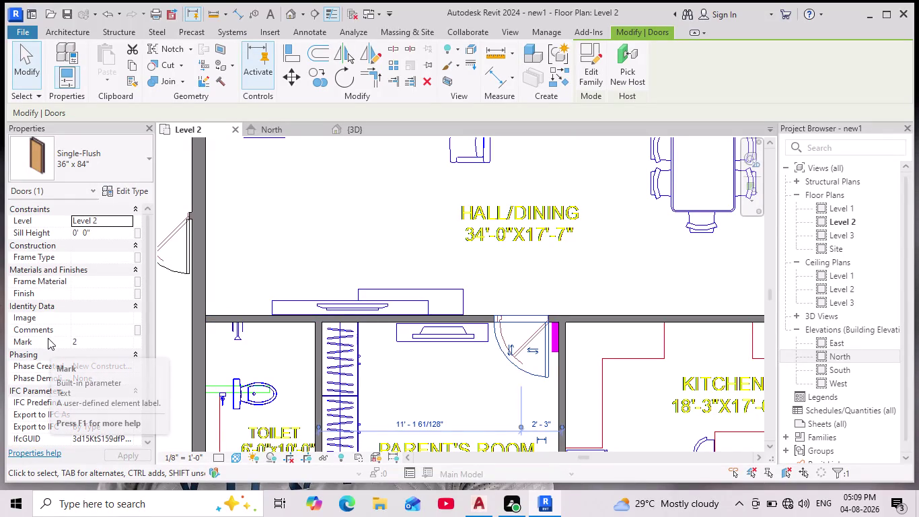
Clear the door selection and zoom and pan the plan to the hall/dining area.
scroll(down, 3)
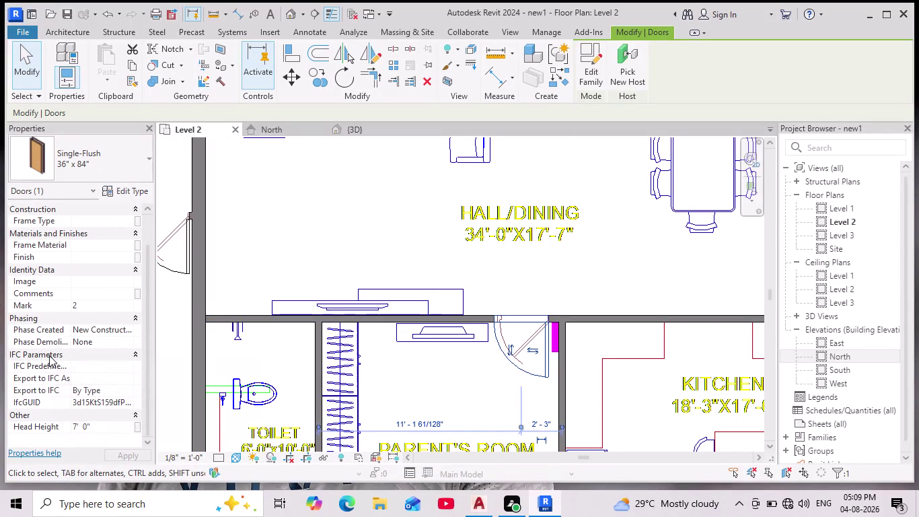
scroll(up, 3)
scroll(up, 3)
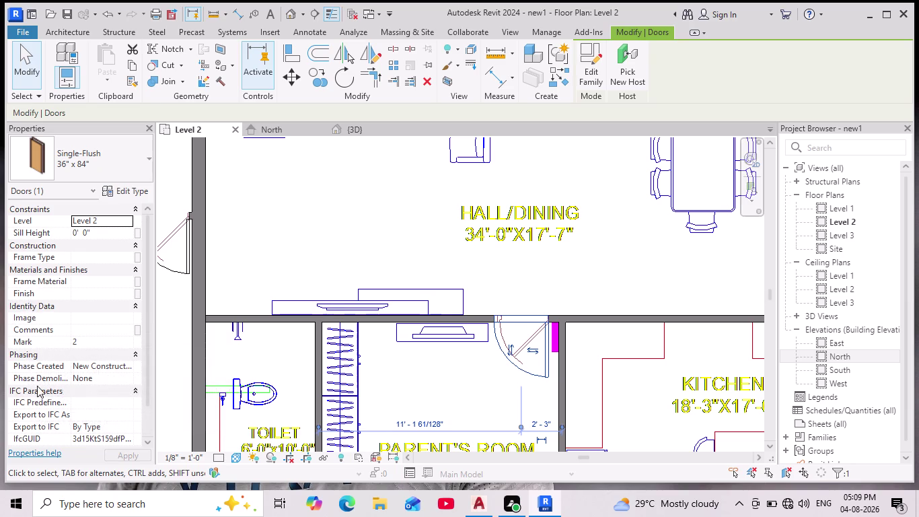
scroll(down, 3)
scroll(down, 3)
scroll(up, 3)
scroll(up, 3)
scroll(down, 3)
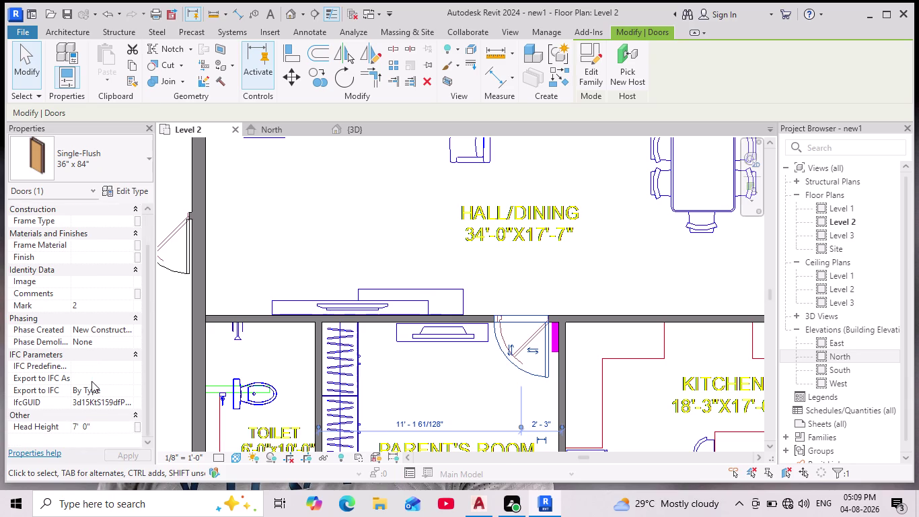
scroll(down, 3)
scroll(up, 3)
key(Escape)
scroll(down, 3)
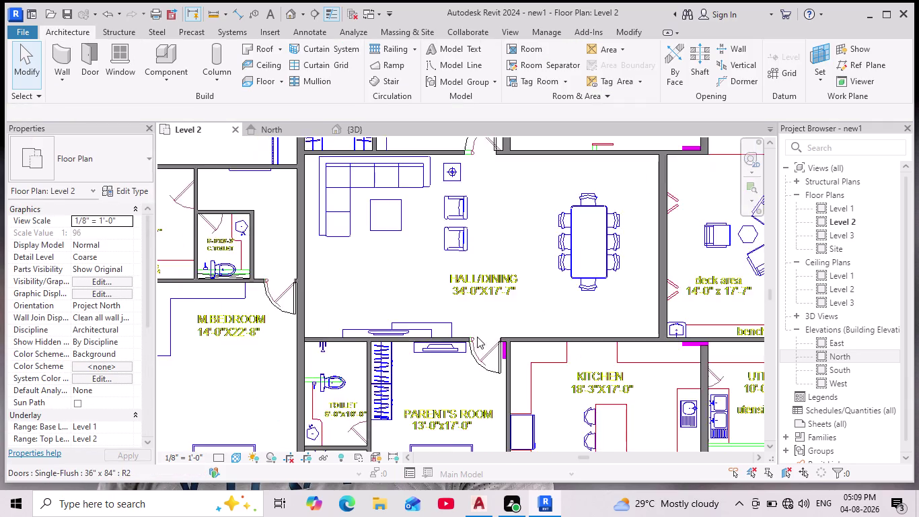
scroll(down, 3)
scroll(down, 3)
middle_click(490, 349)
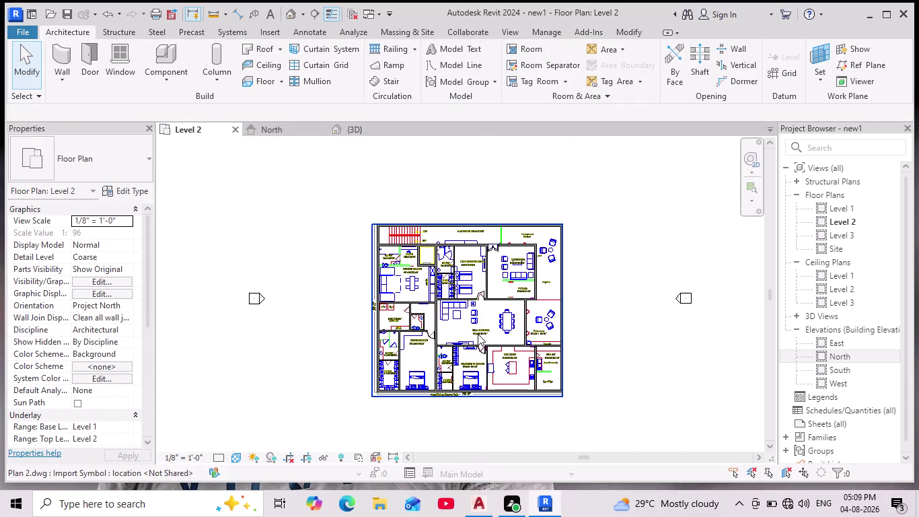
middle_drag(477, 333, 459, 351)
scroll(up, 3)
scroll(up, 3)
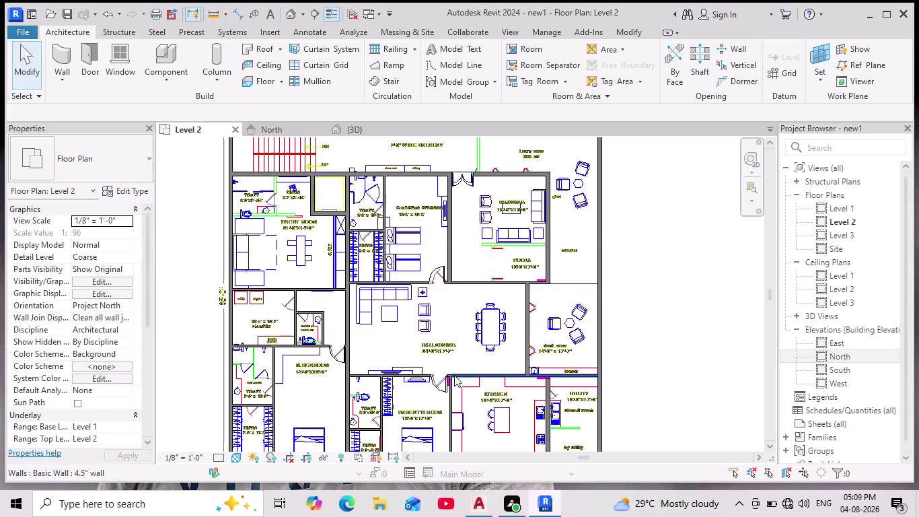
scroll(up, 3)
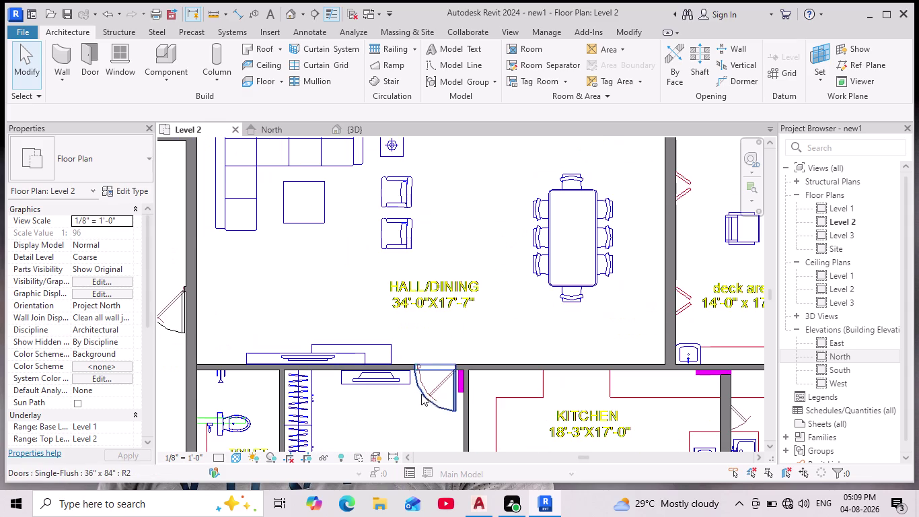
Flip the hall/dining door's swing toward the hall and deselect it to check.
key(Escape)
key(Escape)
click(443, 410)
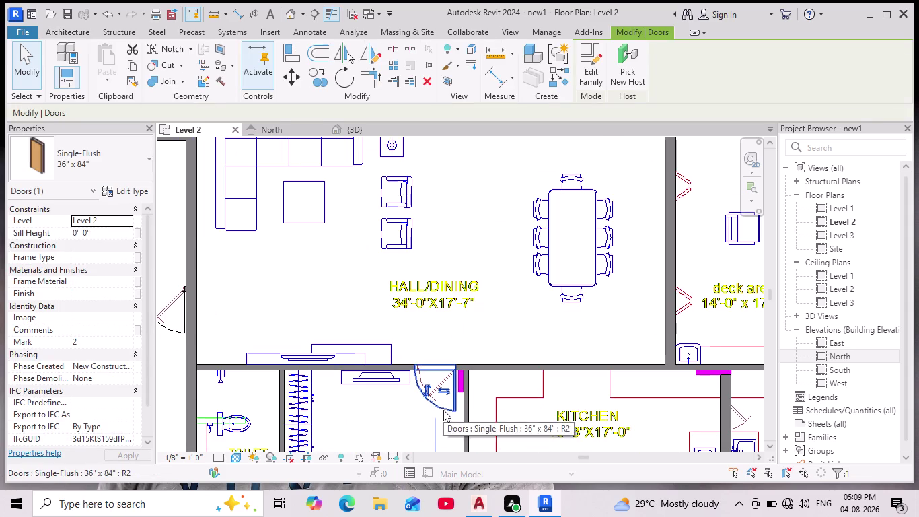
click(445, 392)
click(445, 392)
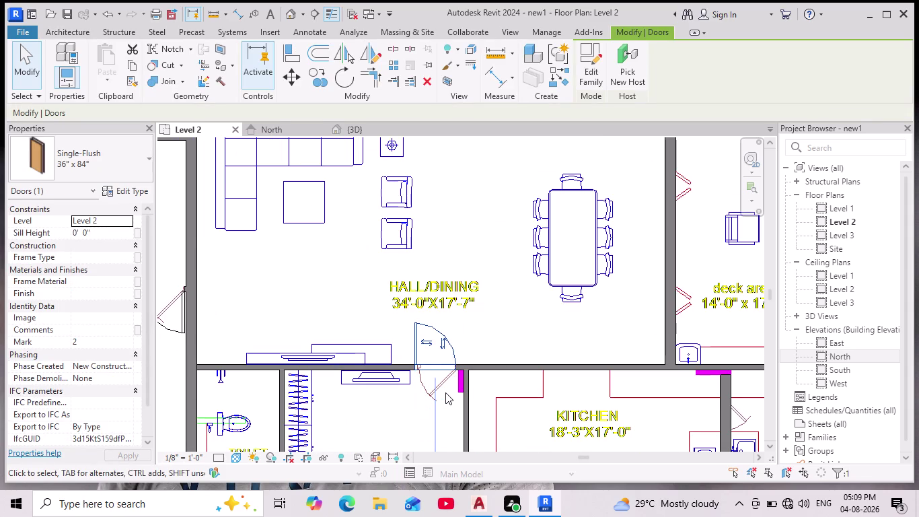
click(445, 392)
click(417, 362)
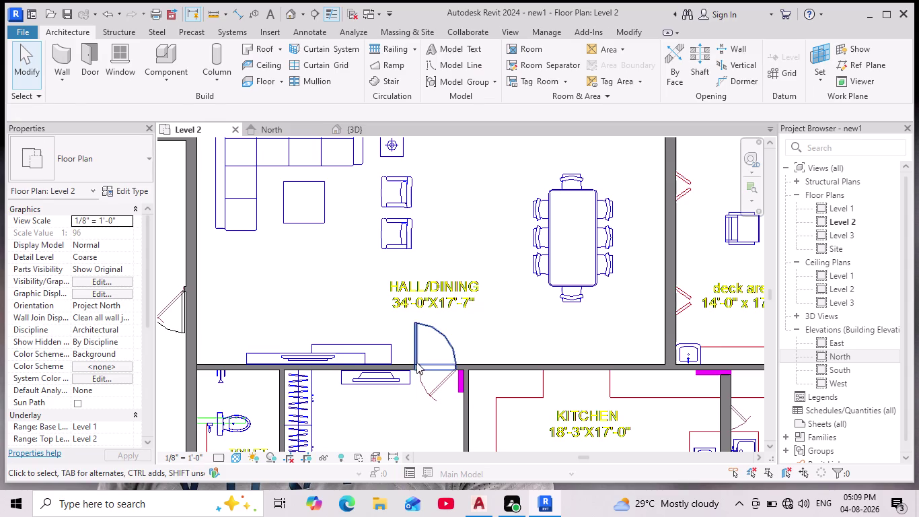
Restore the door's original swing and test flipping its facing back and forth.
click(443, 343)
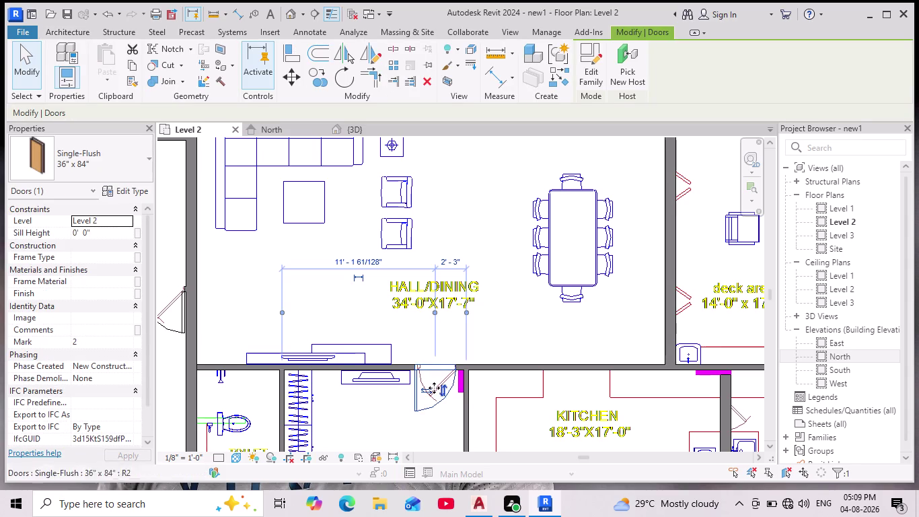
click(423, 399)
click(432, 402)
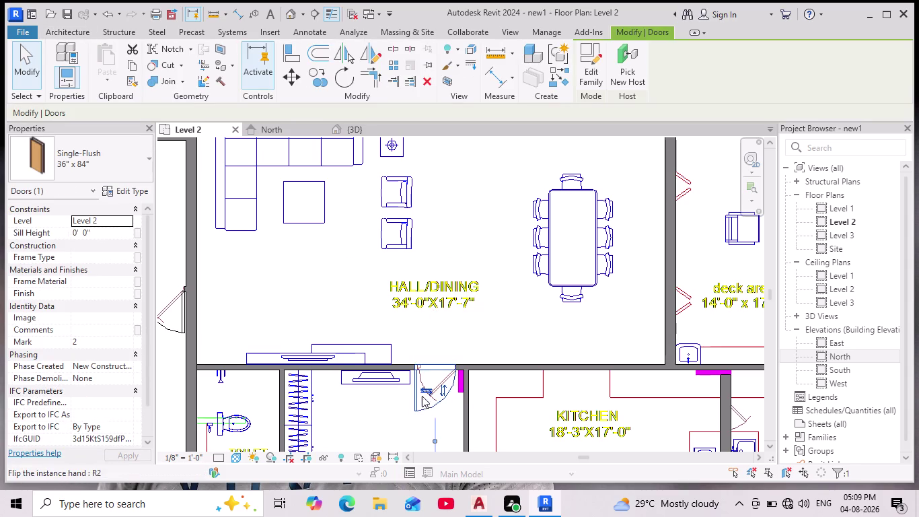
click(425, 390)
key(Escape)
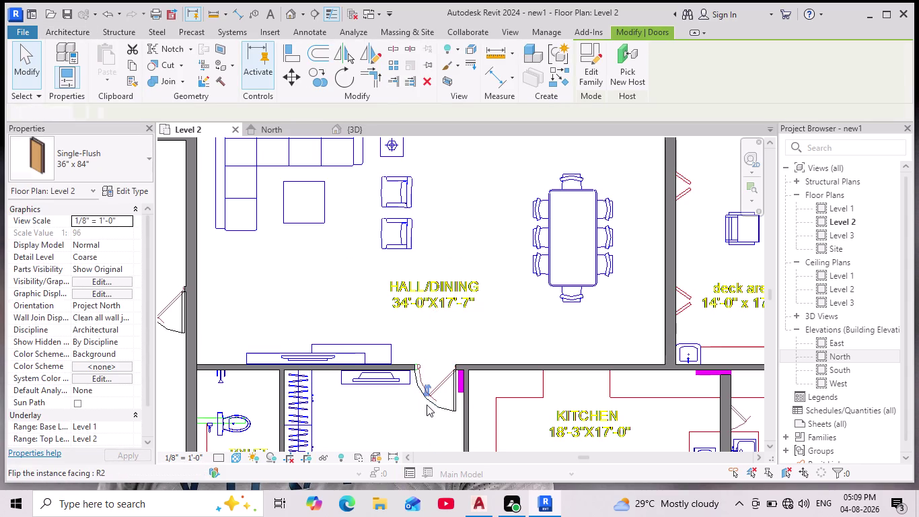
click(438, 403)
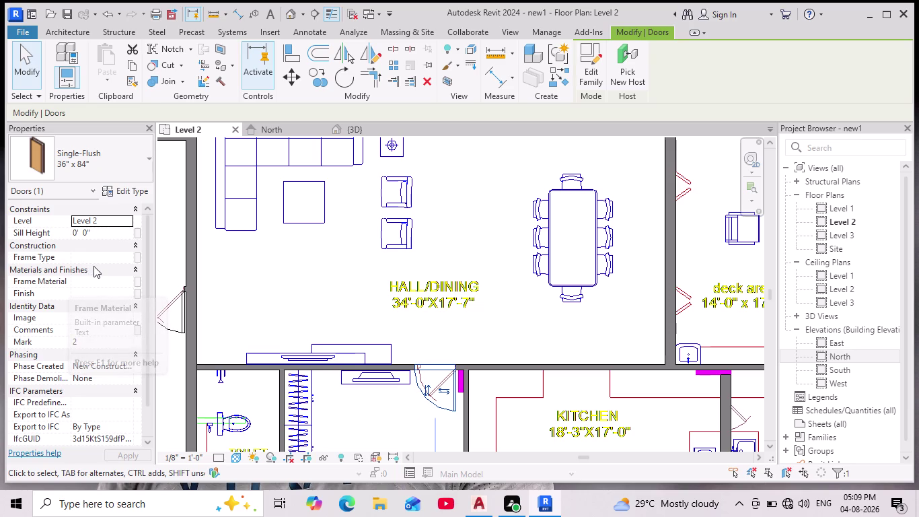
Cancel Associate Global Parameter without changes and reselect the hall/dining door.
click(135, 258)
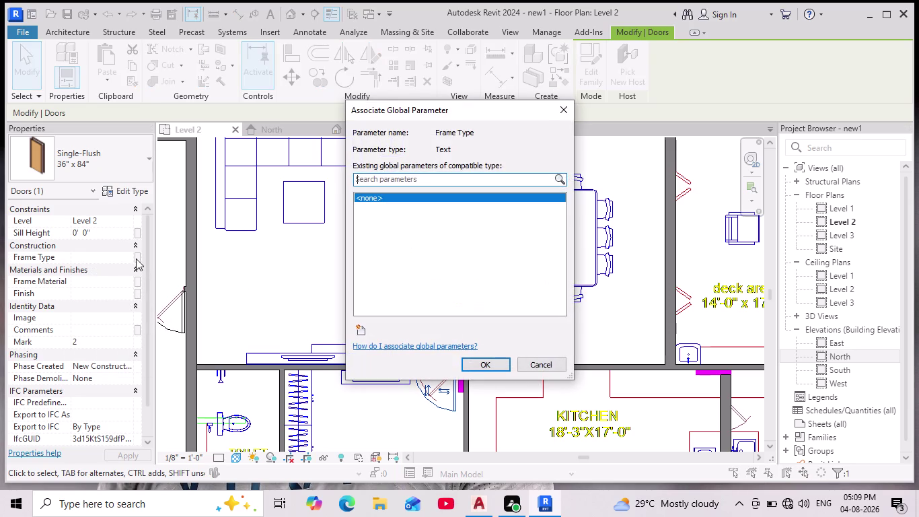
click(570, 109)
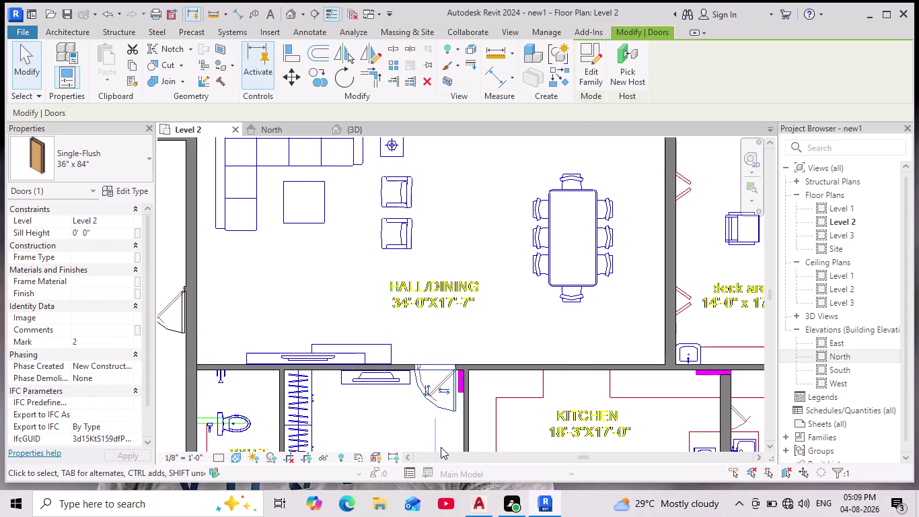
click(456, 412)
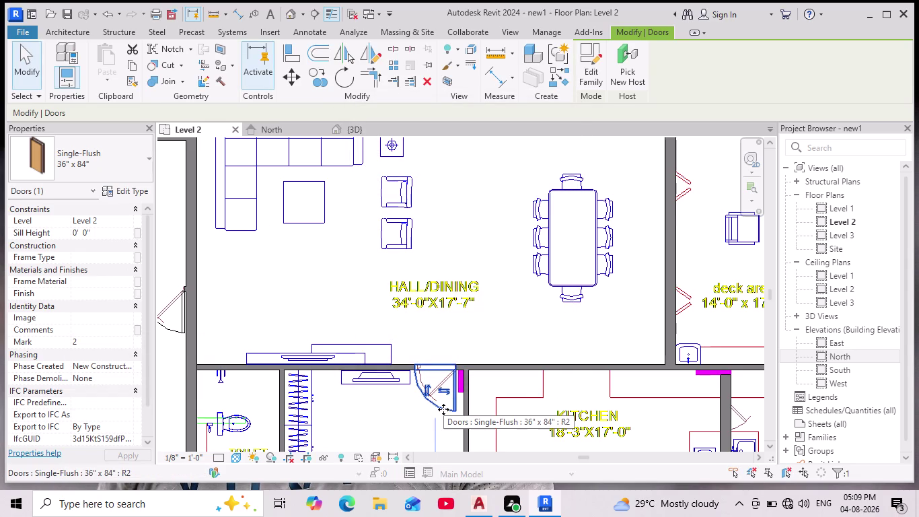
key(Escape)
key(Escape)
key(Escape)
click(456, 403)
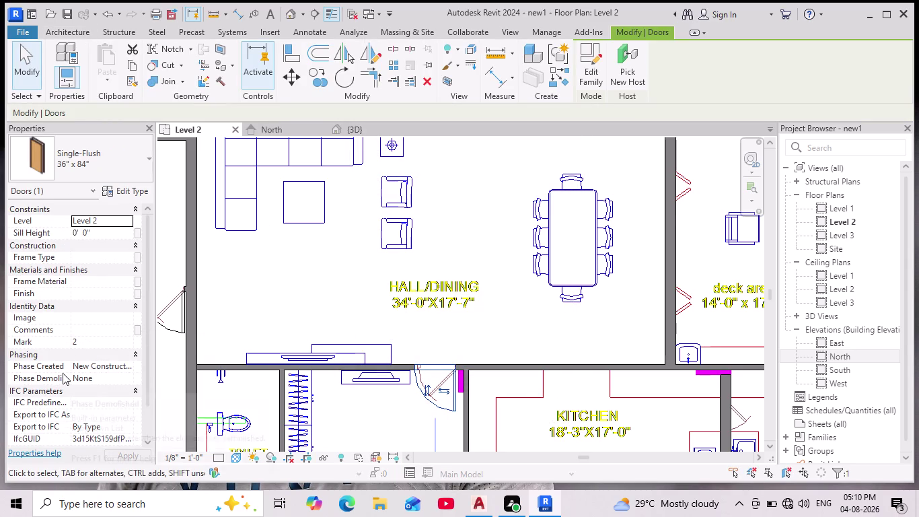
key(Escape)
key(Escape)
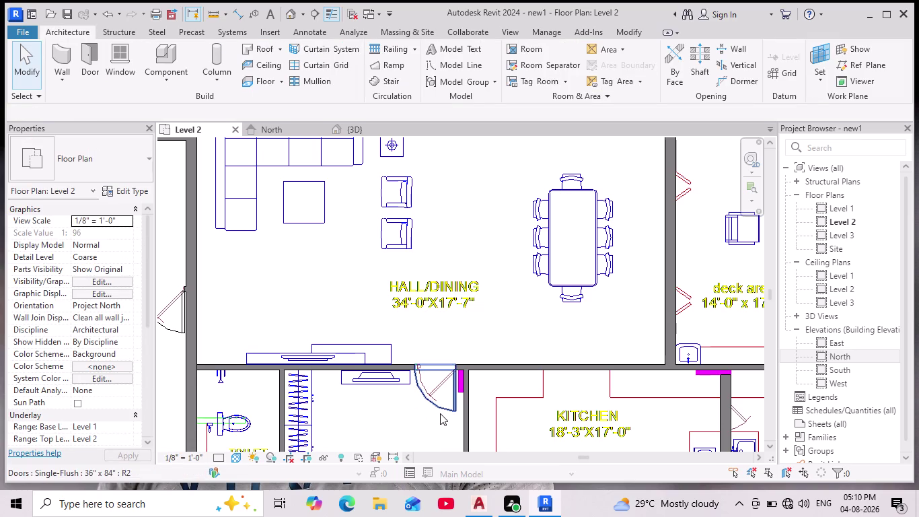
click(443, 413)
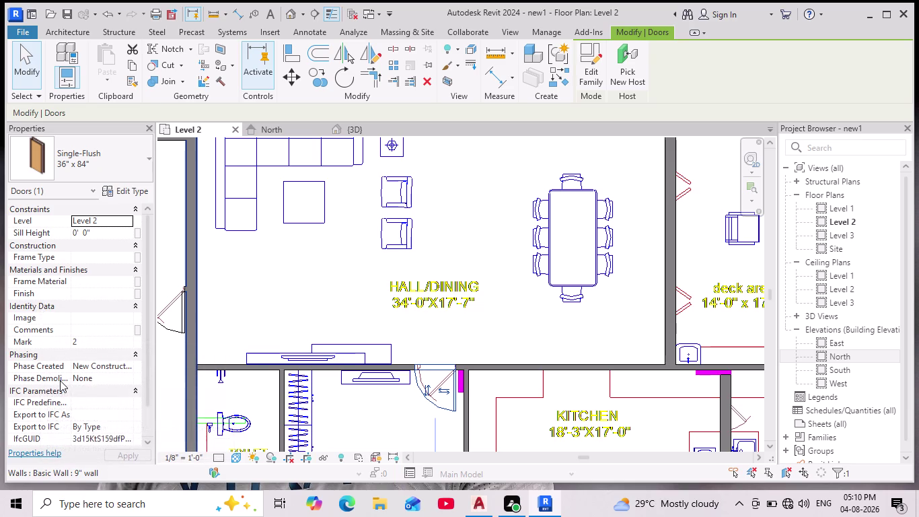
Zoom the view and clear the hall/dining door selection.
scroll(down, 3)
scroll(down, 3)
scroll(up, 3)
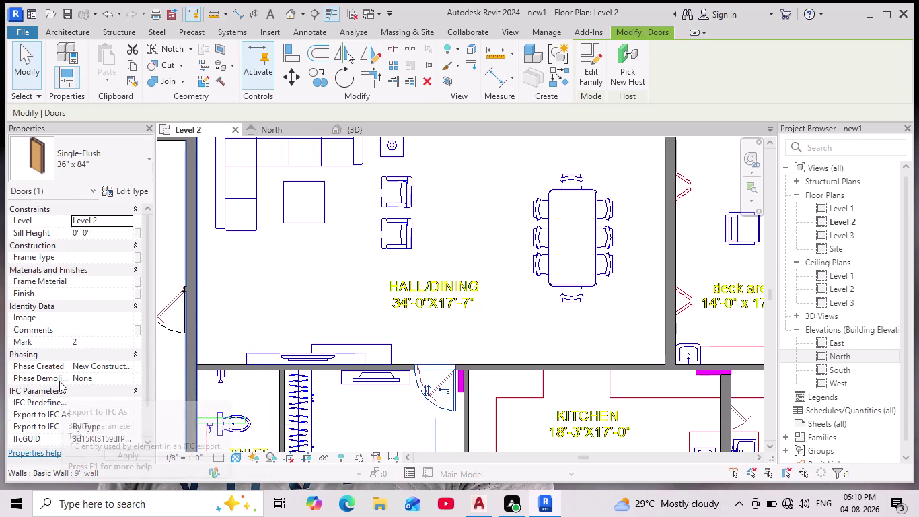
scroll(up, 3)
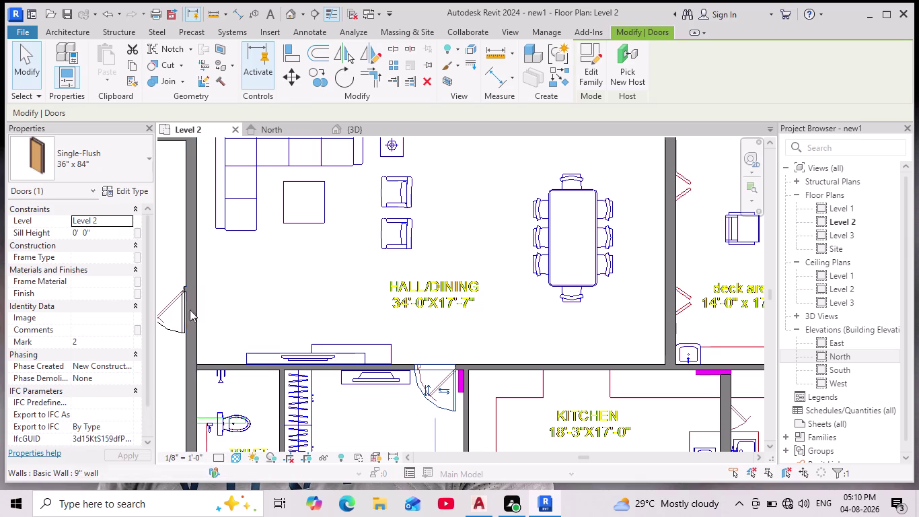
click(456, 409)
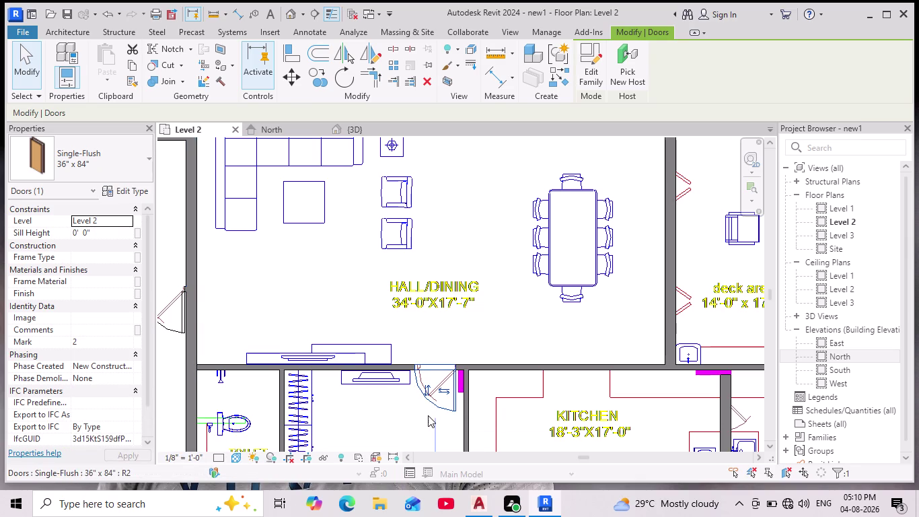
key(Escape)
key(Escape)
key(Escape)
key(Escape)
key(Escape)
key(Escape)
key(Escape)
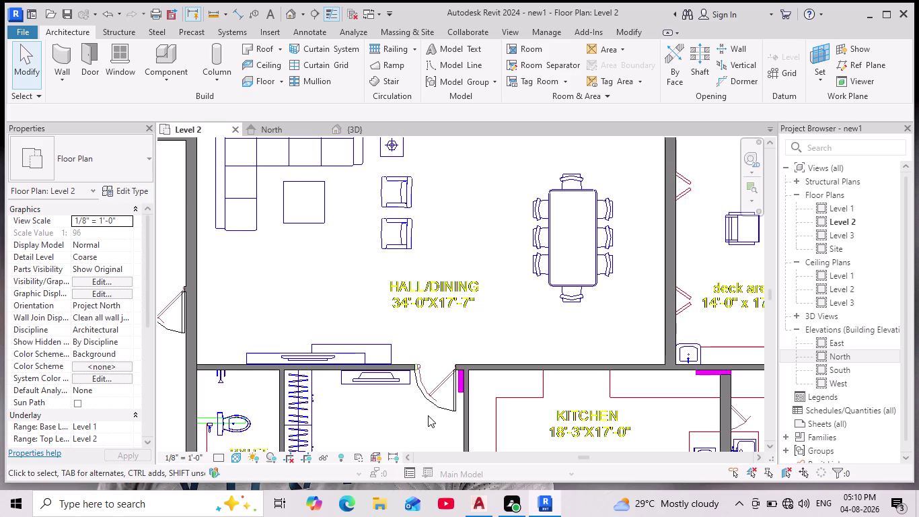
Center the master bedroom and laundry in view and start the 4.5" basic Wall tool.
scroll(down, 3)
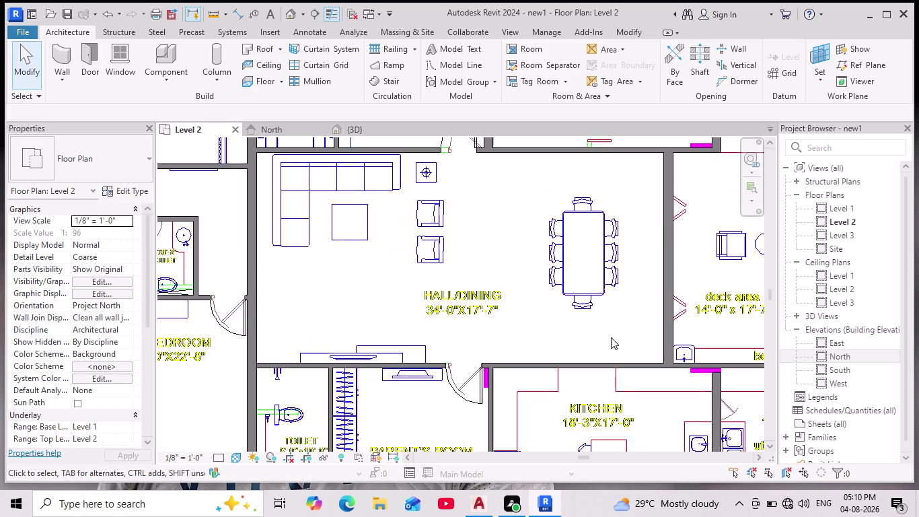
scroll(down, 3)
middle_drag(594, 319, 537, 332)
scroll(up, 3)
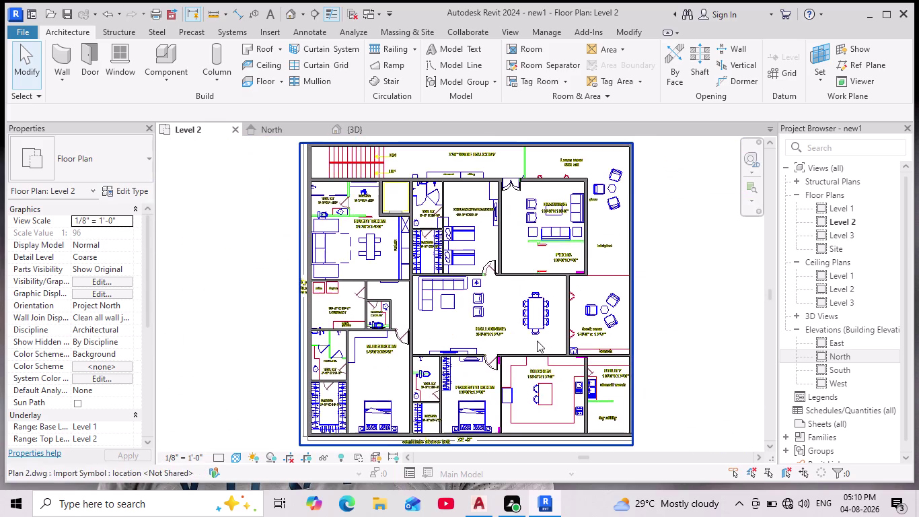
scroll(down, 3)
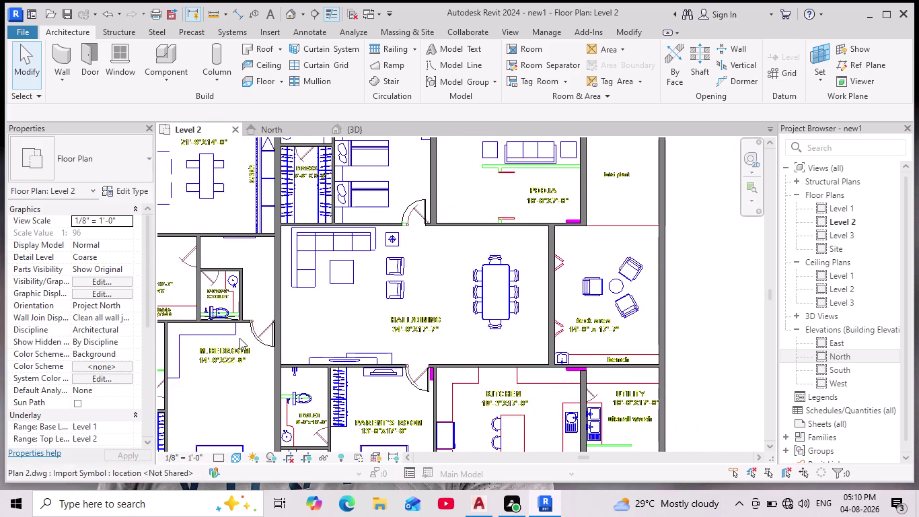
middle_drag(244, 339, 306, 348)
scroll(up, 3)
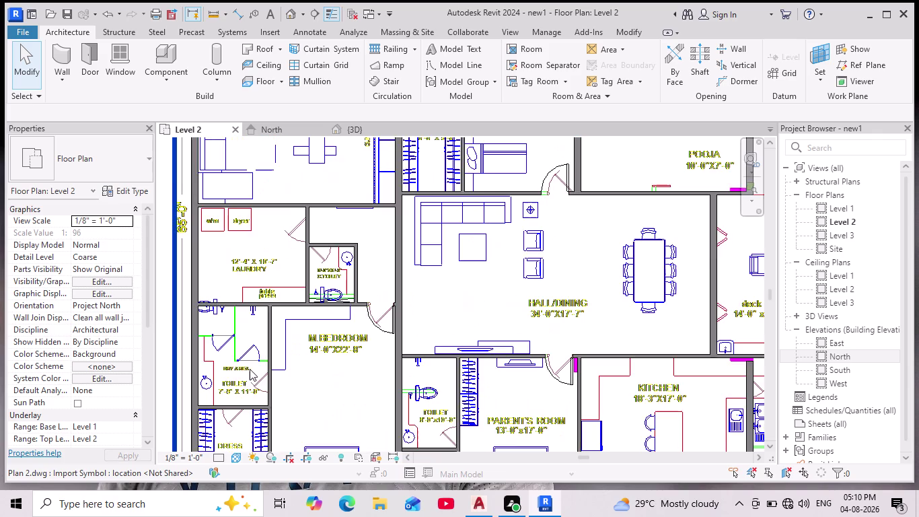
scroll(up, 3)
middle_drag(230, 373, 307, 356)
scroll(up, 3)
scroll(up, 3)
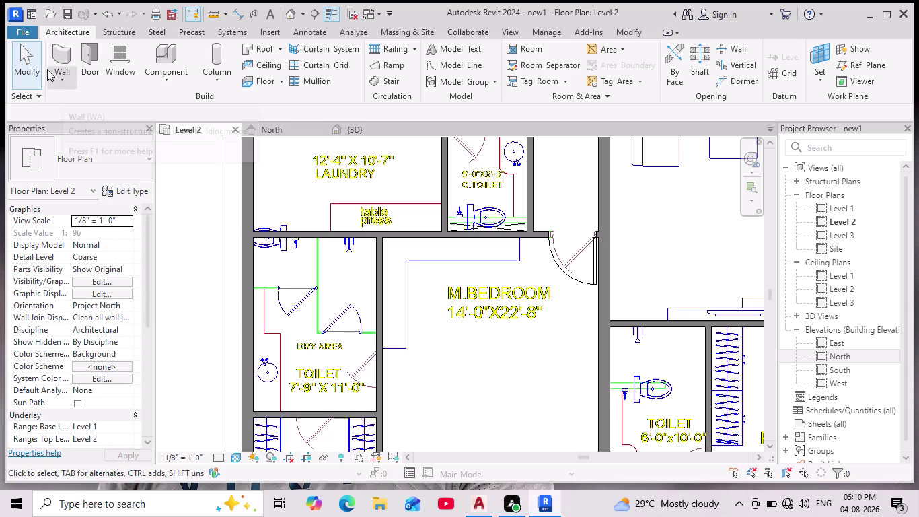
click(68, 54)
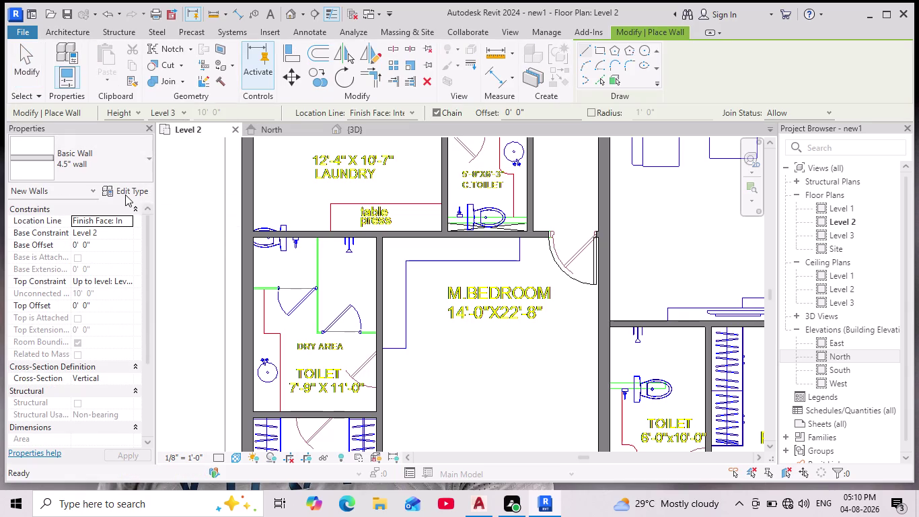
Switch from wall to door placement and open the door family Load browser.
click(126, 191)
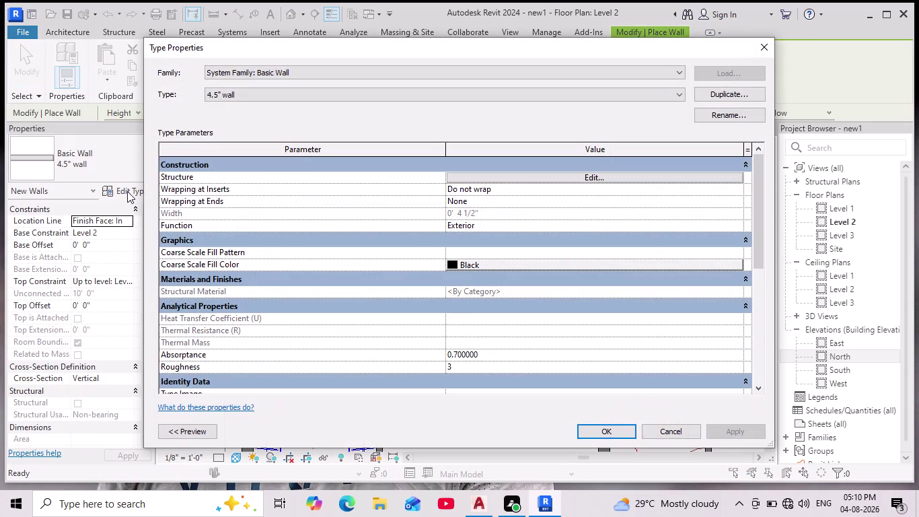
click(754, 48)
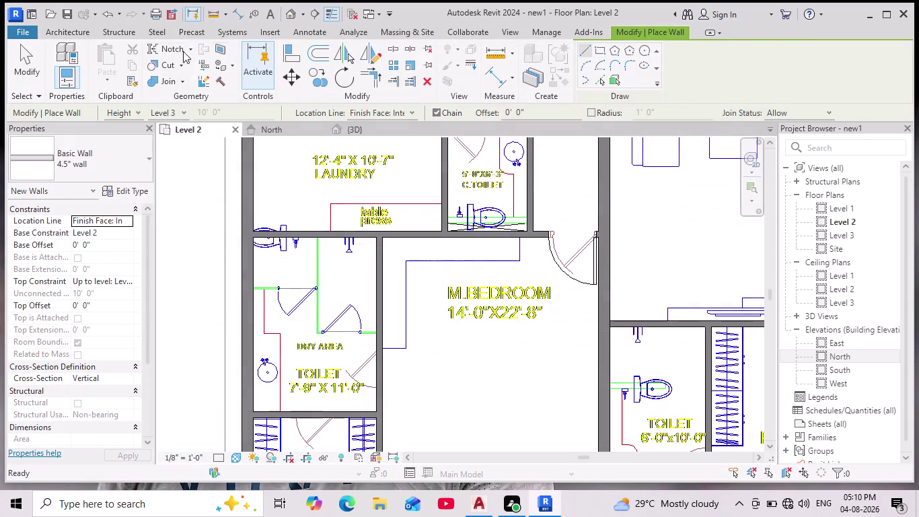
click(80, 30)
click(99, 48)
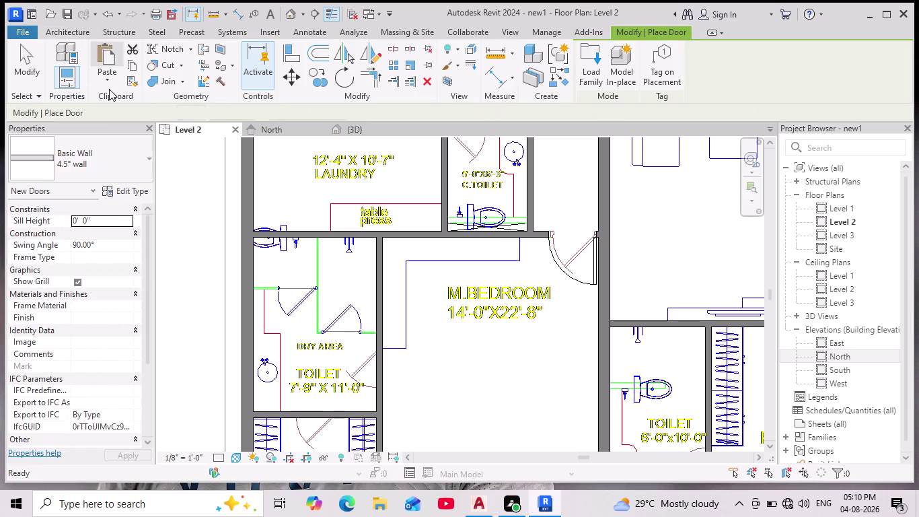
click(119, 189)
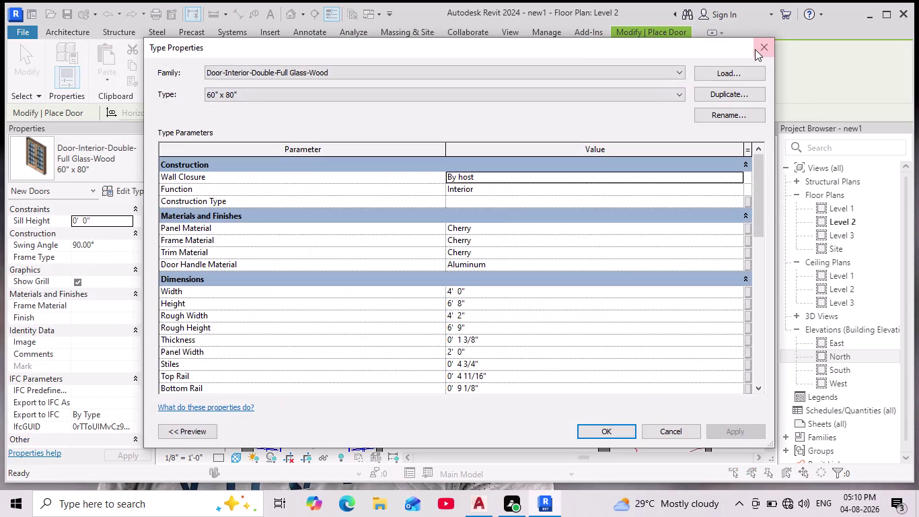
click(718, 73)
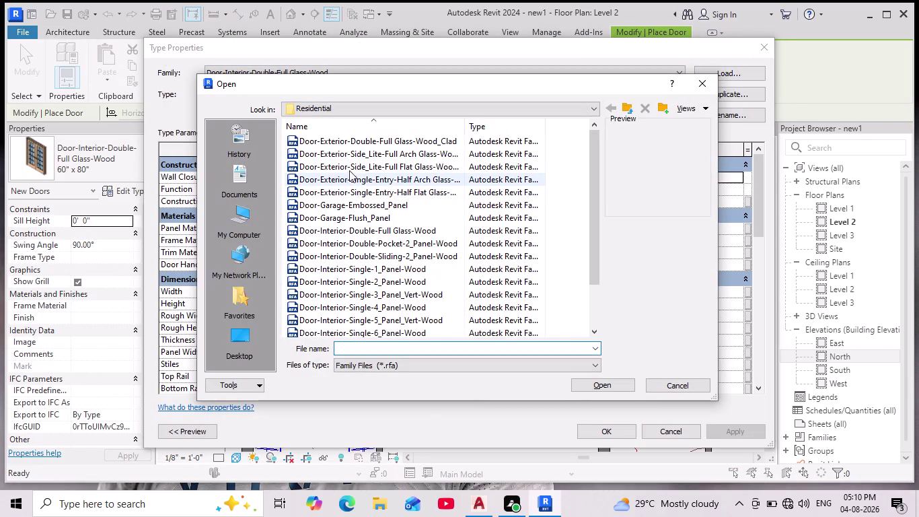
Preview the Residential door families, from garage and glass doors to single-panel wood doors.
scroll(up, 3)
click(385, 137)
click(384, 149)
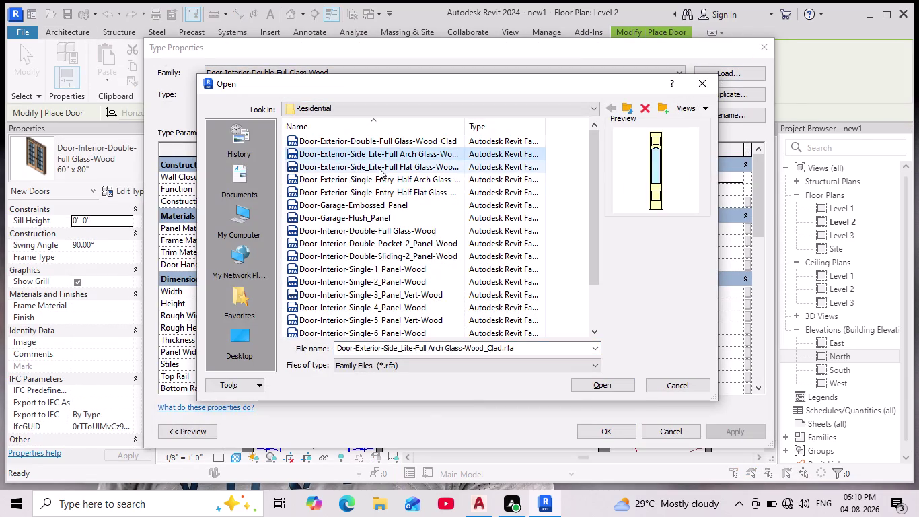
click(379, 168)
click(379, 179)
click(378, 191)
click(373, 203)
click(371, 220)
click(365, 248)
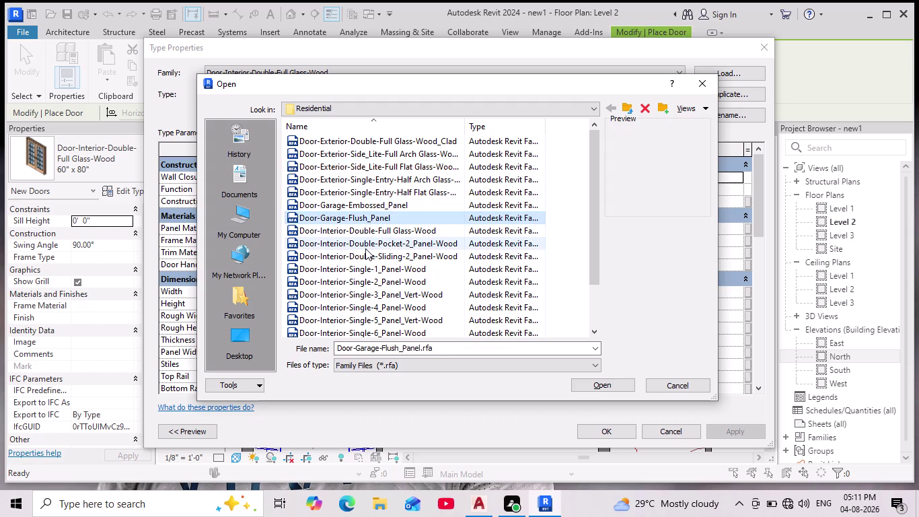
click(360, 261)
click(358, 273)
click(364, 297)
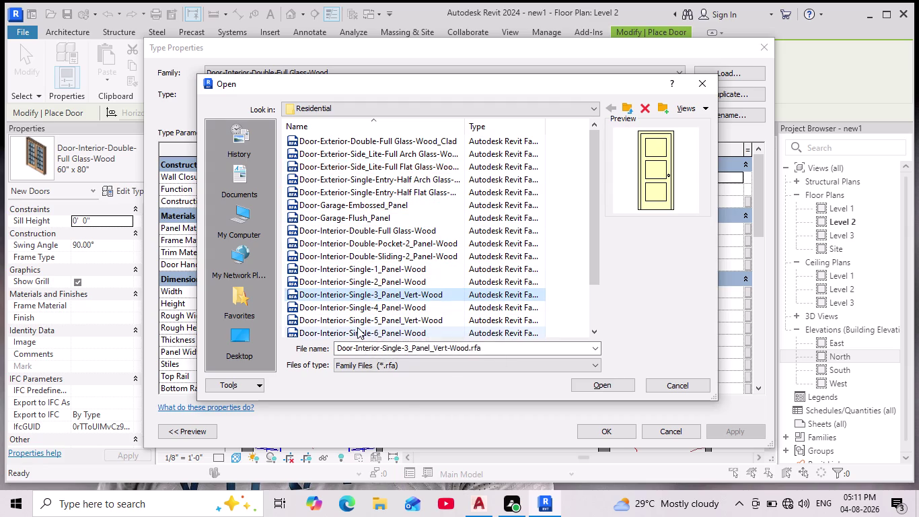
click(358, 325)
click(352, 329)
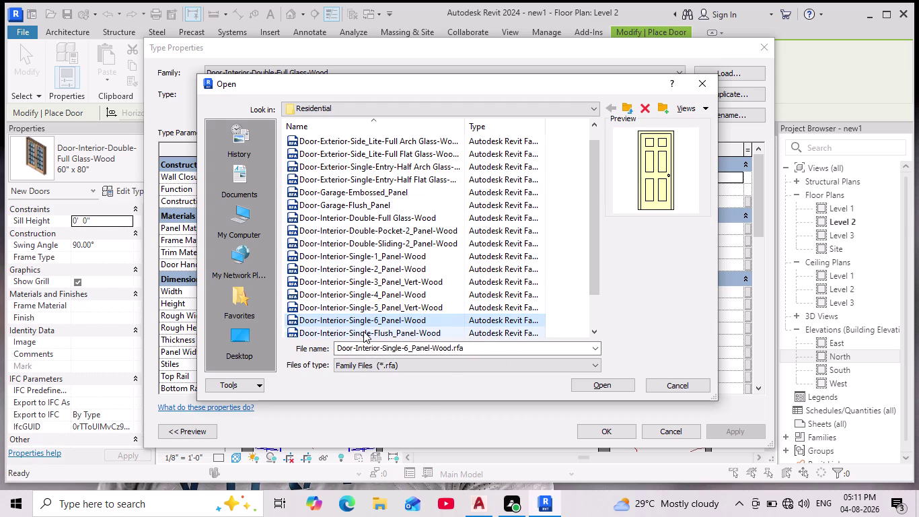
scroll(down, 3)
click(364, 319)
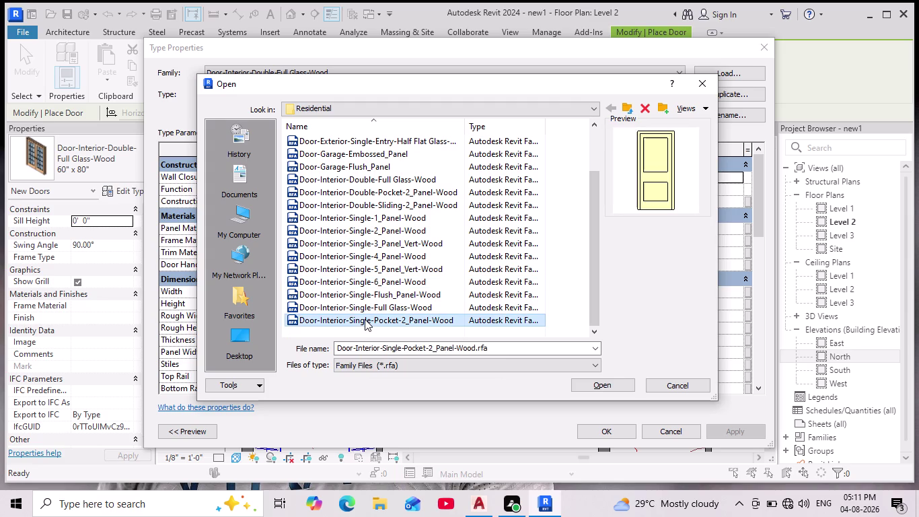
click(361, 308)
click(367, 294)
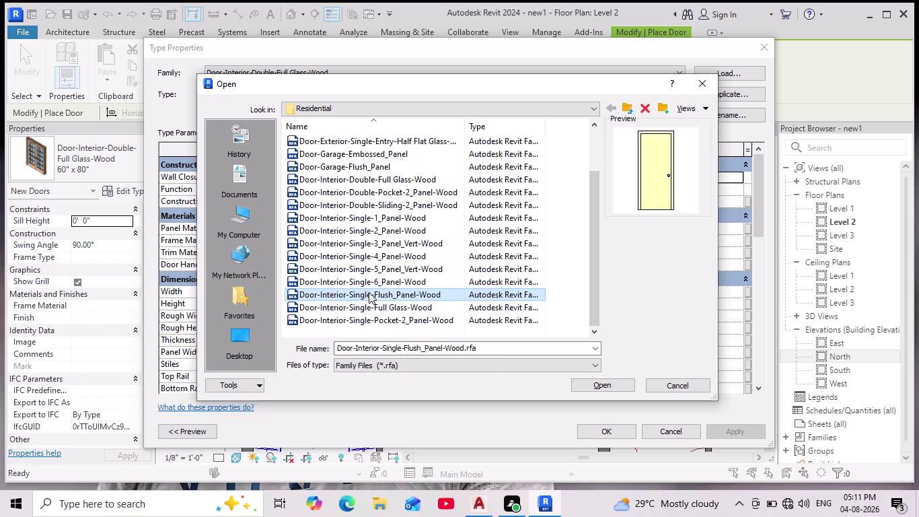
scroll(down, 3)
click(378, 318)
click(376, 295)
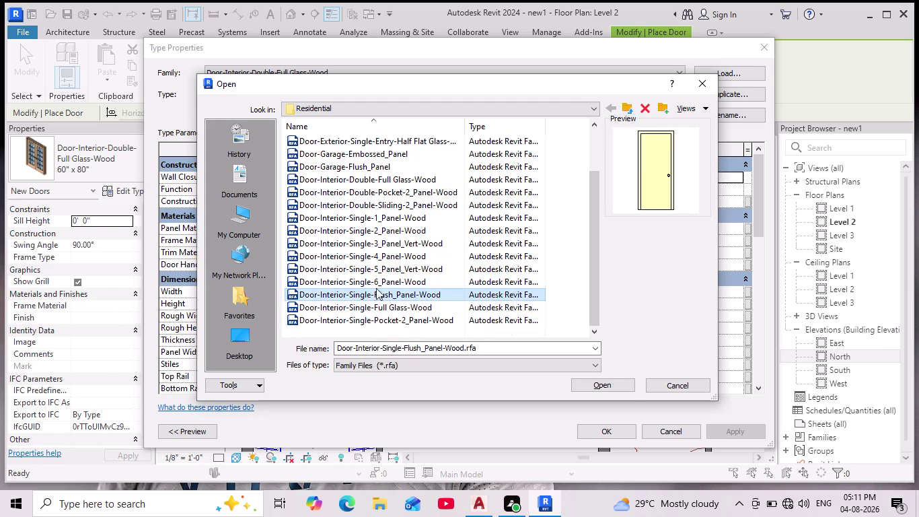
click(376, 284)
click(367, 263)
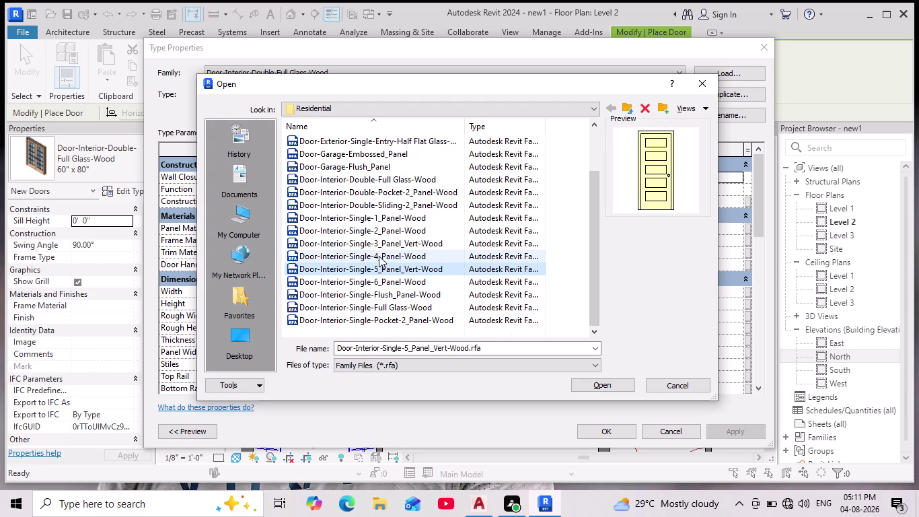
click(377, 246)
click(383, 230)
click(389, 218)
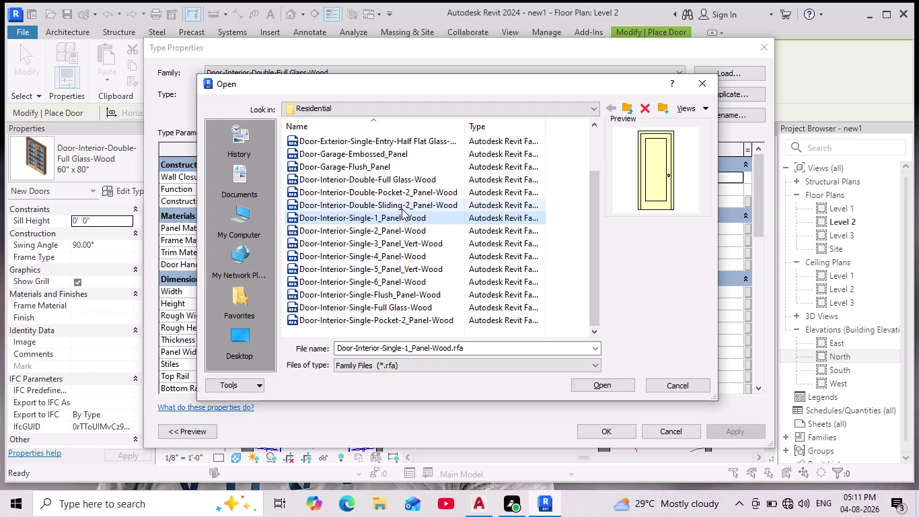
Load Door-Interior-Single-2_Panel-Wood.rfa, accept its types and confirm Type Properties.
click(394, 228)
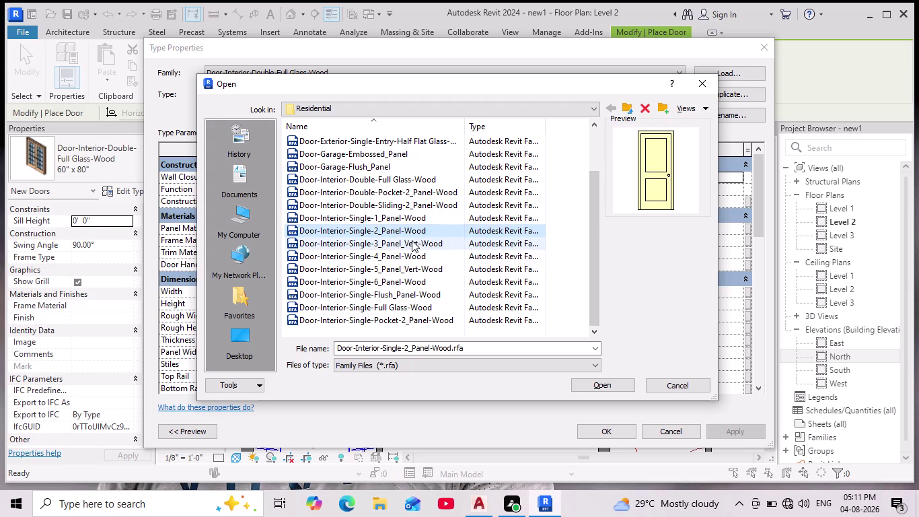
click(612, 385)
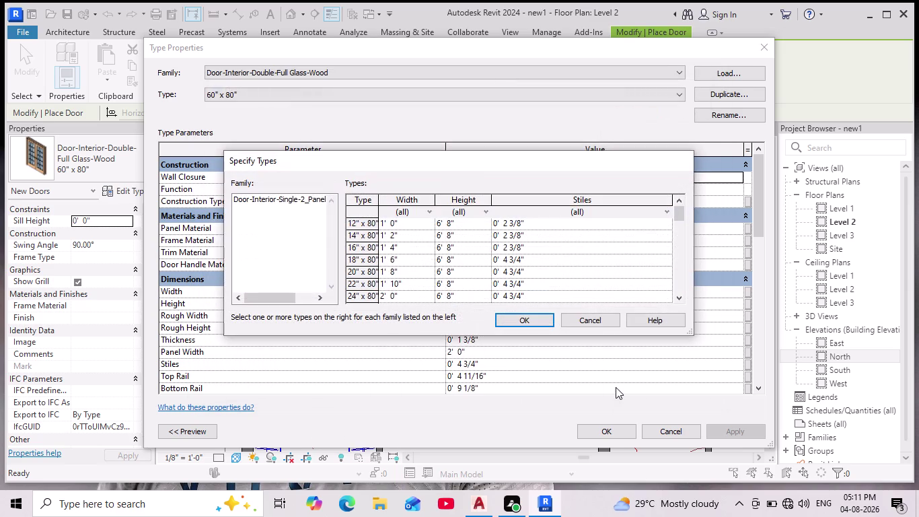
click(524, 322)
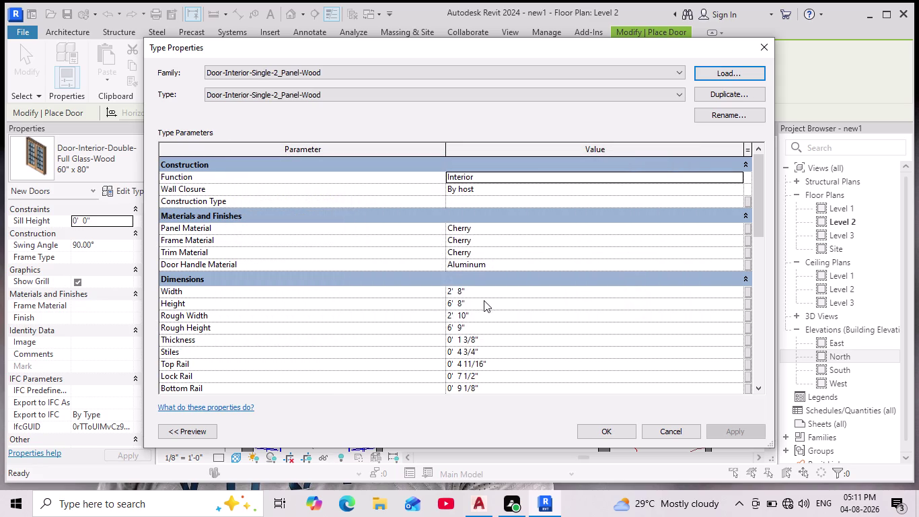
click(598, 429)
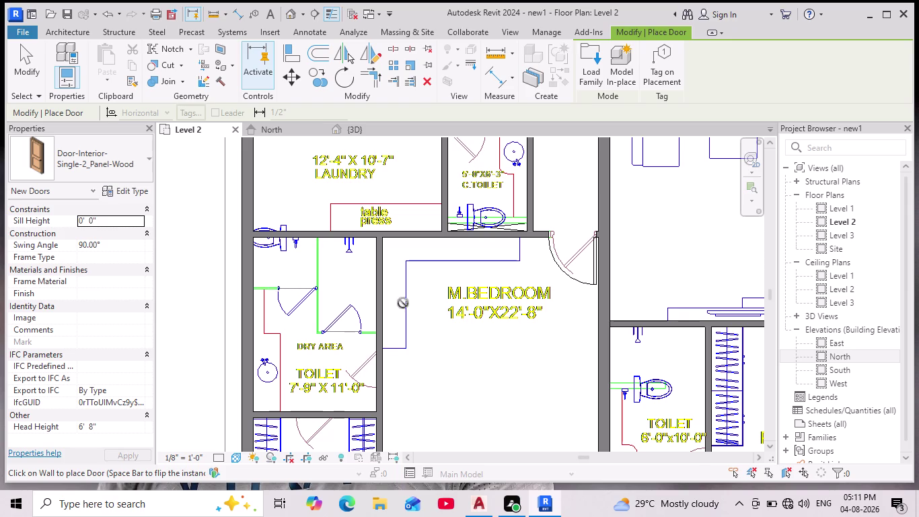
Zoom out and pan across the Level 2 plan.
scroll(down, 3)
middle_drag(422, 328, 386, 376)
scroll(down, 3)
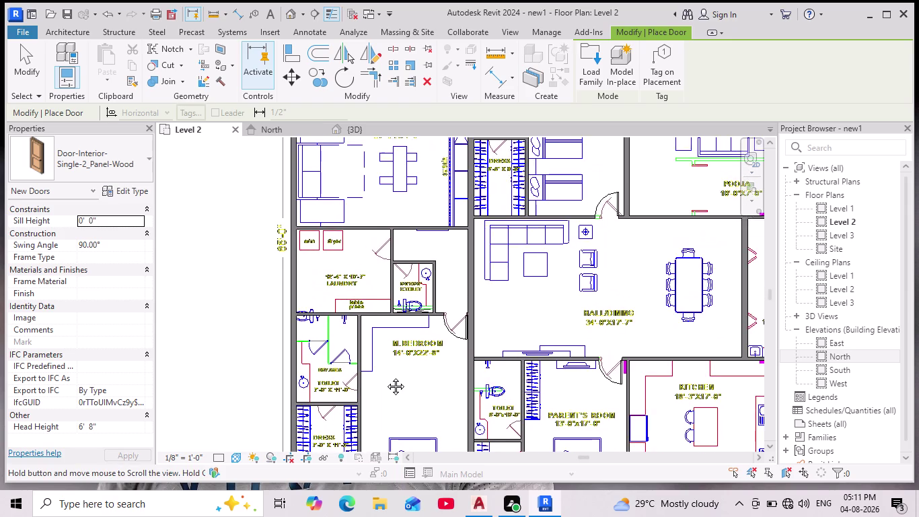
scroll(down, 3)
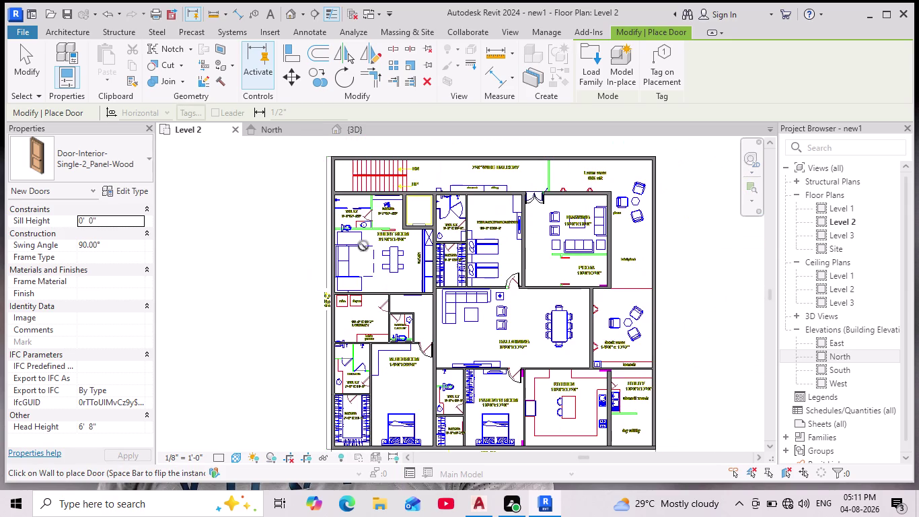
scroll(up, 3)
scroll(up, 3)
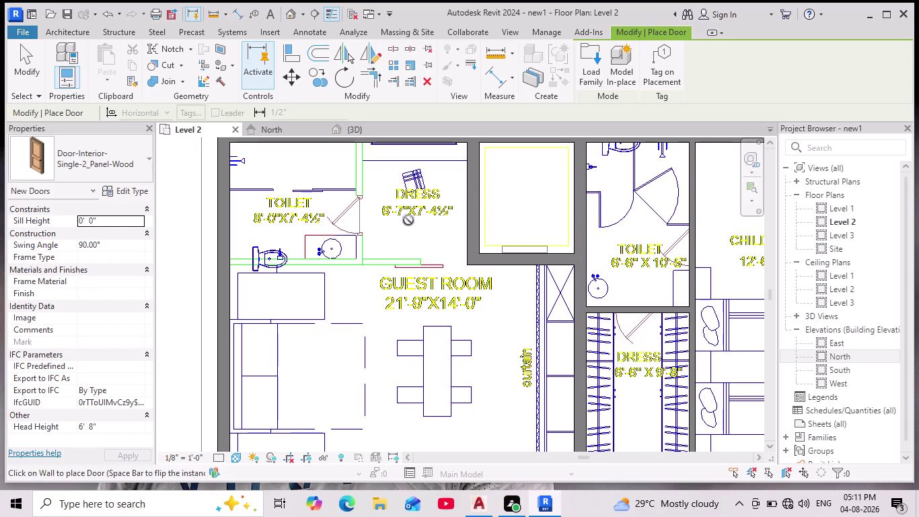
scroll(down, 3)
scroll(down, 3)
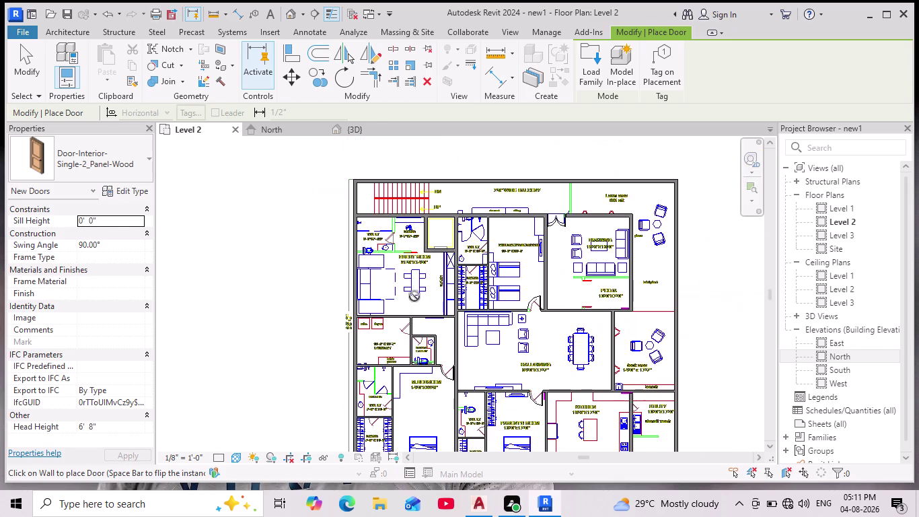
Zoom in on the toilet beside the Parent's Room and show the door's type properties.
middle_drag(298, 316, 313, 254)
scroll(down, 3)
scroll(down, 3)
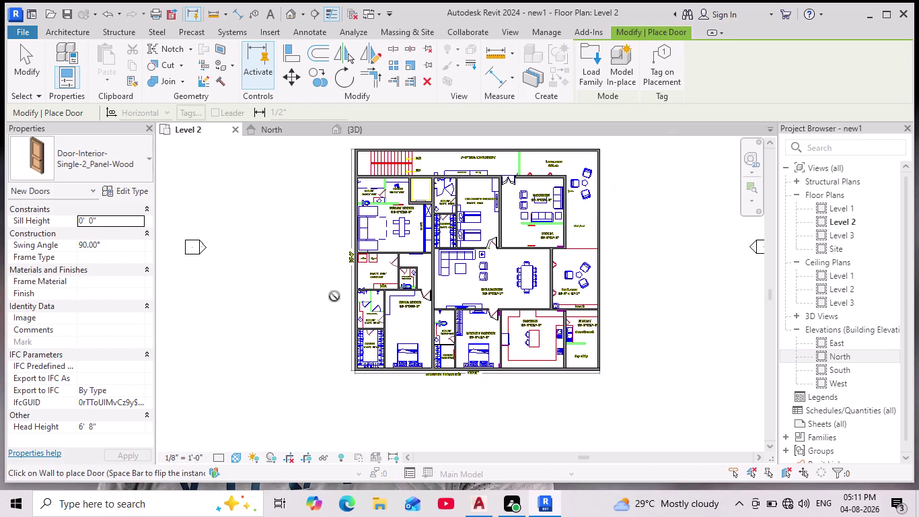
scroll(up, 3)
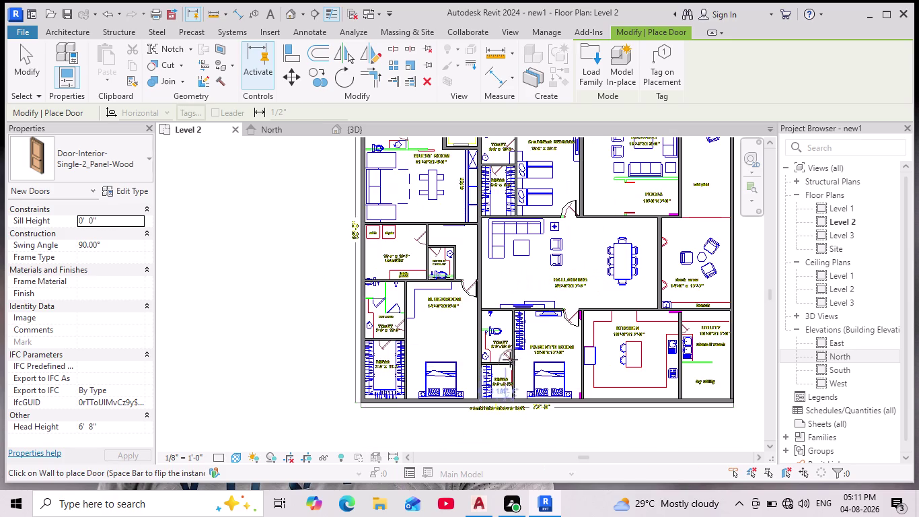
scroll(up, 3)
scroll(up, 3)
scroll(up, 3)
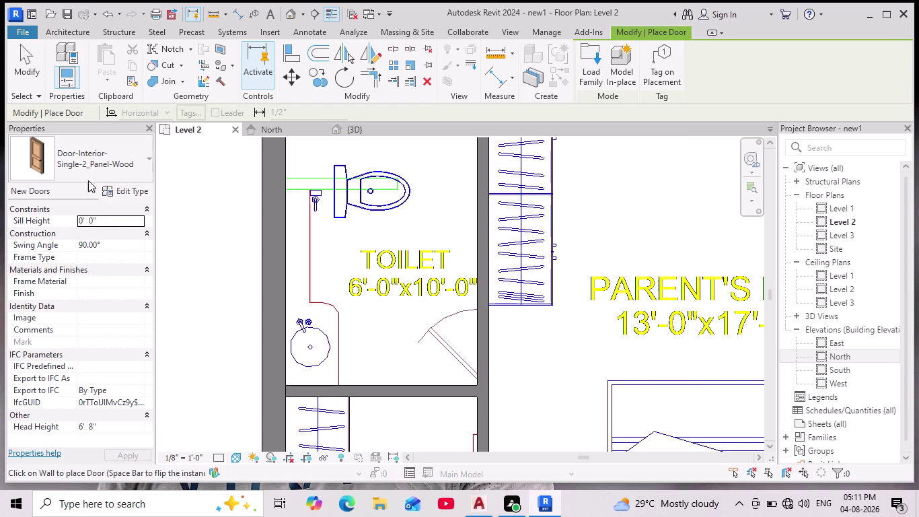
click(129, 188)
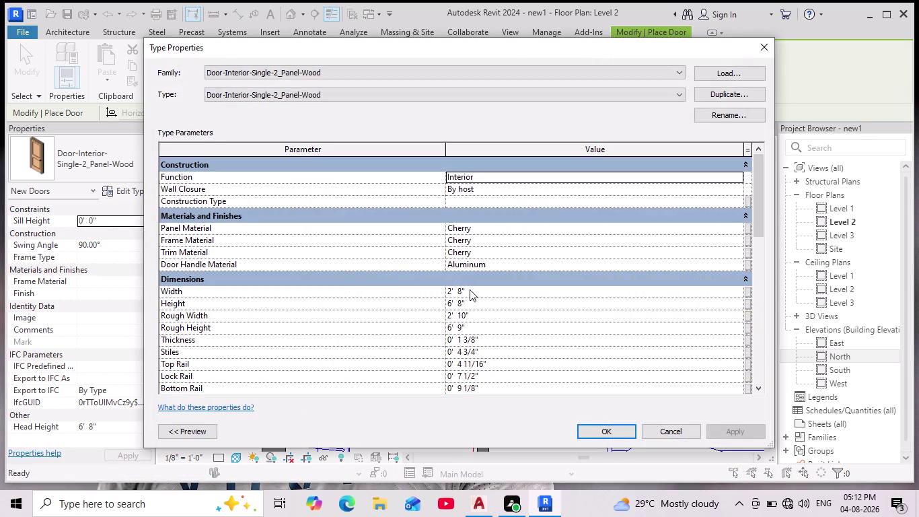
Change the 2-panel wood door type's Width to 2' and apply it.
click(470, 289)
key(BackSpace)
key(BackSpace)
key(BackSpace)
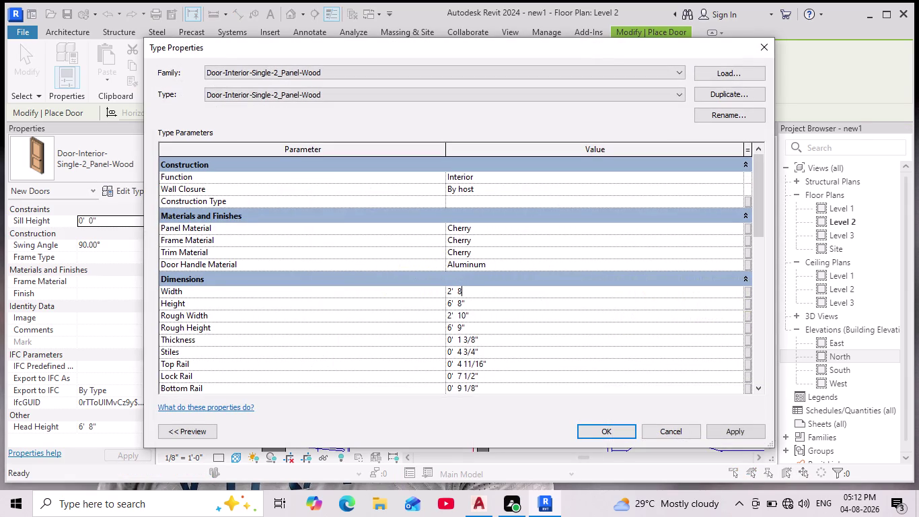
text(2')
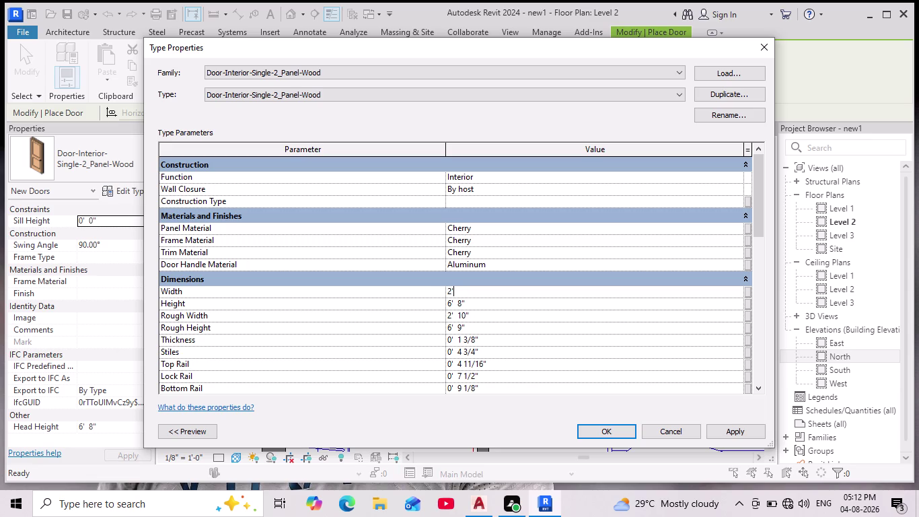
key(Return)
click(600, 425)
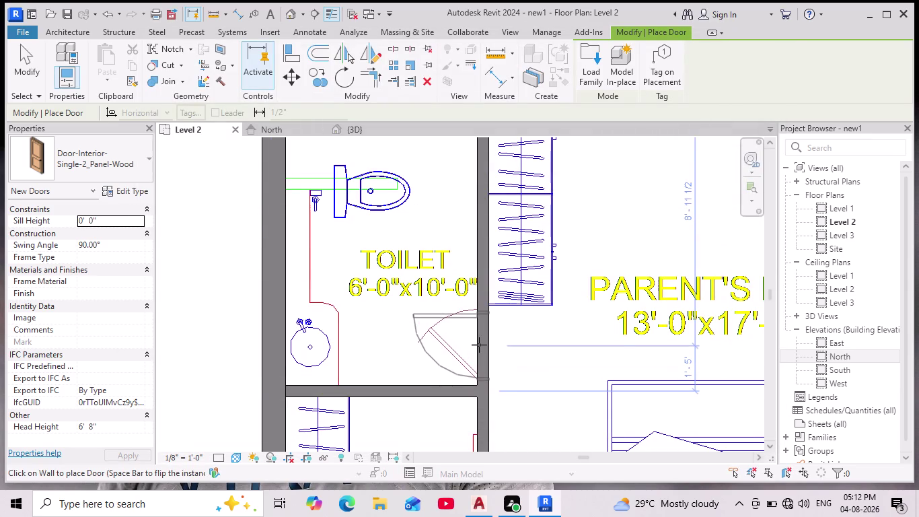
Flip a door and place it in the Parent's Room toilet wall.
key(space)
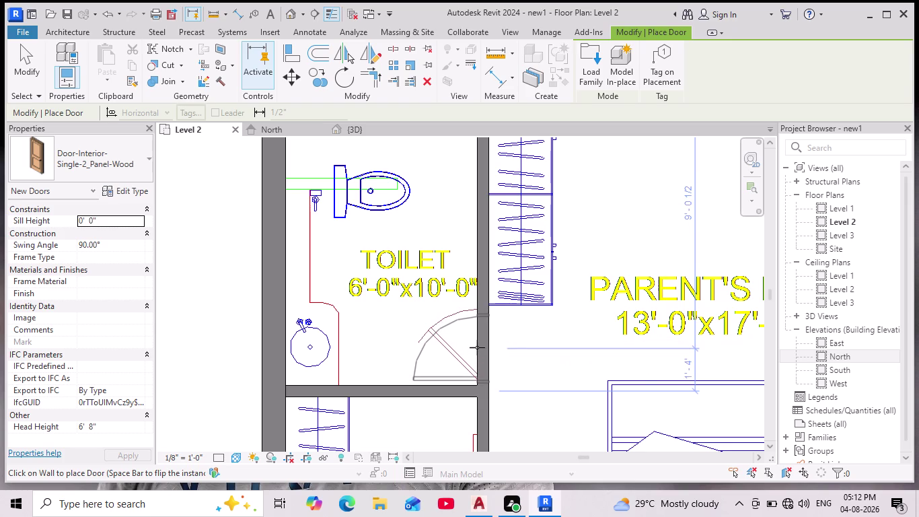
click(477, 347)
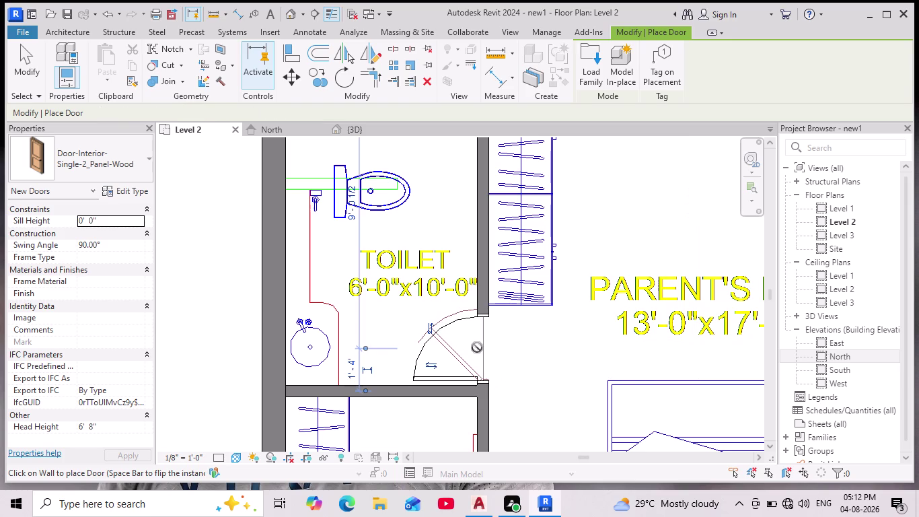
scroll(down, 3)
scroll(up, 3)
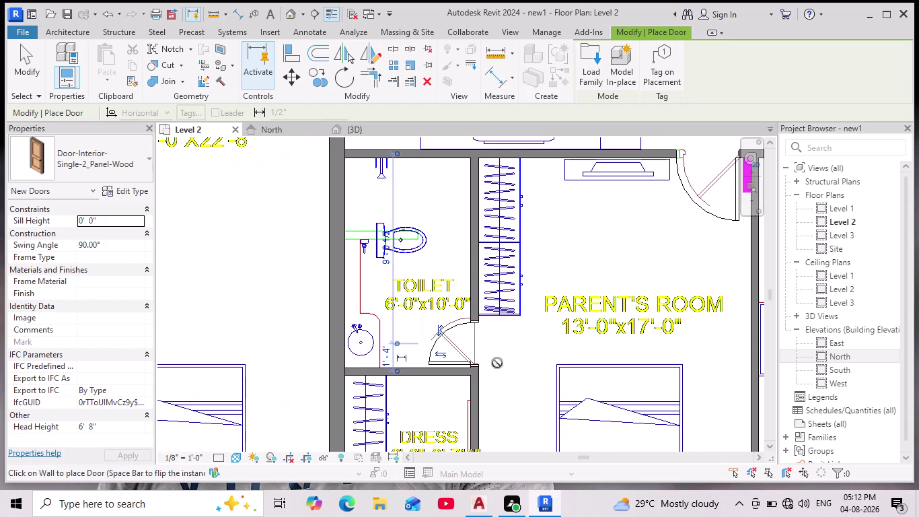
middle_drag(494, 361, 505, 345)
scroll(down, 3)
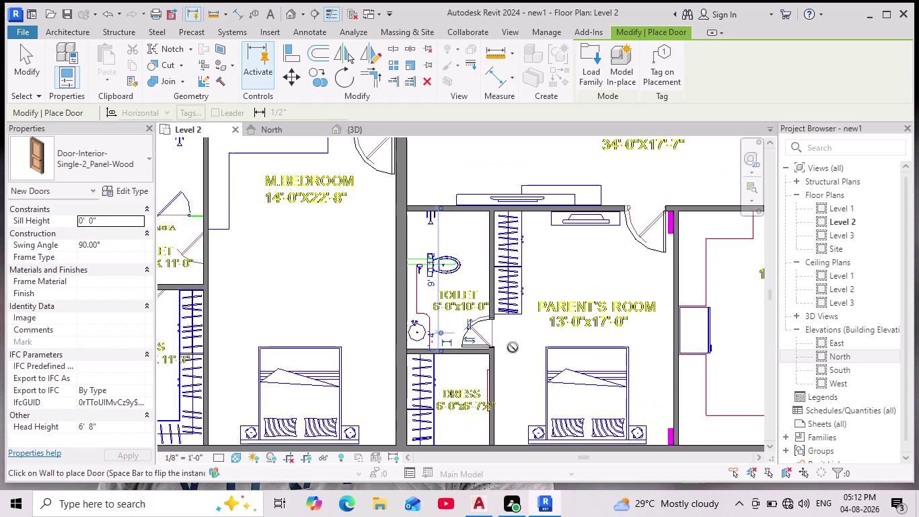
scroll(down, 3)
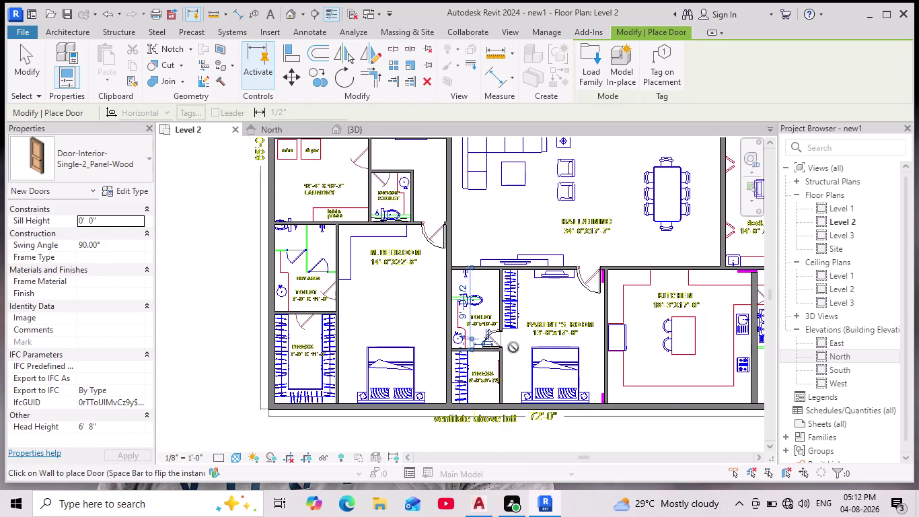
middle_drag(515, 349, 519, 361)
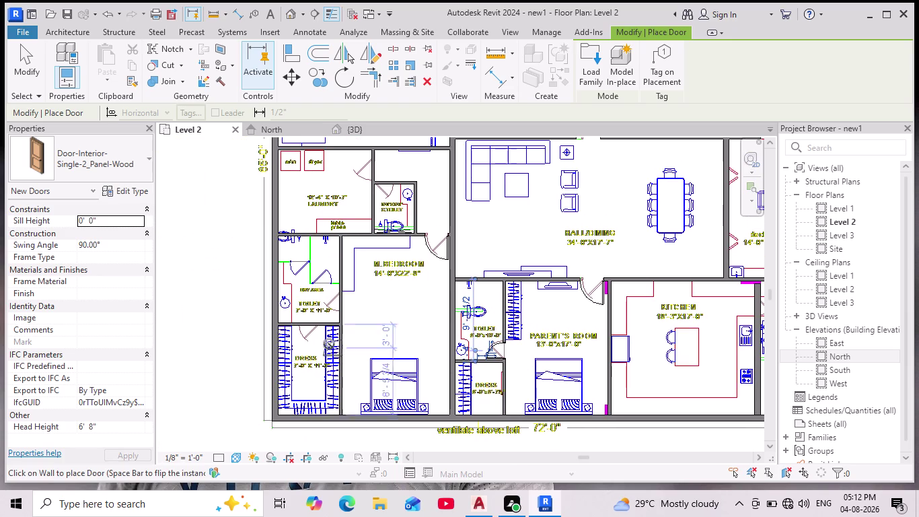
scroll(up, 3)
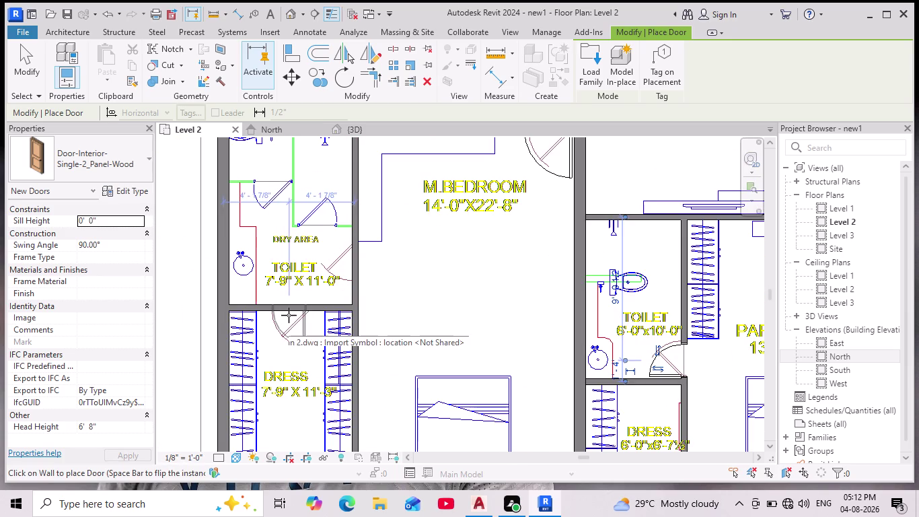
Place a door in the master dress room wall and a flipped door on the toilet wall.
click(289, 315)
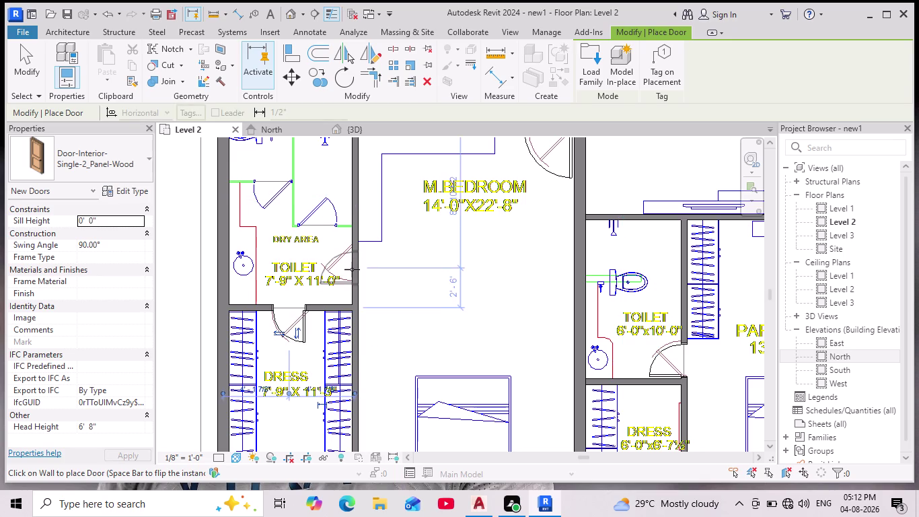
key(space)
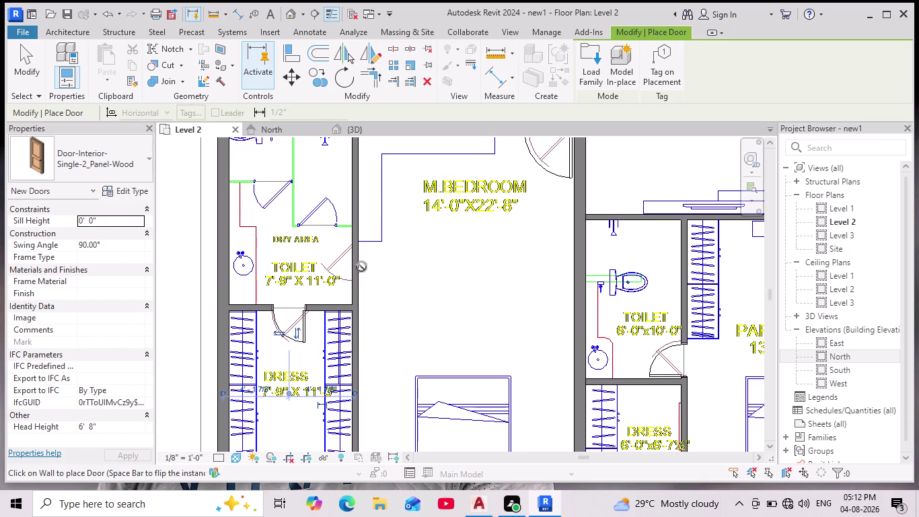
key(space)
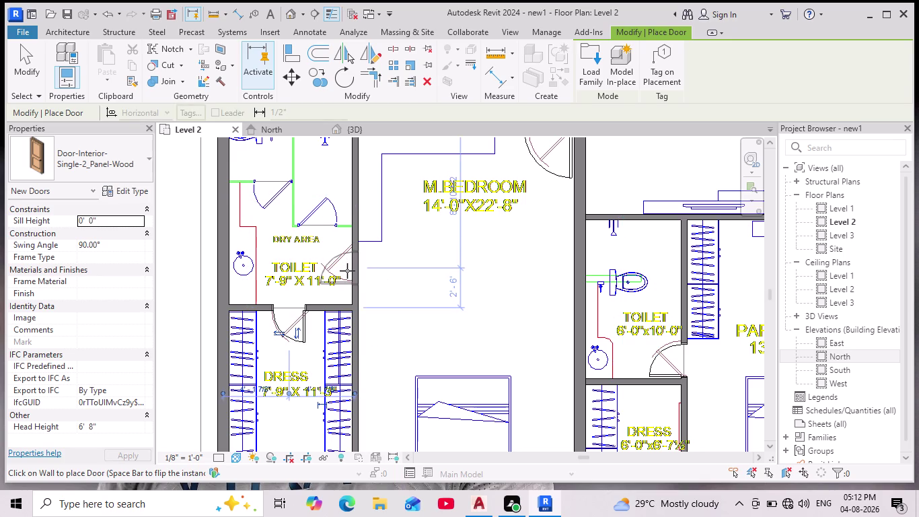
key(space)
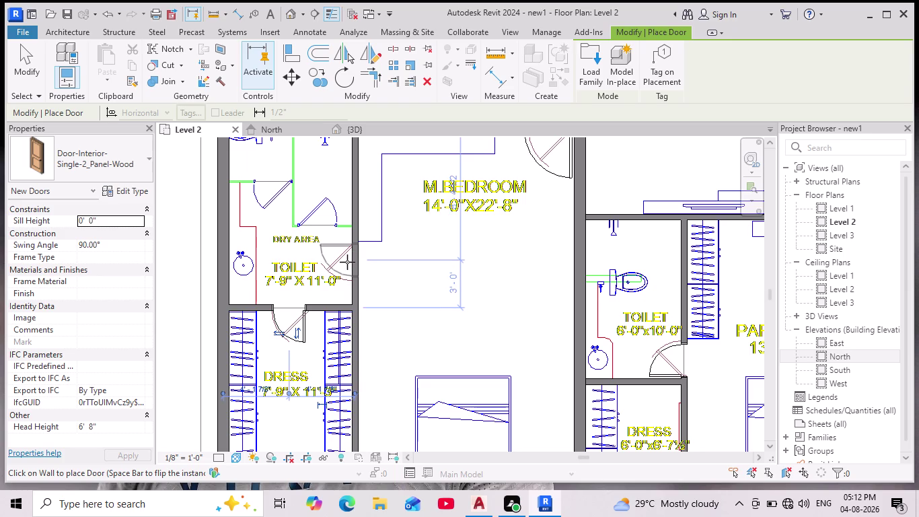
click(347, 264)
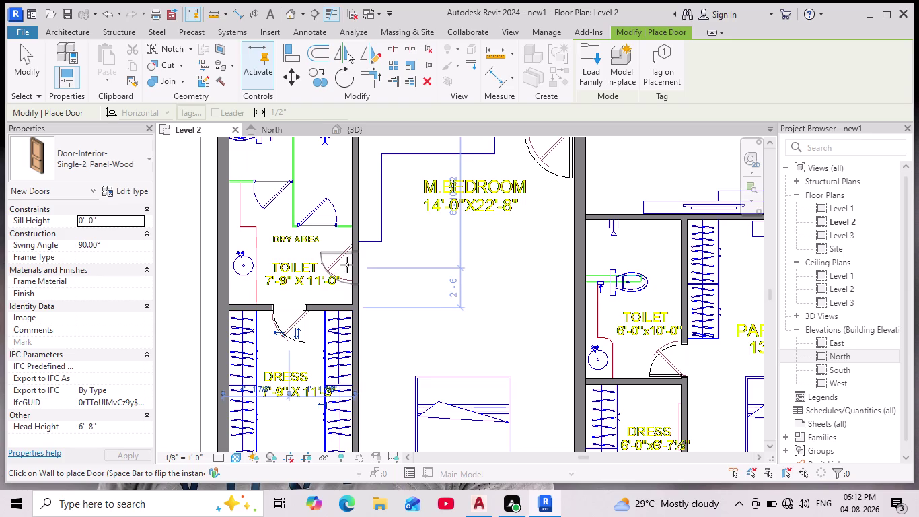
scroll(down, 3)
middle_drag(368, 280, 355, 369)
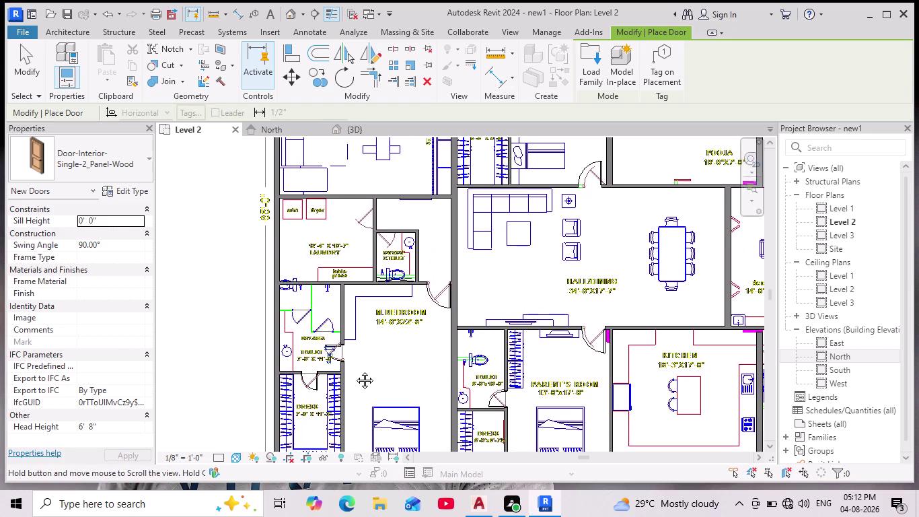
Place a door at the C.TOILET entrance.
middle_drag(356, 369, 348, 384)
scroll(up, 3)
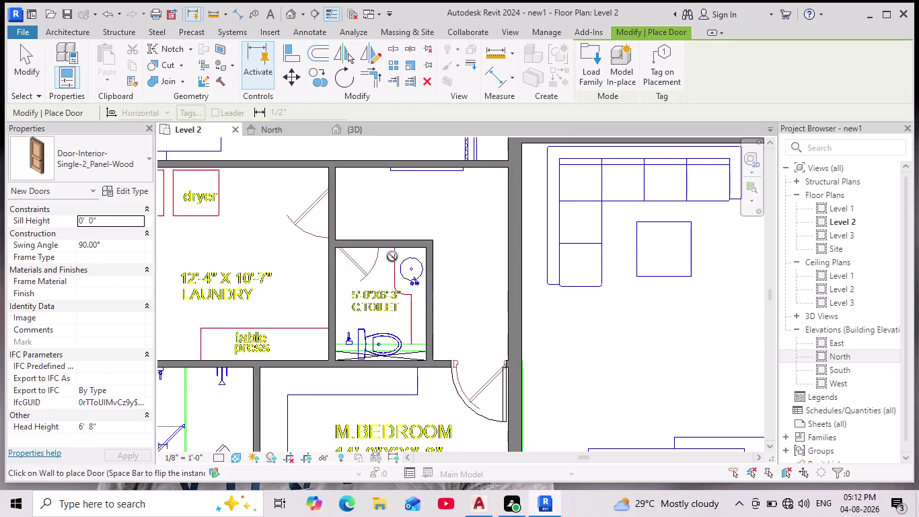
scroll(up, 3)
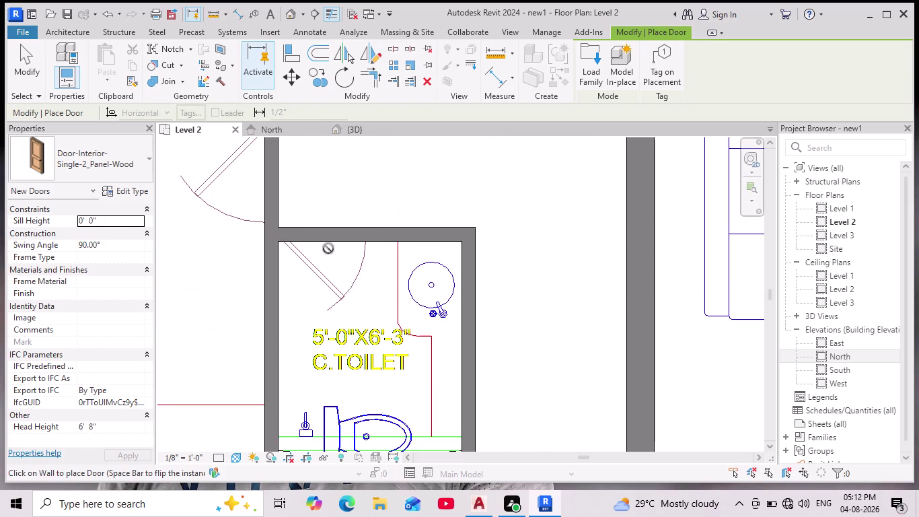
click(330, 243)
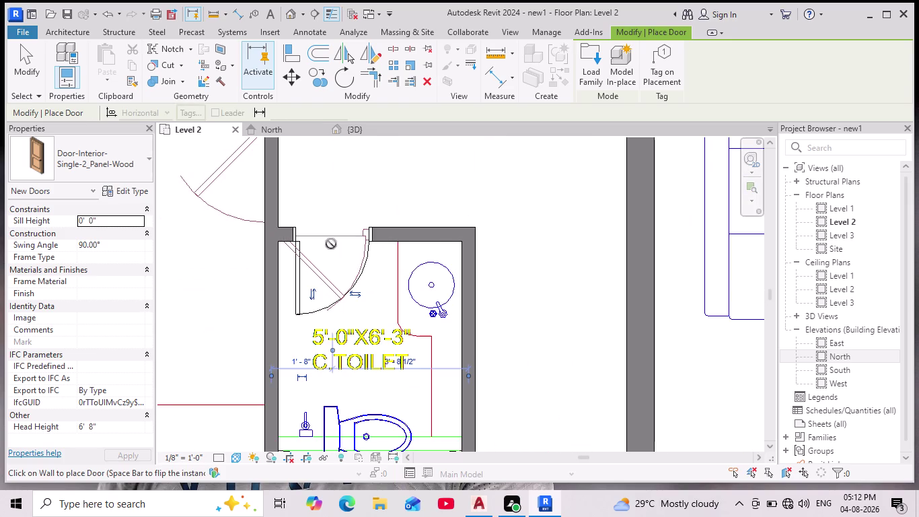
scroll(down, 3)
Place a door on the laundry wall above the toilet.
middle_drag(356, 204, 348, 305)
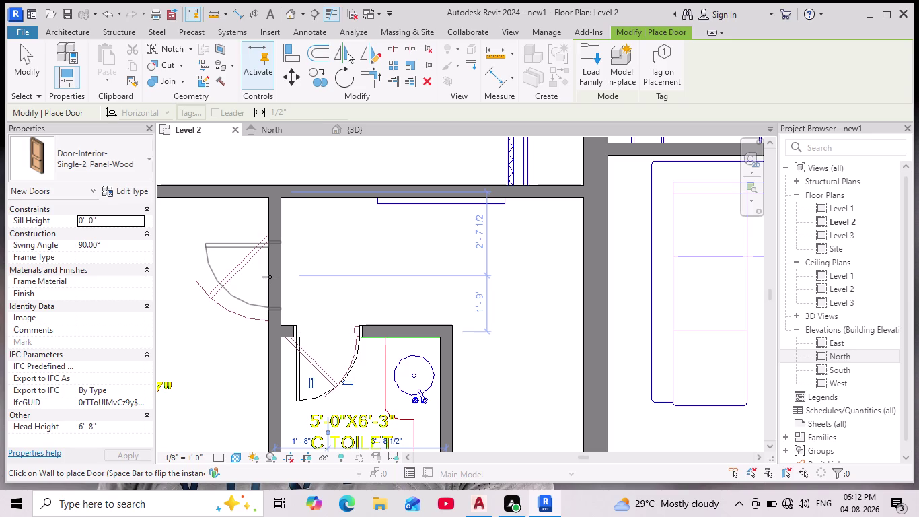
click(271, 269)
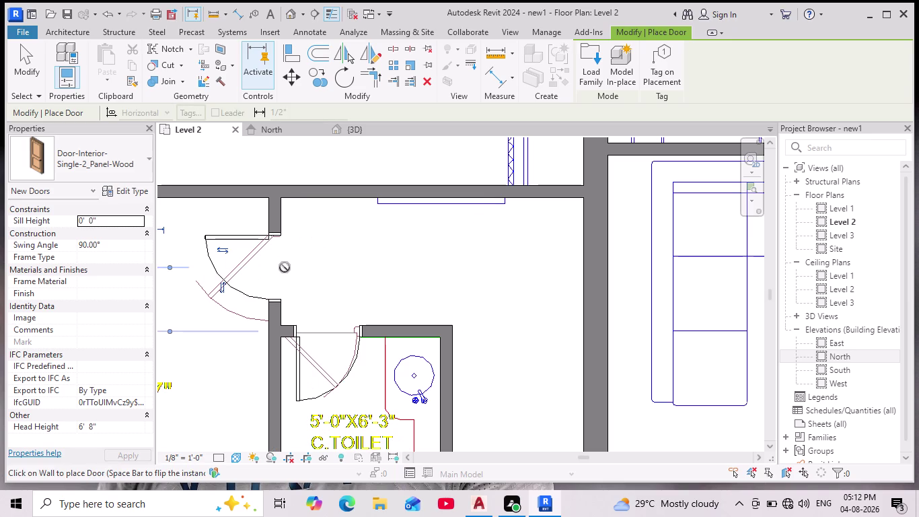
scroll(down, 3)
scroll(down, 3)
Review the placed doors over the hall/dining and deck area, then stop placing doors.
middle_drag(366, 254, 366, 258)
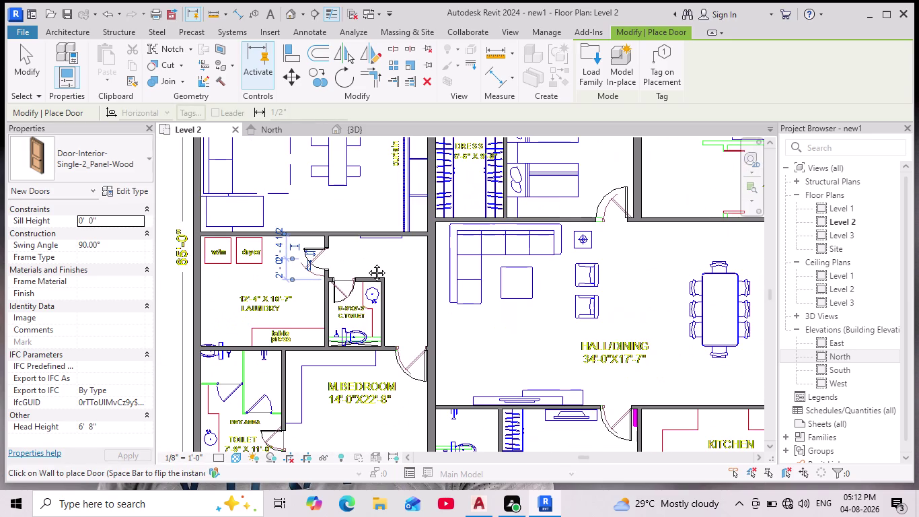
middle_drag(367, 257, 361, 265)
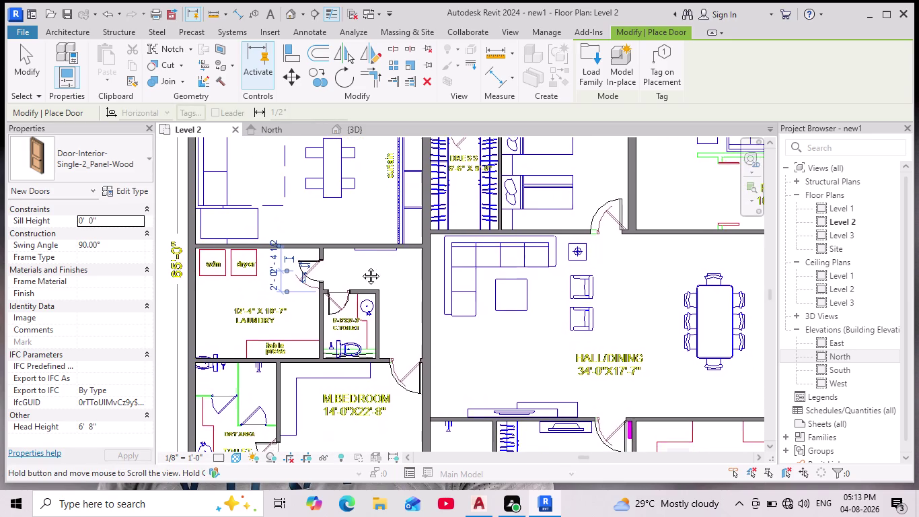
middle_drag(360, 266, 359, 242)
scroll(down, 3)
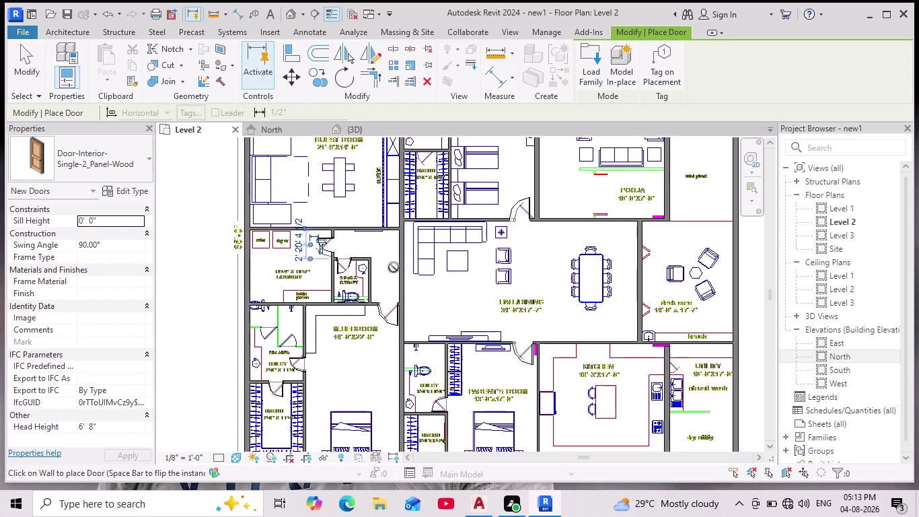
middle_drag(456, 295, 420, 336)
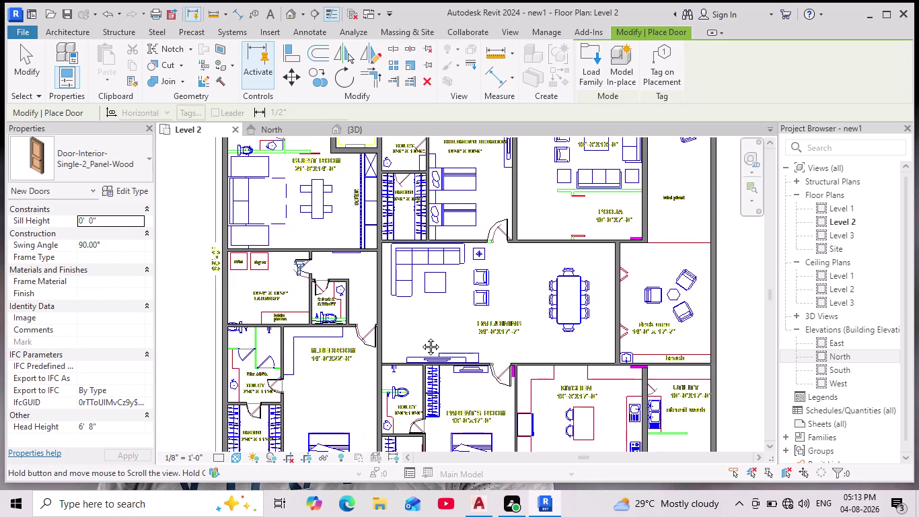
middle_drag(421, 336, 378, 356)
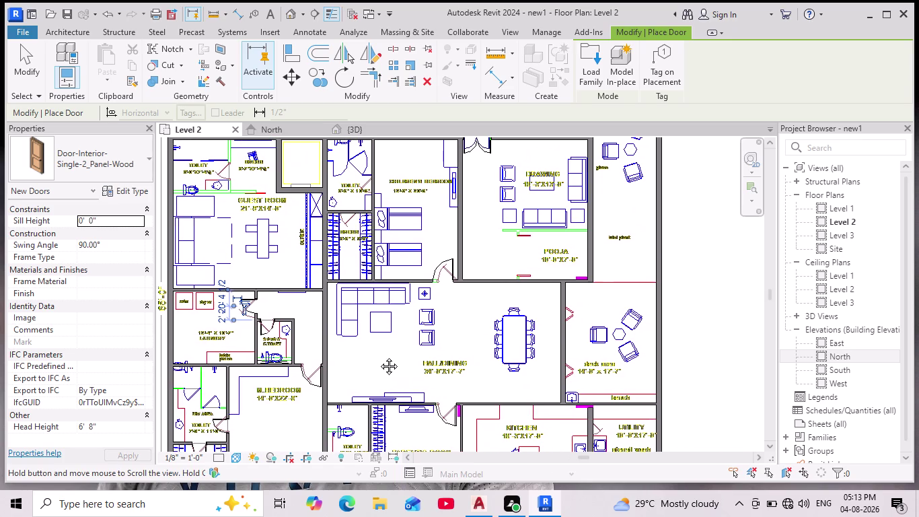
middle_drag(379, 356, 368, 322)
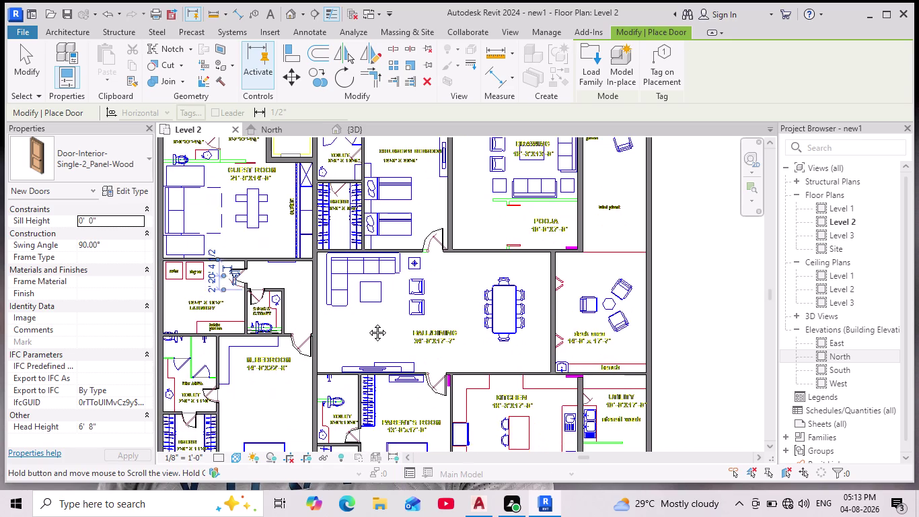
middle_drag(368, 323, 334, 333)
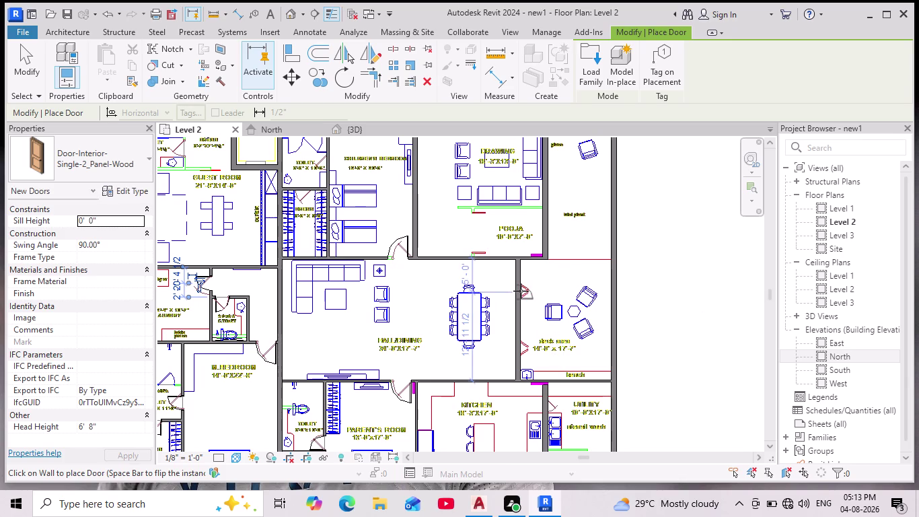
scroll(up, 3)
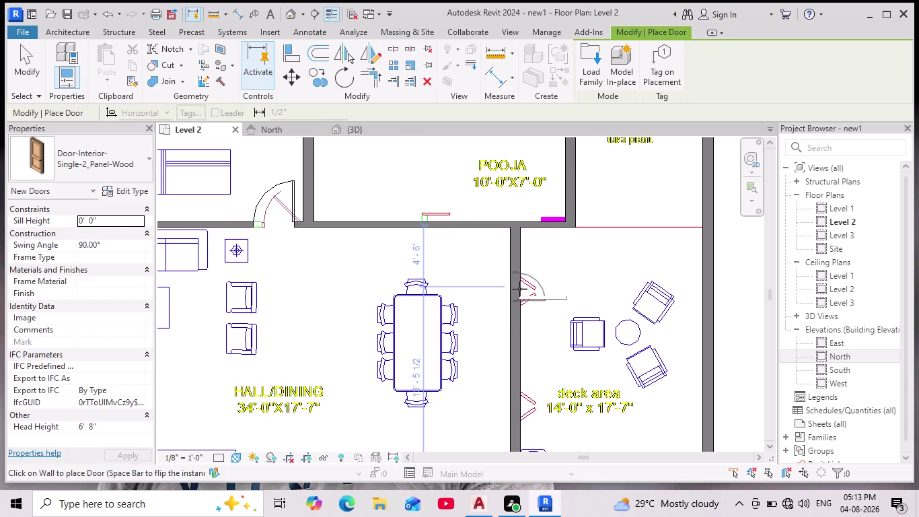
scroll(down, 3)
scroll(down, 3)
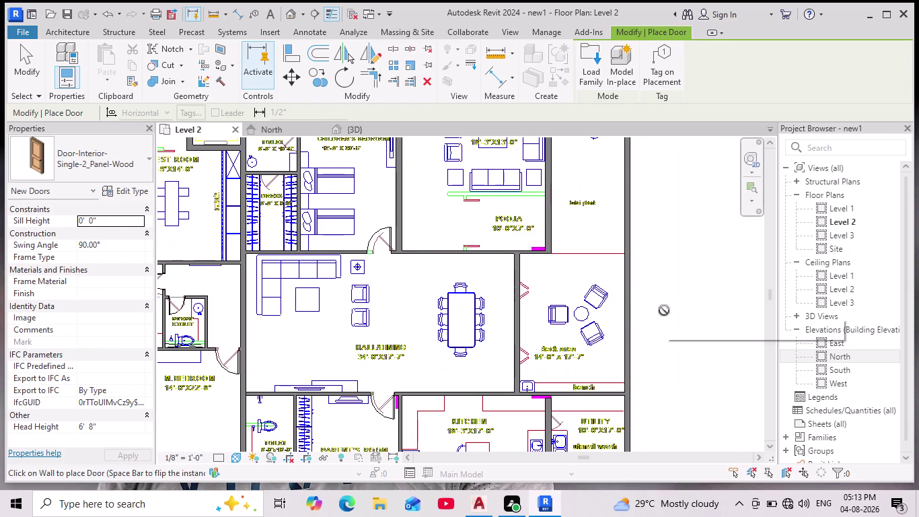
key(Escape)
Exit door placement and switch to the {3D} view of the model.
key(Escape)
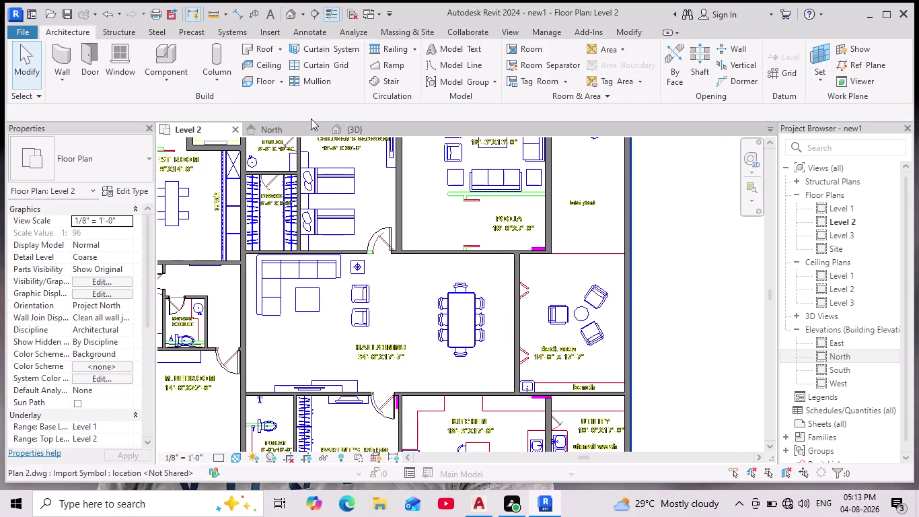
click(377, 130)
scroll(down, 3)
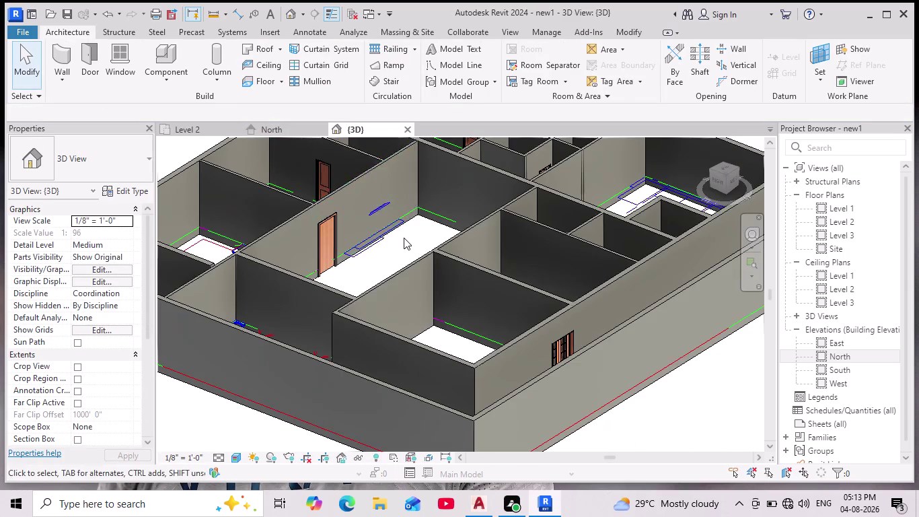
scroll(down, 3)
scroll(up, 3)
Orbit the 3D model to review the walls and the room layout from above.
middle_drag(481, 326, 469, 353)
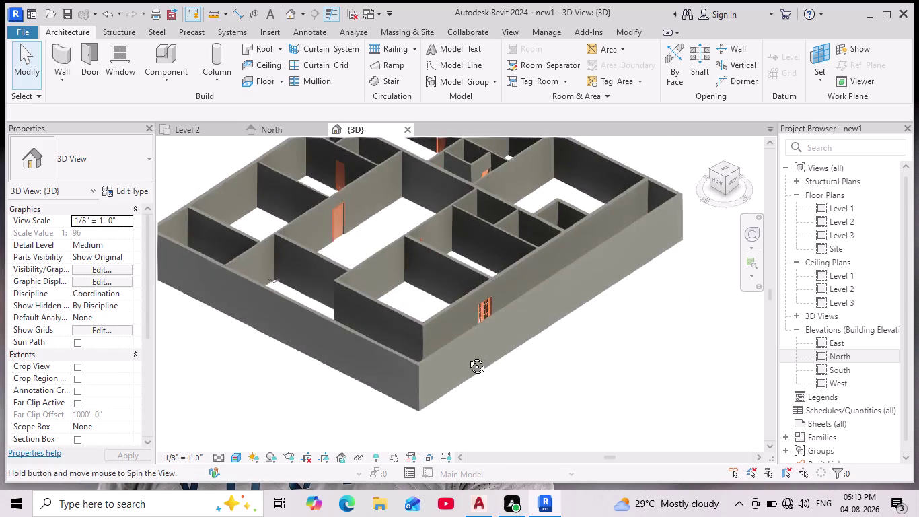
middle_drag(469, 352, 408, 406)
scroll(up, 3)
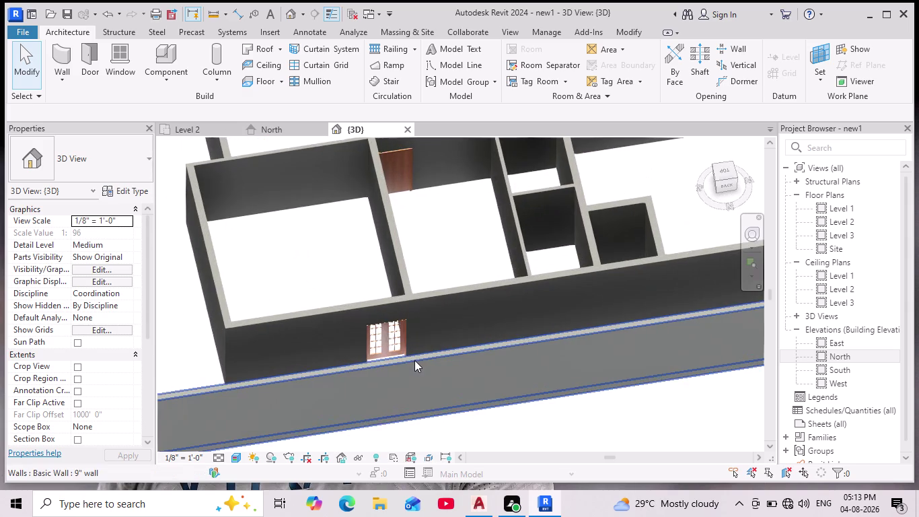
scroll(down, 3)
middle_drag(365, 356, 446, 349)
scroll(down, 3)
middle_drag(325, 365, 379, 360)
scroll(down, 3)
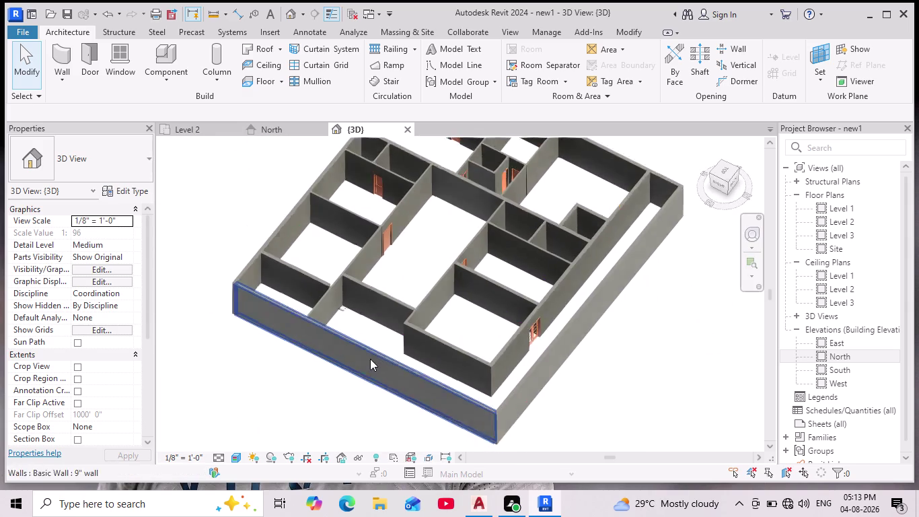
middle_drag(350, 363, 396, 355)
scroll(up, 3)
scroll(down, 3)
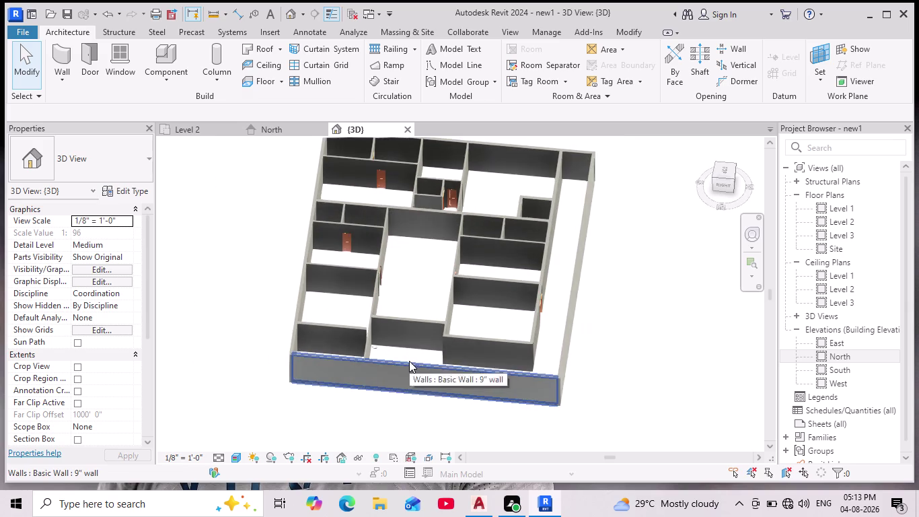
middle_drag(408, 315, 420, 299)
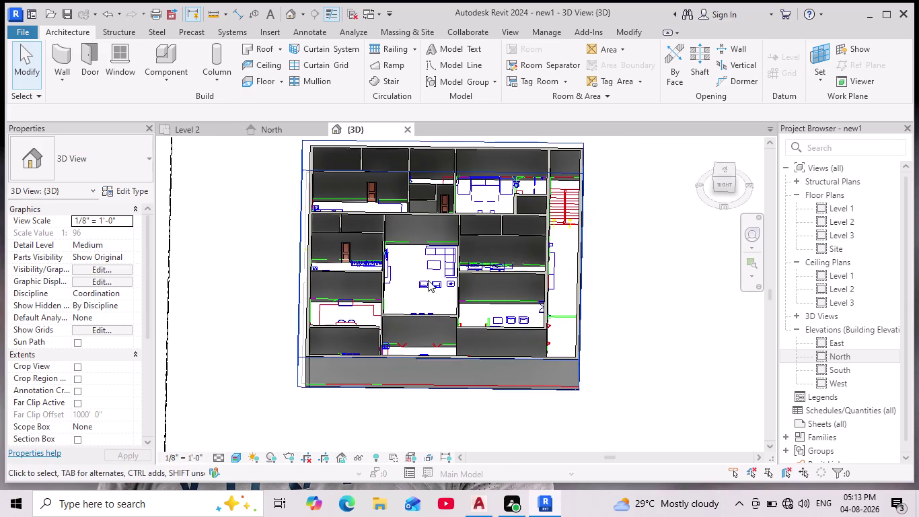
scroll(up, 3)
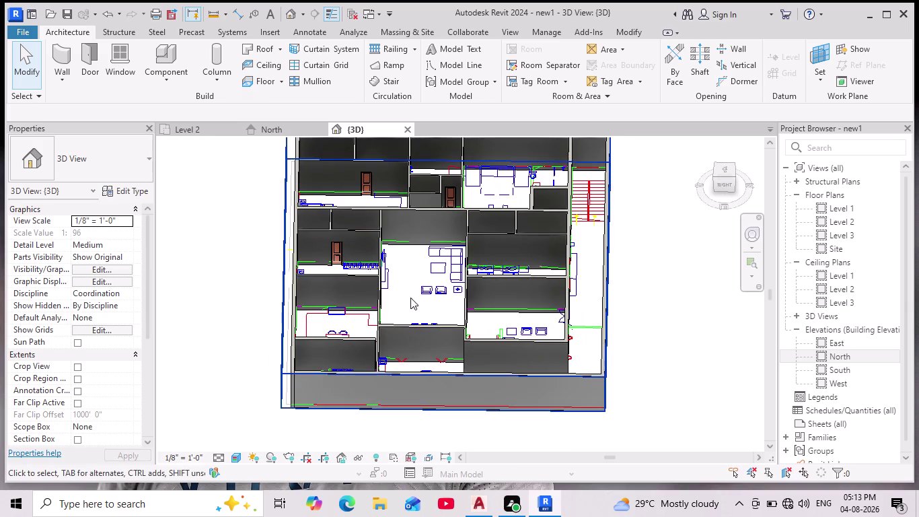
middle_drag(446, 336, 450, 308)
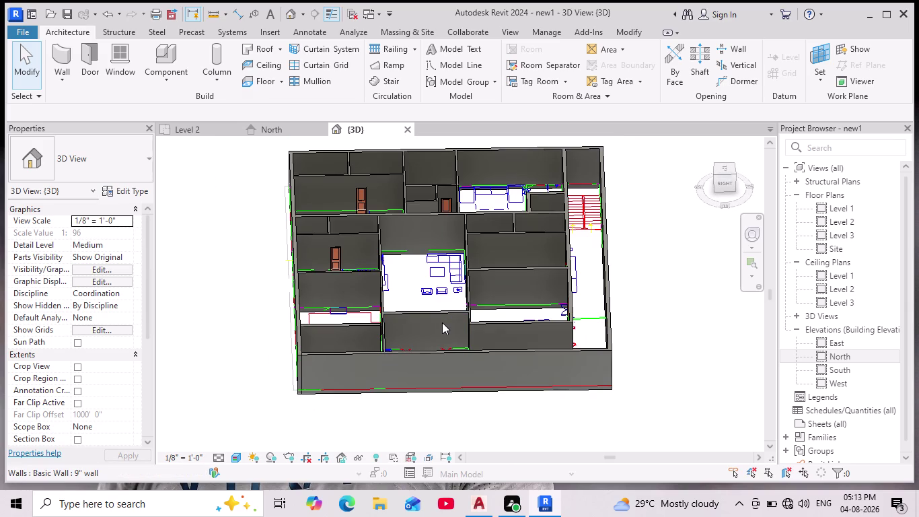
scroll(up, 3)
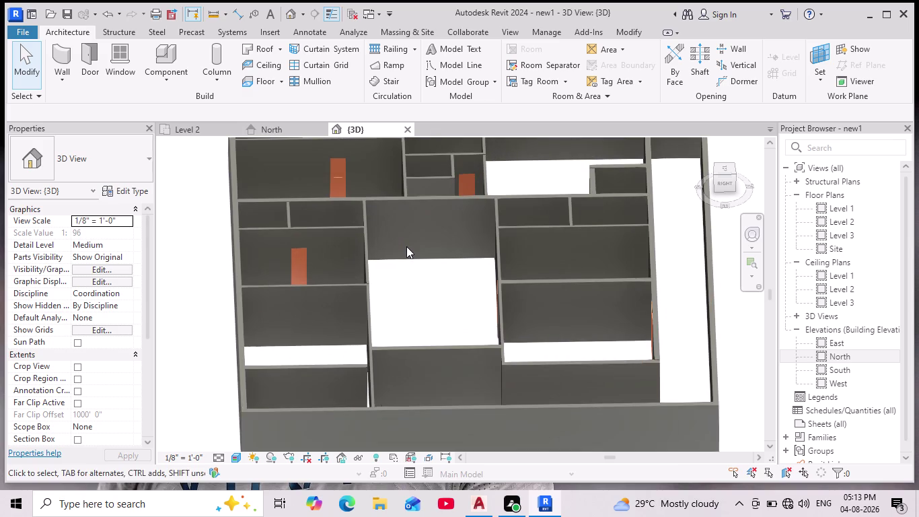
middle_drag(433, 306, 426, 306)
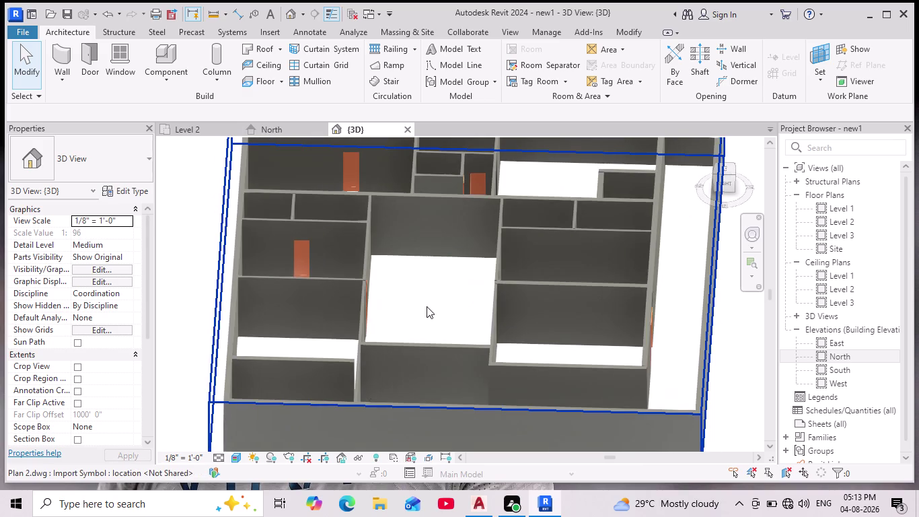
scroll(up, 3)
middle_drag(439, 329, 464, 330)
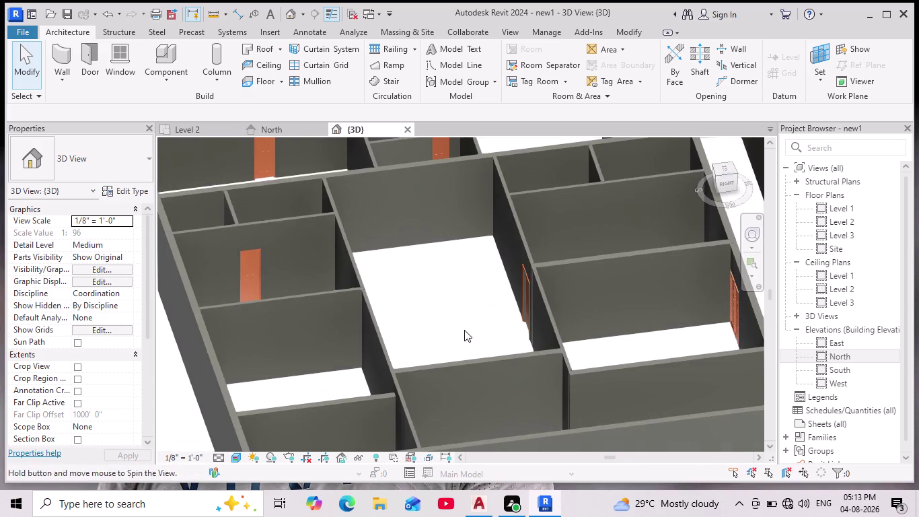
middle_drag(467, 332, 455, 314)
scroll(down, 3)
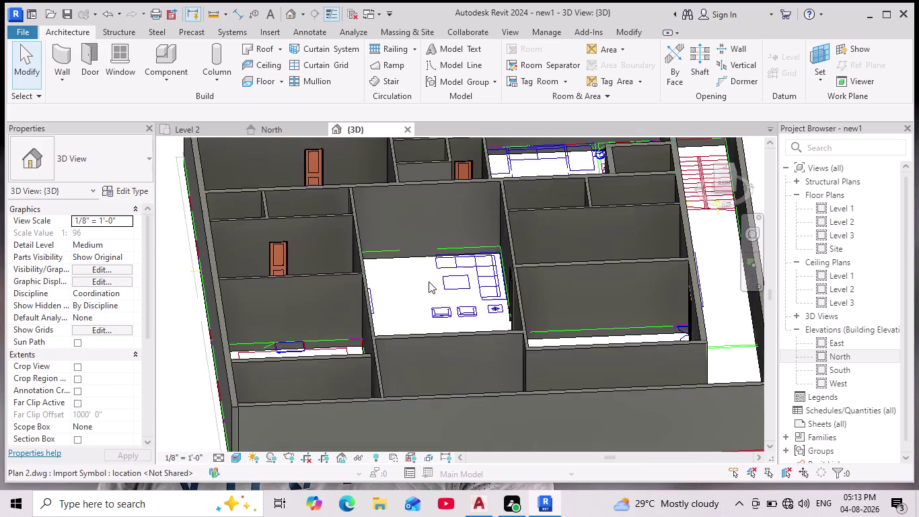
scroll(down, 3)
middle_drag(437, 221, 413, 274)
scroll(down, 3)
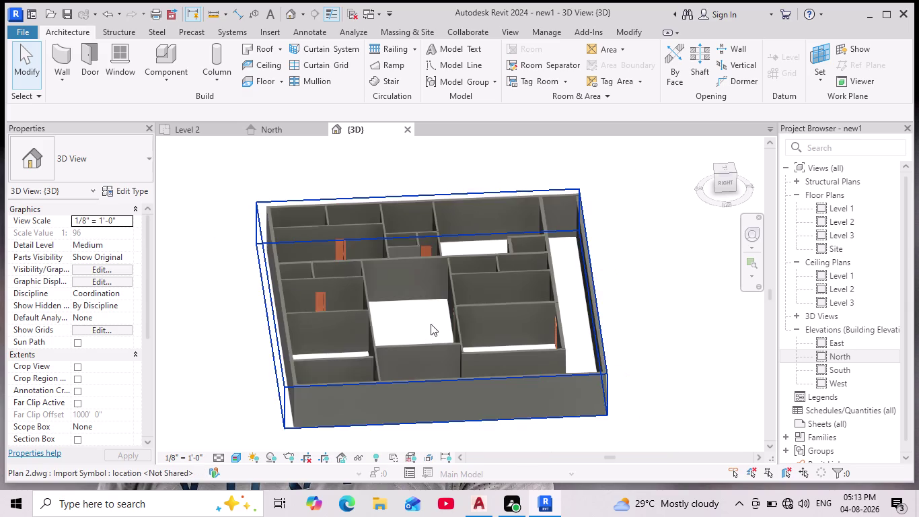
scroll(up, 3)
scroll(up, 3)
Orbit the model to view it from the front and check the wall heights.
middle_click(402, 321)
scroll(down, 3)
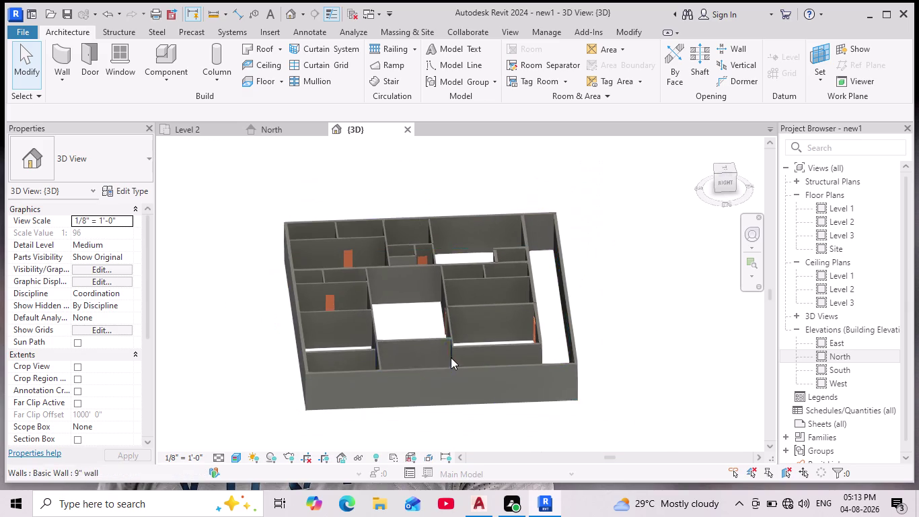
middle_drag(453, 359, 444, 354)
scroll(up, 3)
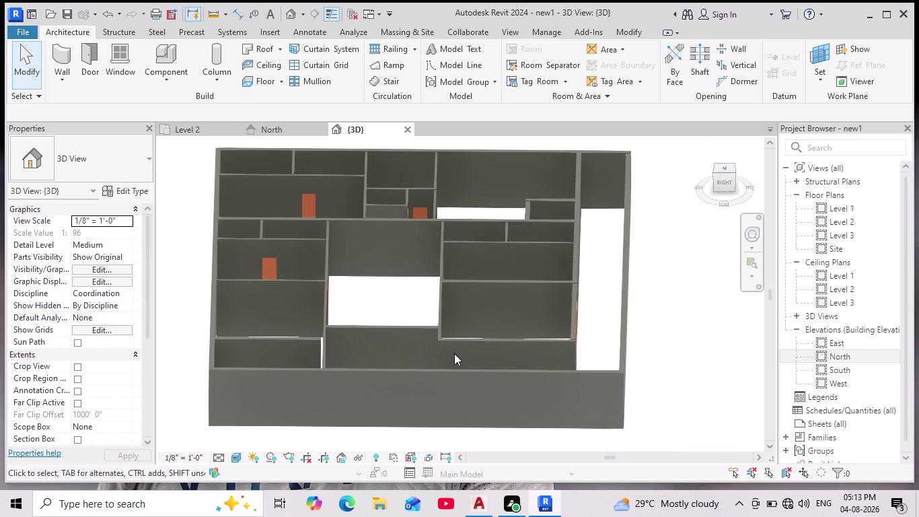
middle_drag(407, 318, 507, 339)
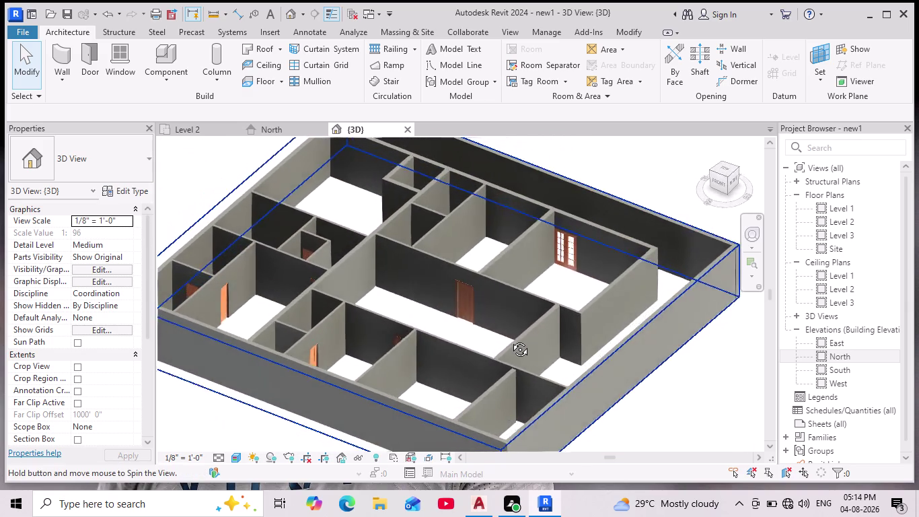
middle_drag(507, 339, 558, 339)
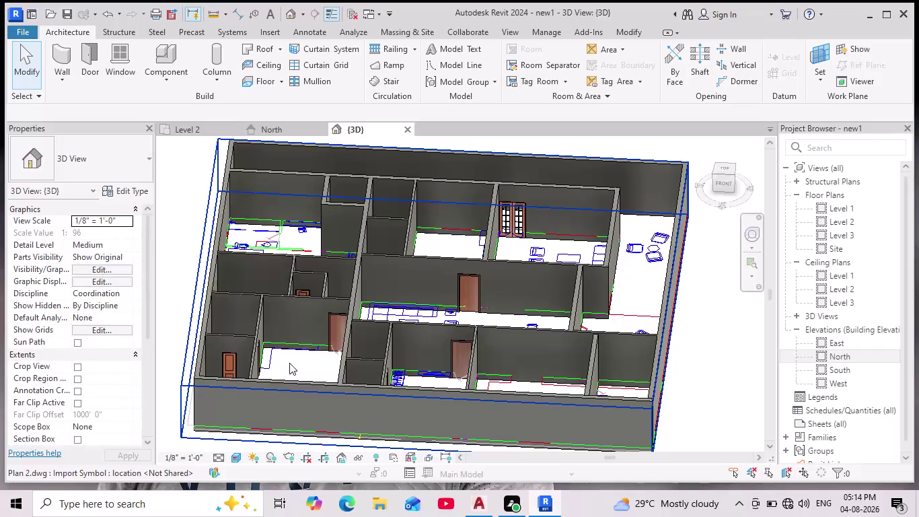
middle_drag(285, 362, 293, 390)
scroll(up, 3)
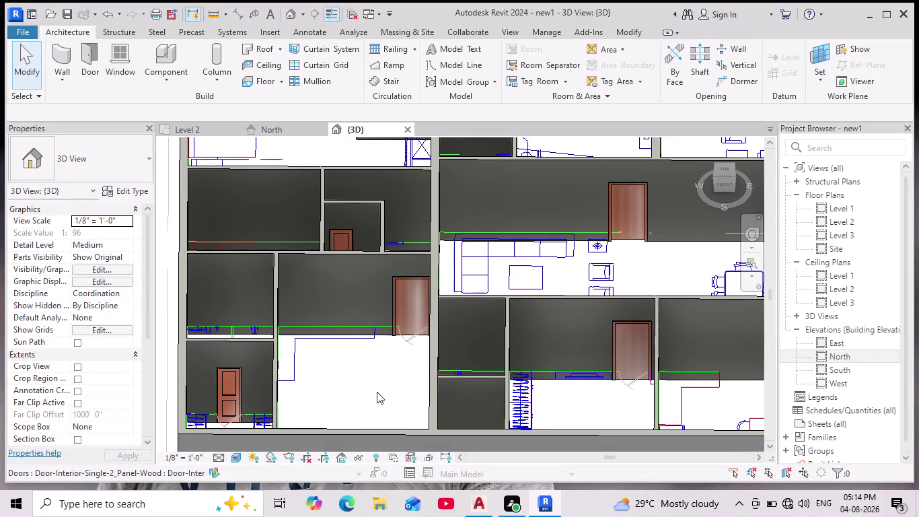
scroll(up, 3)
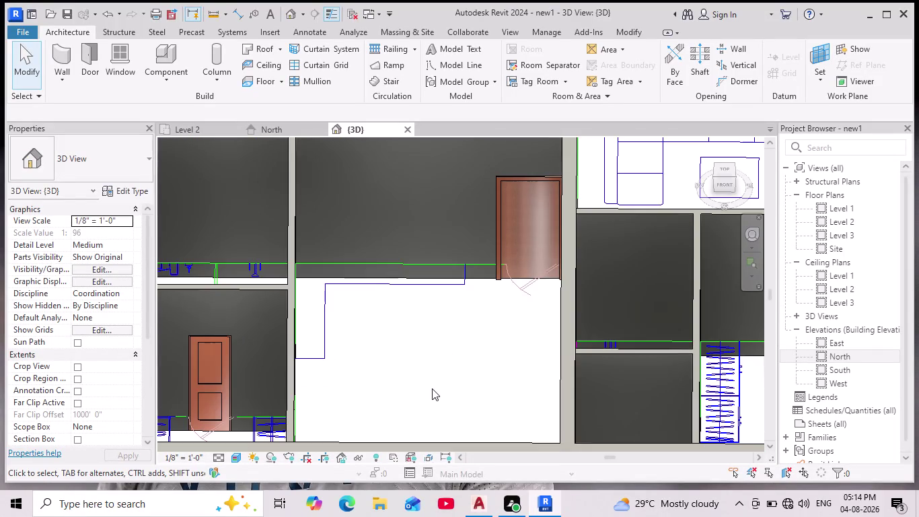
scroll(down, 3)
middle_drag(440, 386, 370, 358)
scroll(down, 3)
middle_drag(478, 384, 450, 385)
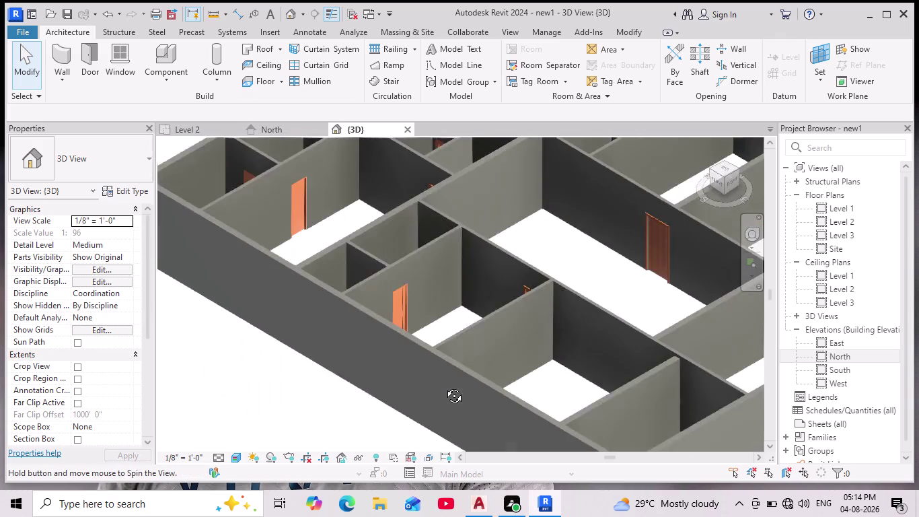
middle_drag(450, 385, 396, 380)
scroll(up, 3)
scroll(down, 3)
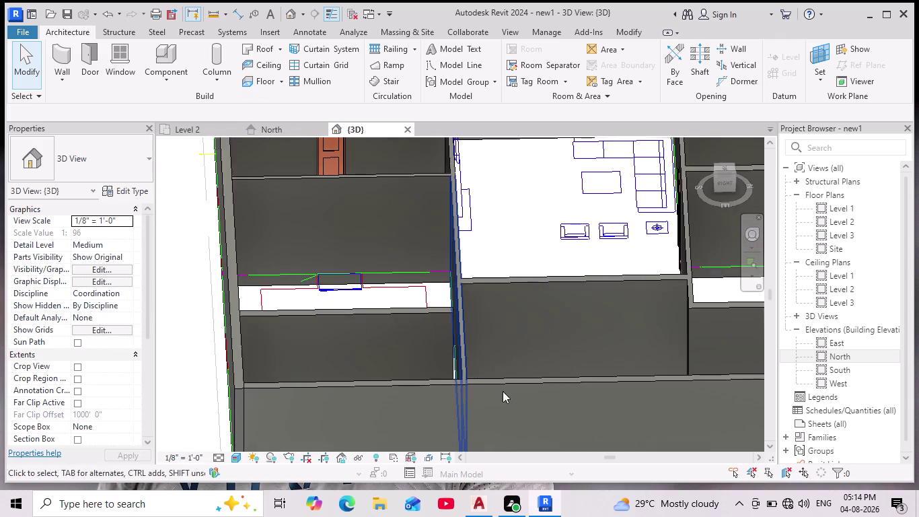
Inspect the interior walls and doors from behind, then return to the Level 2 plan.
middle_drag(484, 178, 388, 274)
scroll(up, 3)
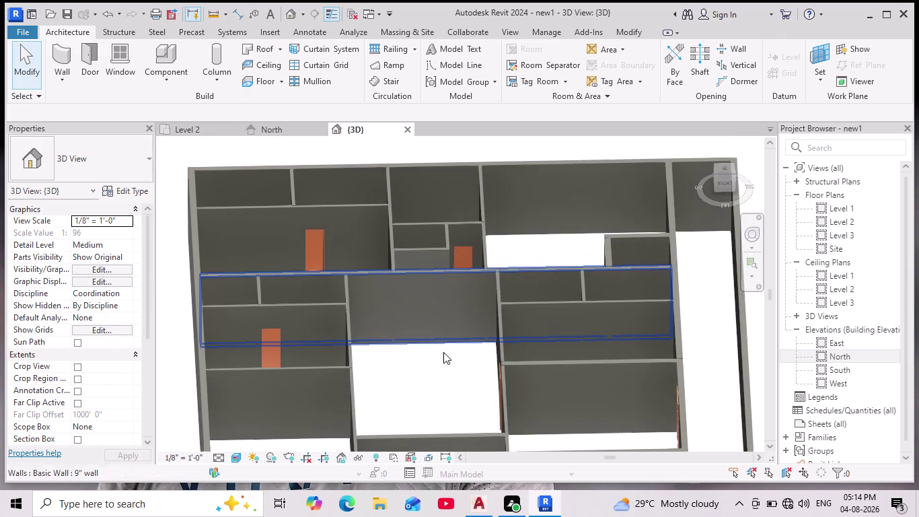
middle_drag(474, 391, 457, 360)
scroll(up, 3)
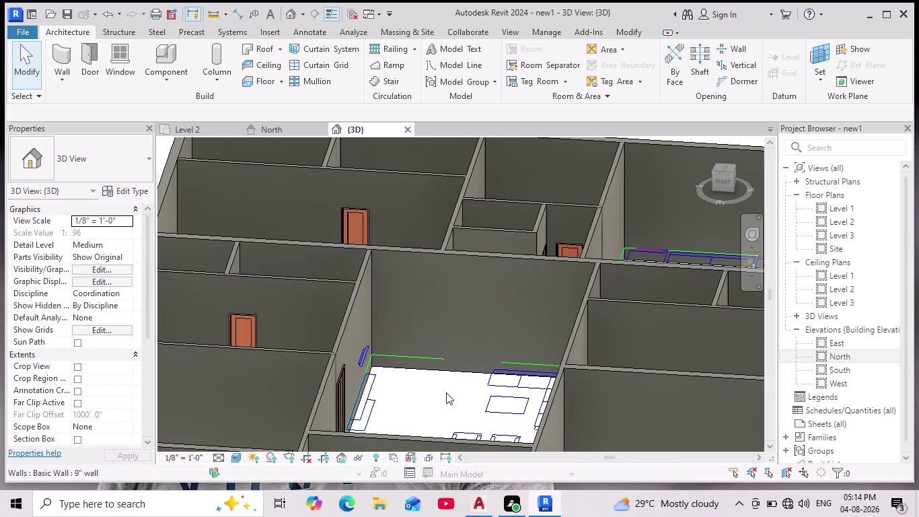
scroll(down, 3)
scroll(up, 3)
middle_drag(476, 306, 487, 386)
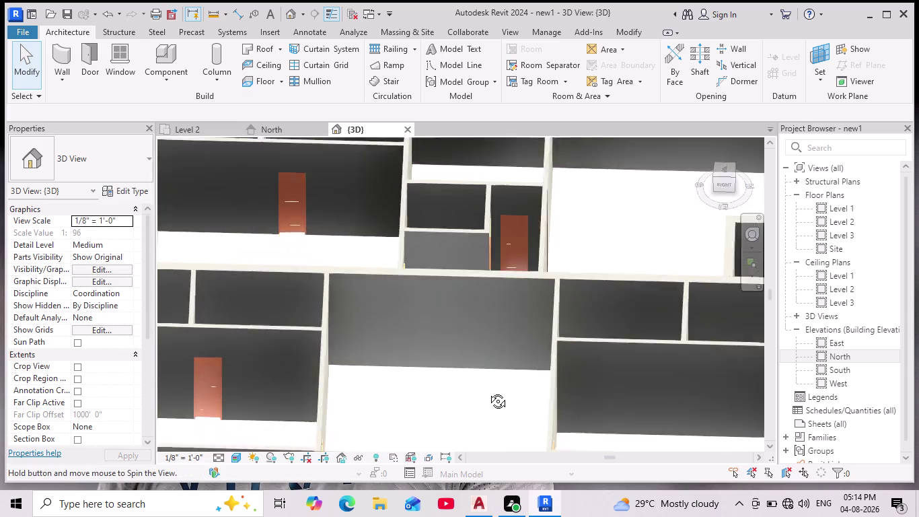
middle_drag(487, 386, 493, 410)
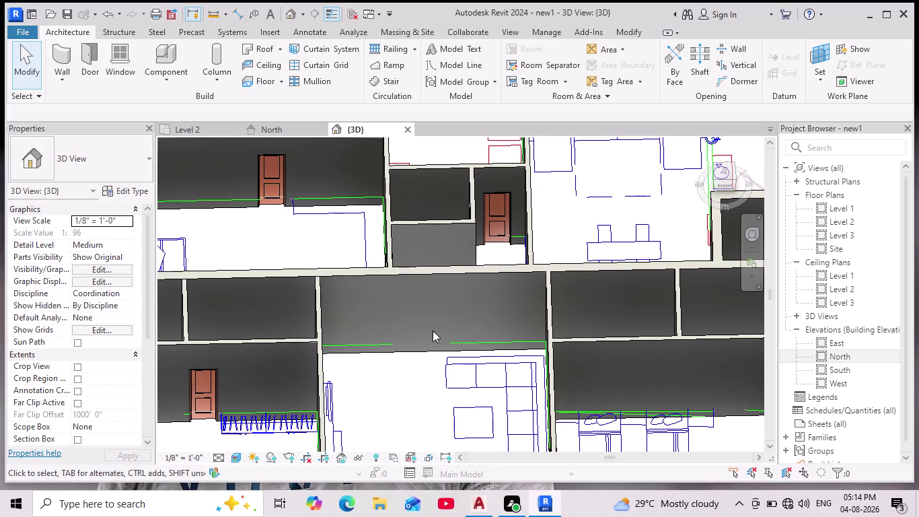
scroll(down, 3)
middle_drag(481, 391, 457, 341)
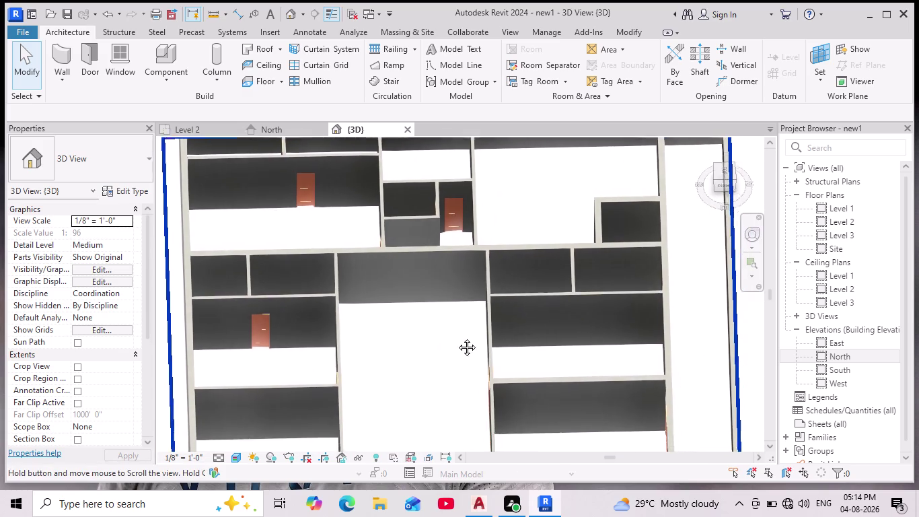
middle_drag(457, 341, 455, 332)
scroll(down, 3)
middle_drag(493, 420, 464, 352)
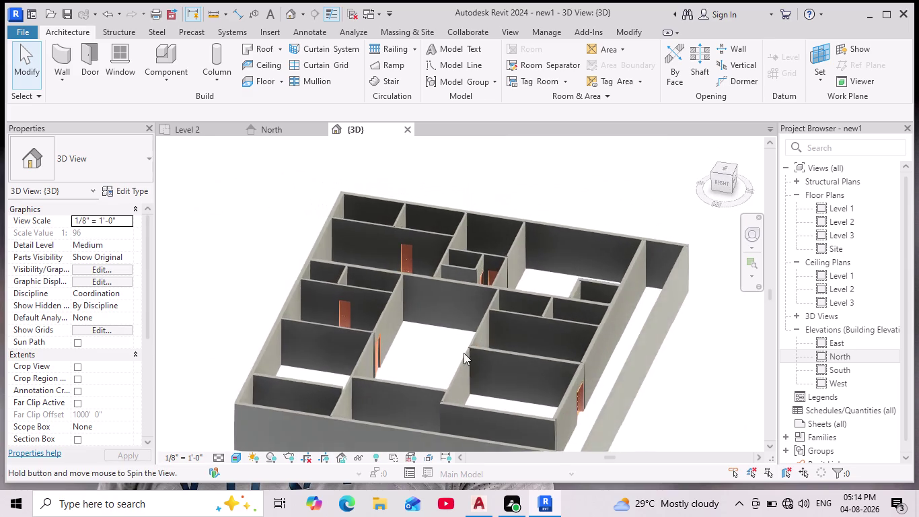
middle_drag(505, 414, 444, 401)
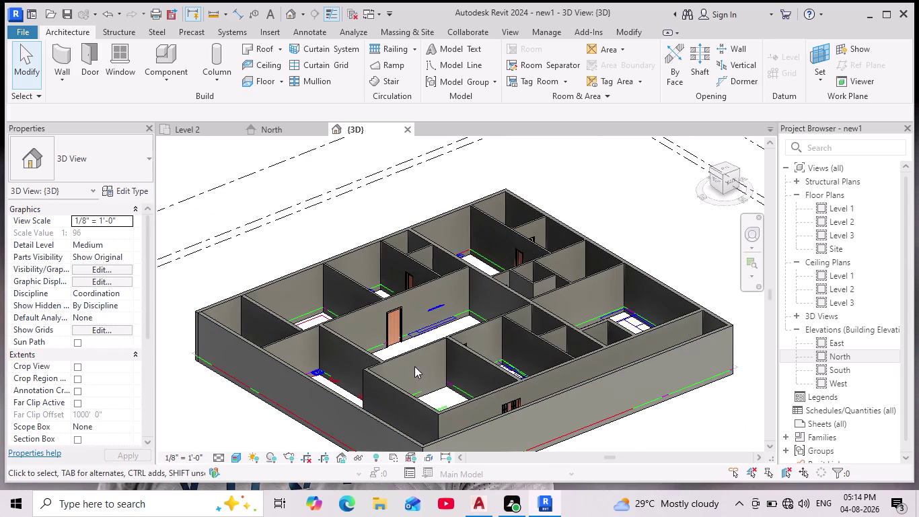
middle_drag(411, 363, 331, 331)
scroll(up, 3)
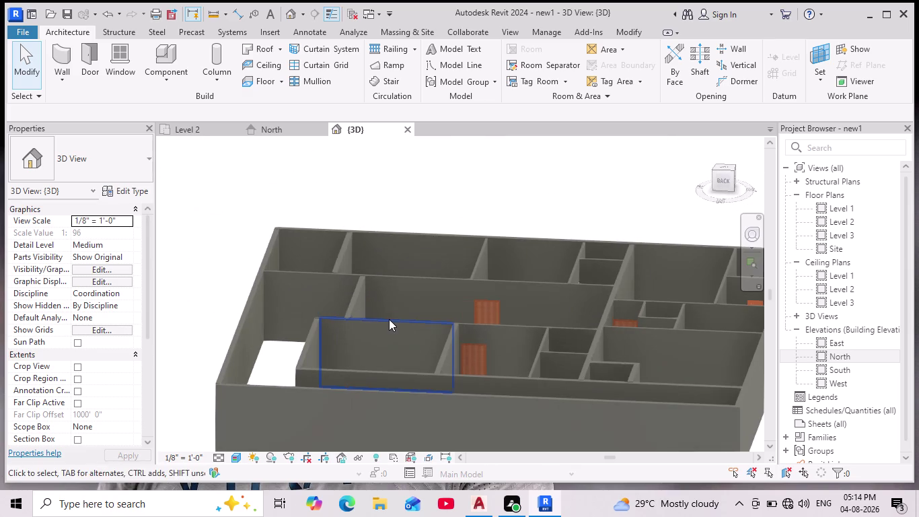
scroll(up, 3)
middle_drag(381, 317, 384, 362)
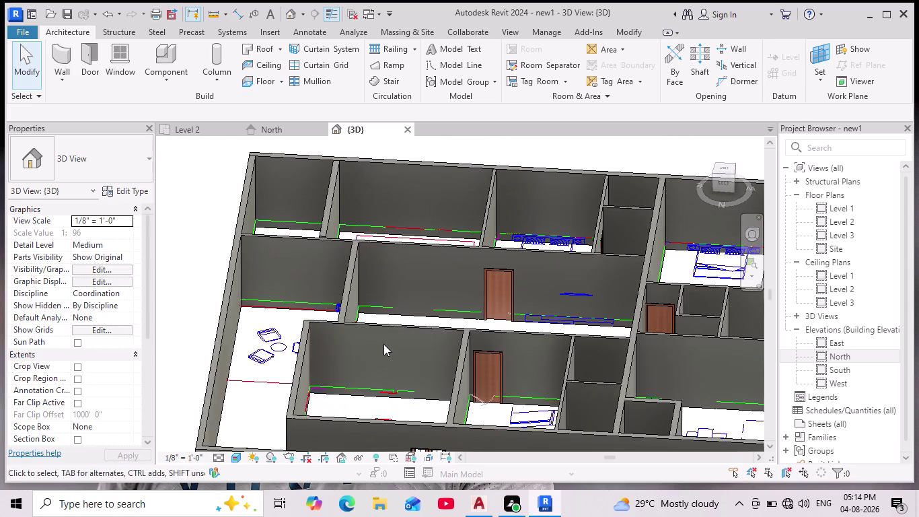
scroll(up, 3)
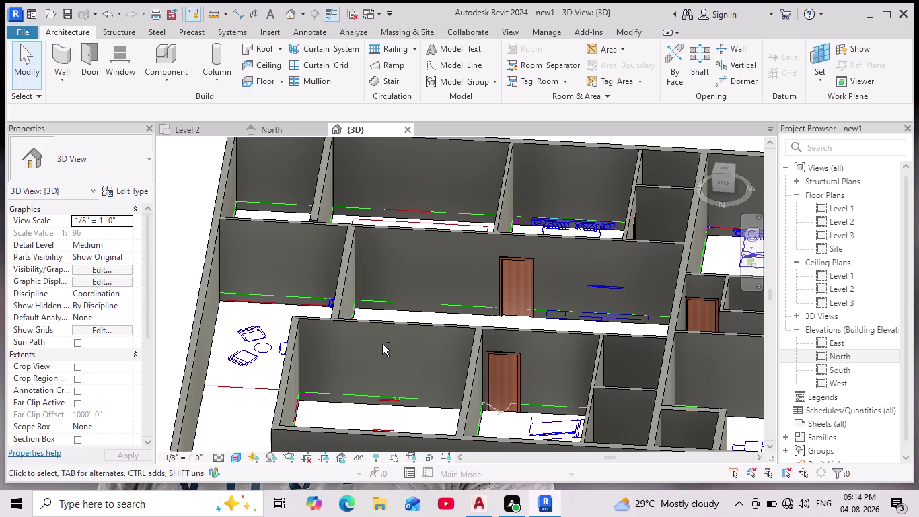
middle_drag(382, 344, 401, 349)
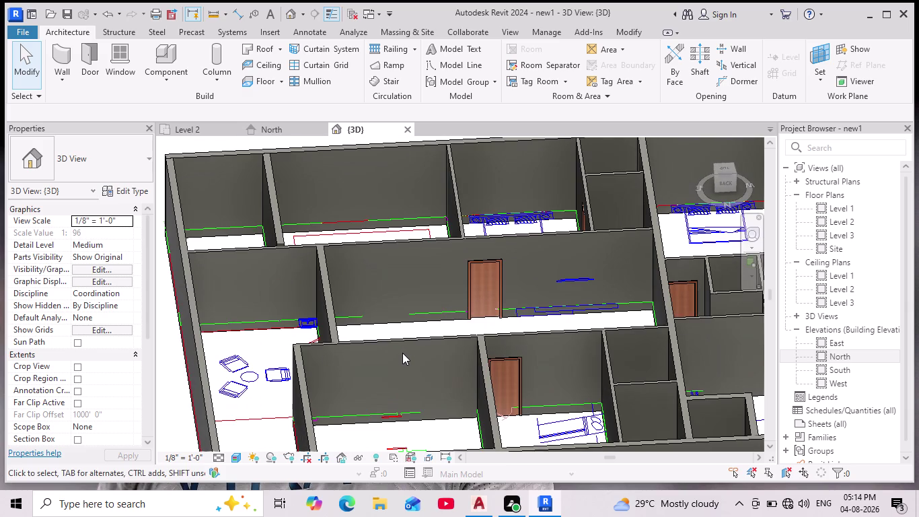
middle_drag(408, 355, 500, 368)
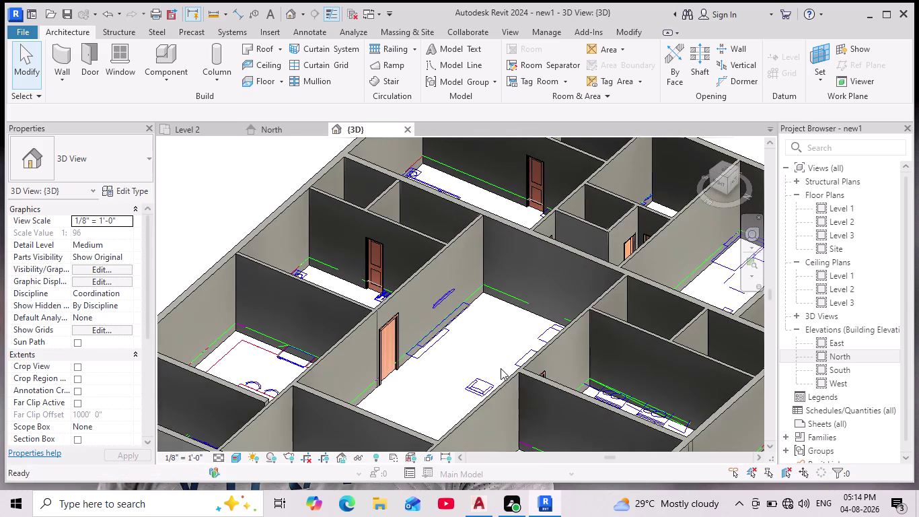
scroll(down, 3)
middle_drag(533, 370, 496, 310)
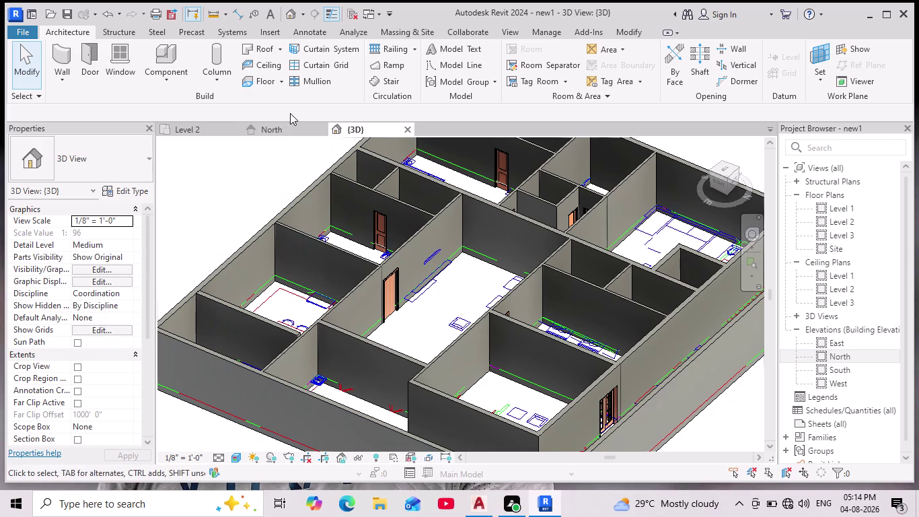
click(188, 126)
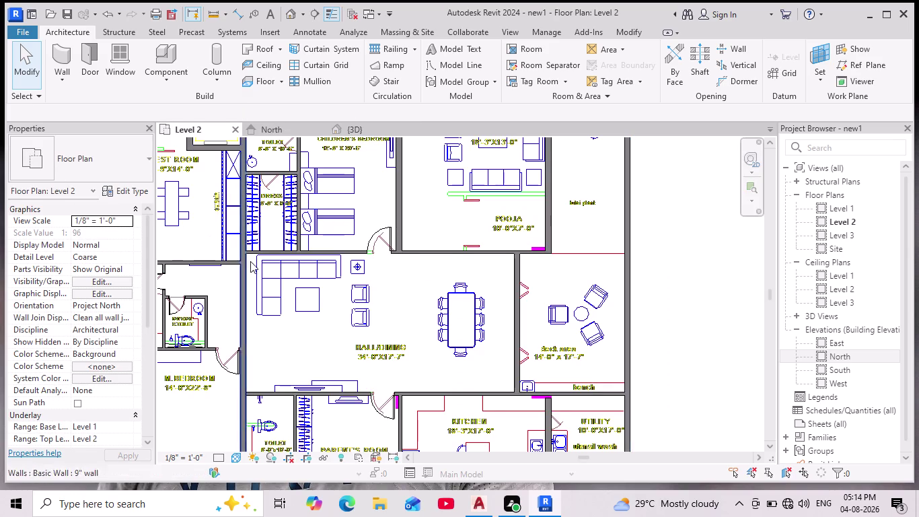
Start the Door tool and bring up the current door type's properties.
scroll(down, 3)
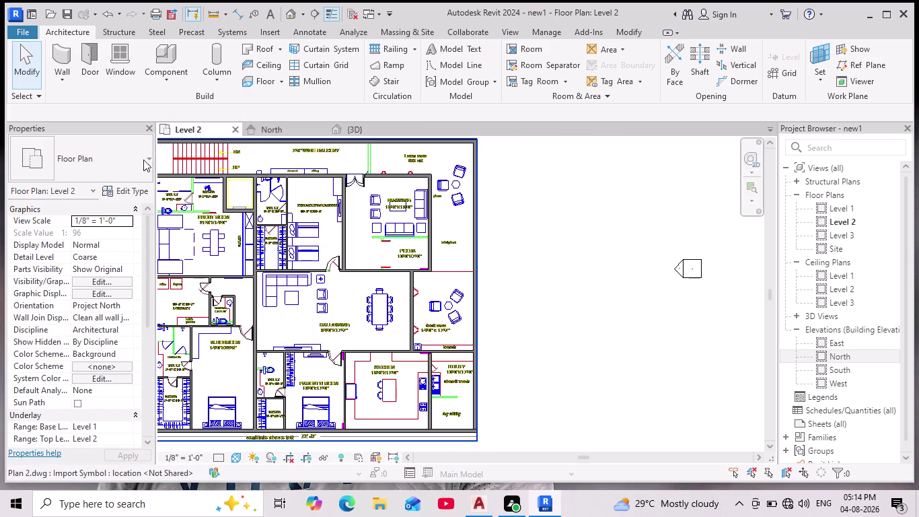
click(84, 63)
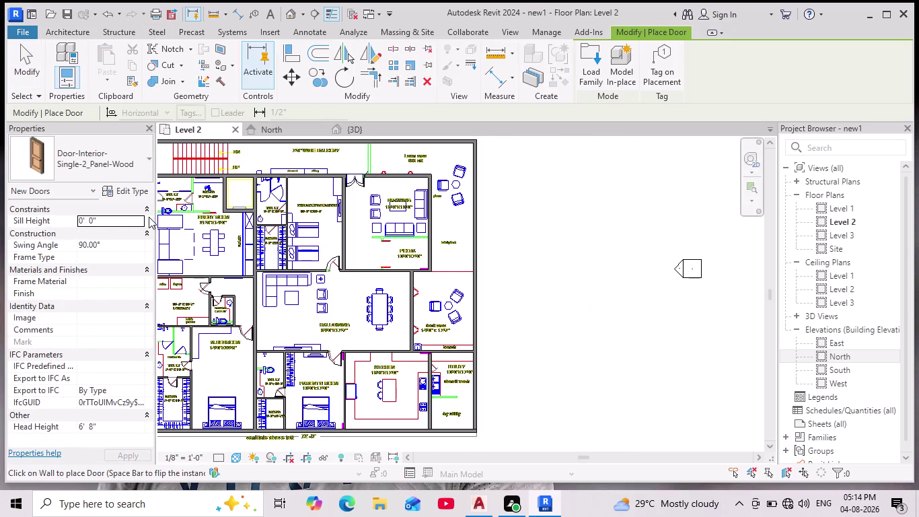
click(134, 194)
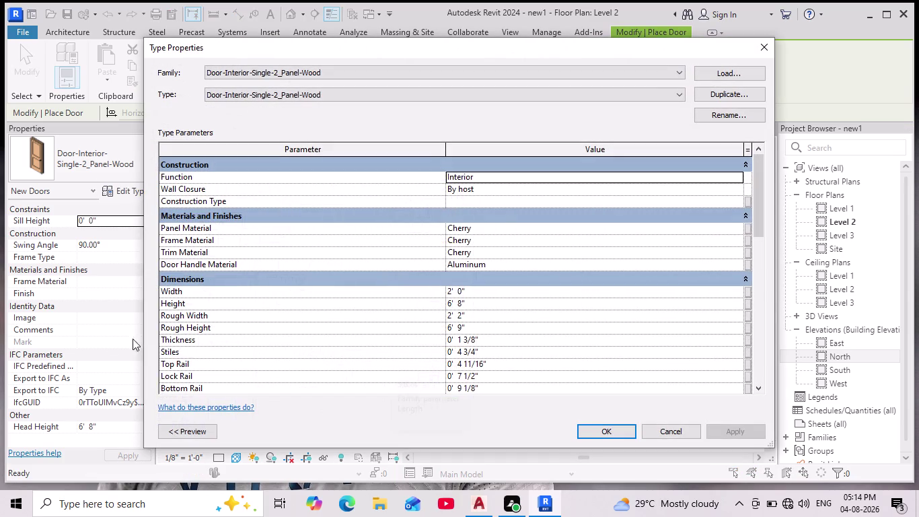
Select Door-Interior-Single-1_Panel-Wood among Residential doors, then cancel both dialogs without loading it.
scroll(down, 3)
scroll(up, 3)
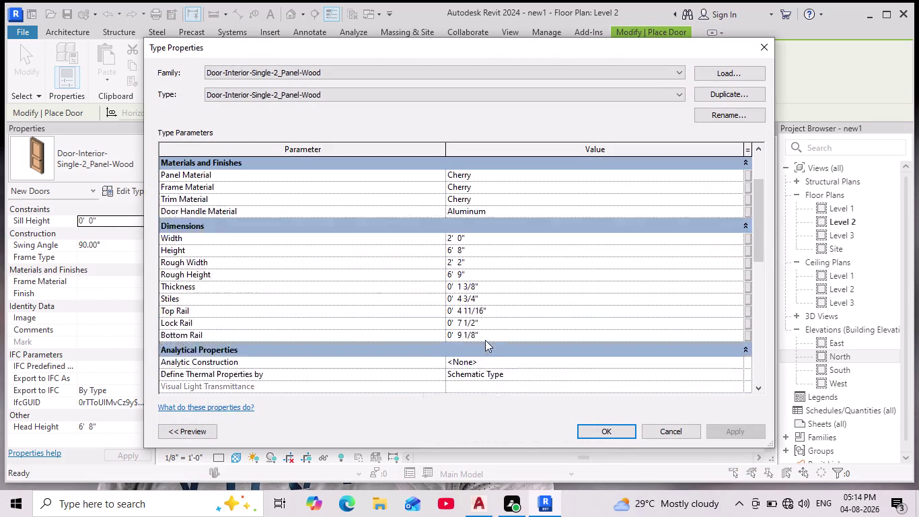
scroll(up, 3)
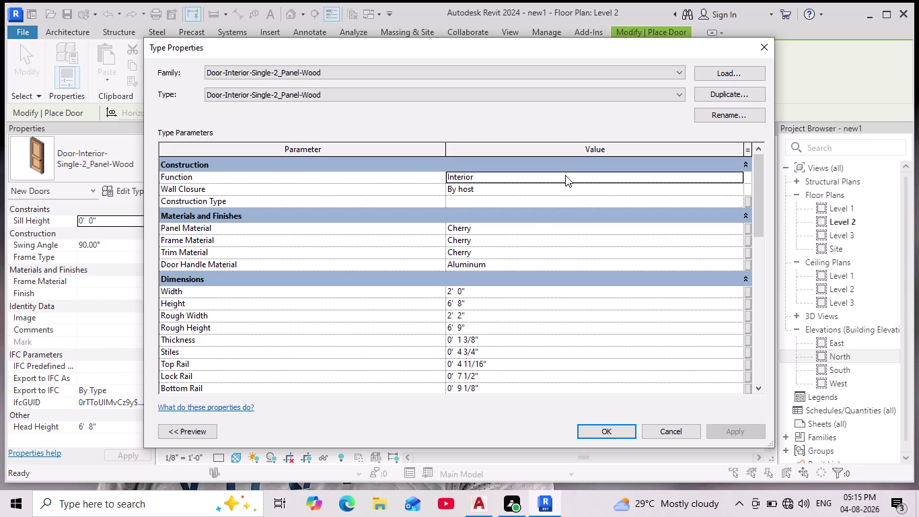
click(733, 71)
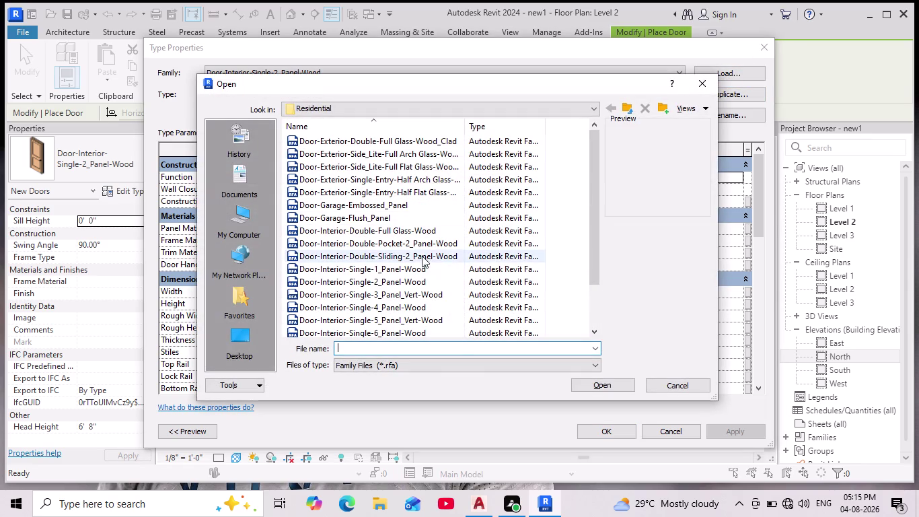
click(418, 263)
click(415, 255)
click(421, 262)
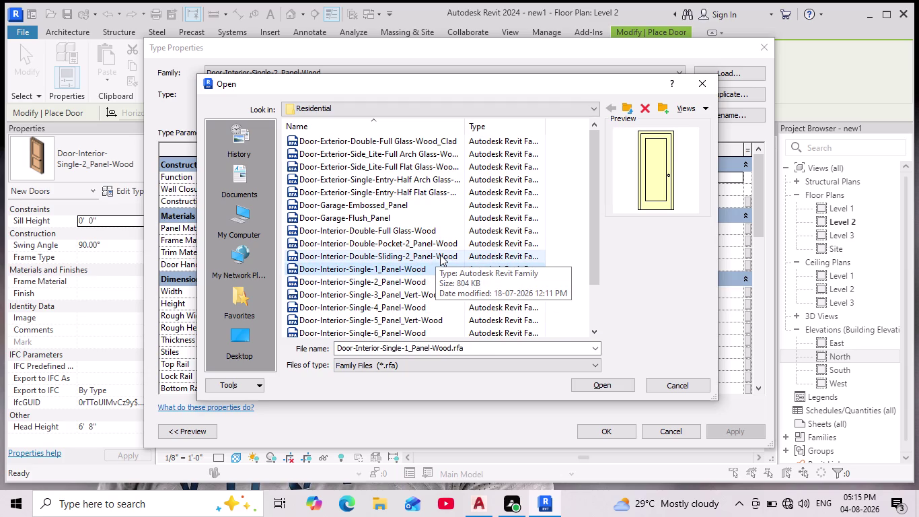
click(702, 85)
click(766, 48)
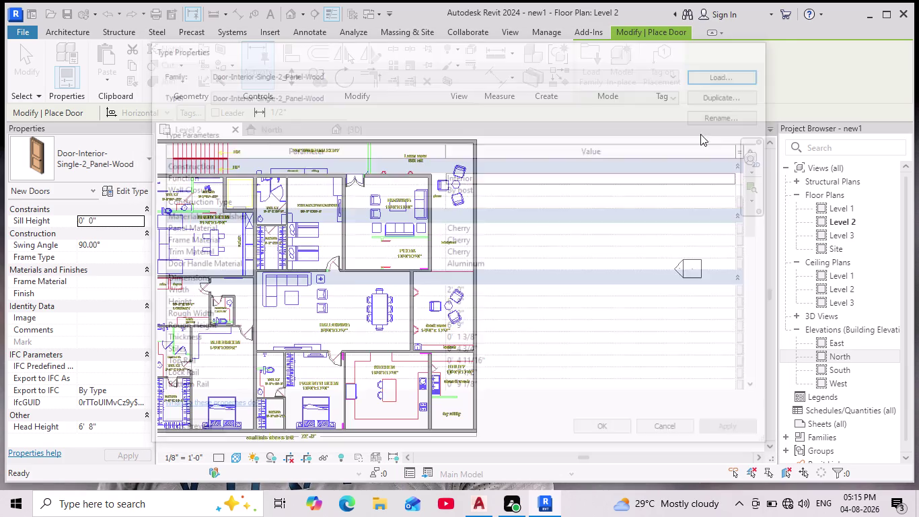
Zoom and pan the Level 2 plan toward the guest room and upper rooms.
scroll(down, 3)
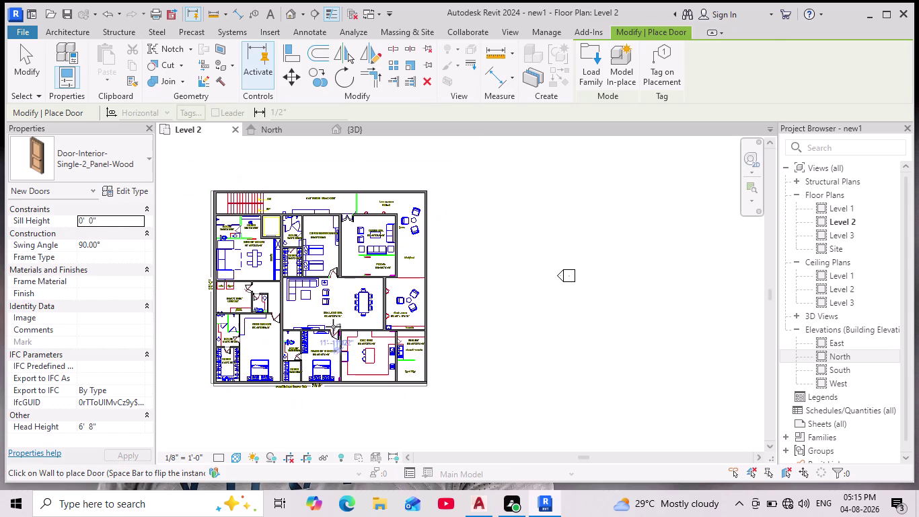
scroll(up, 3)
middle_drag(330, 306, 358, 315)
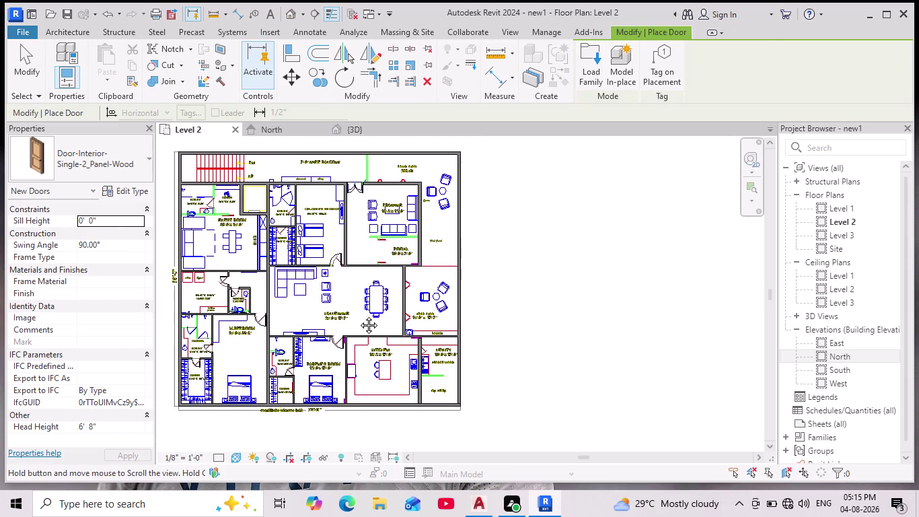
middle_drag(358, 315, 389, 327)
scroll(up, 3)
scroll(up, 3)
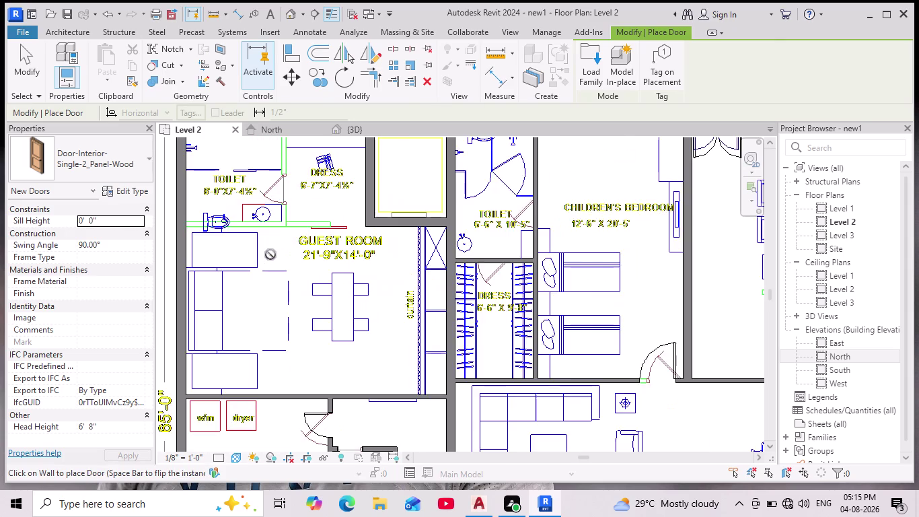
scroll(up, 3)
Centre the guest room, its toilet and dress room, then exit the Door tool.
middle_drag(285, 257, 334, 347)
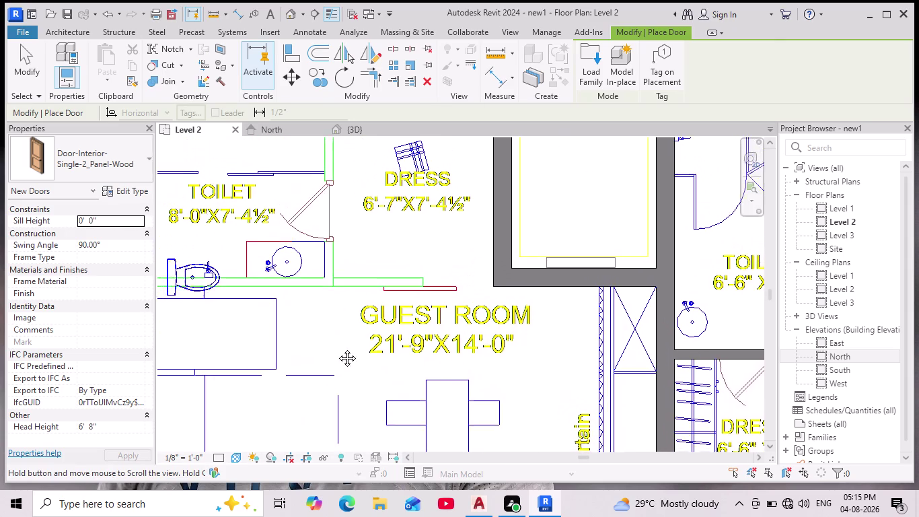
middle_drag(334, 348, 359, 344)
scroll(down, 3)
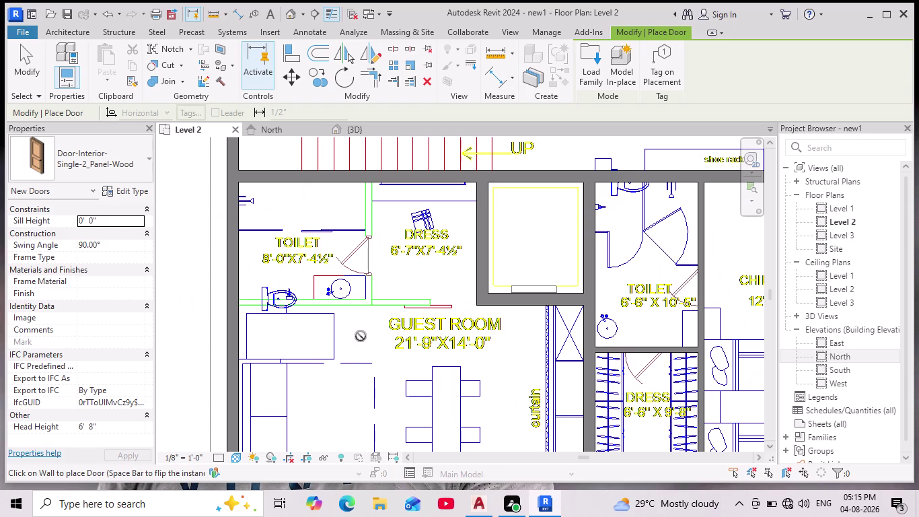
middle_drag(365, 335, 364, 289)
scroll(down, 3)
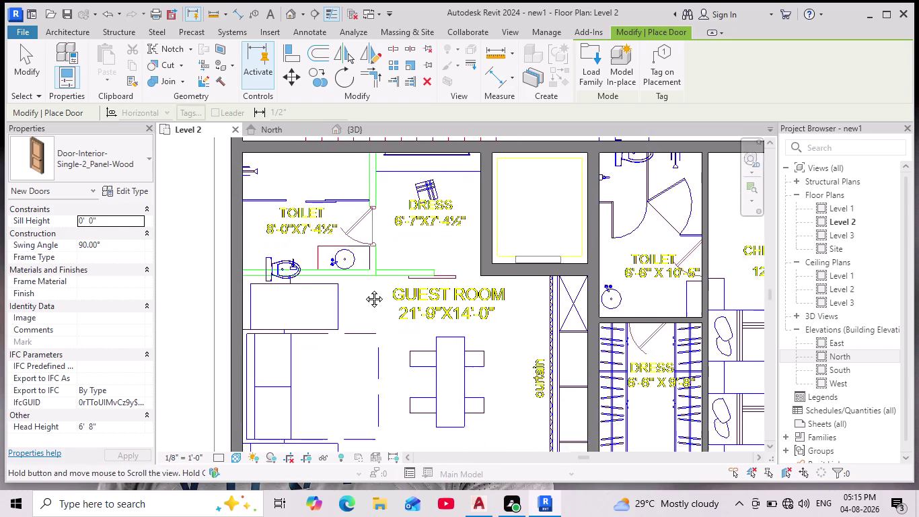
middle_drag(365, 290, 351, 287)
scroll(down, 3)
scroll(up, 3)
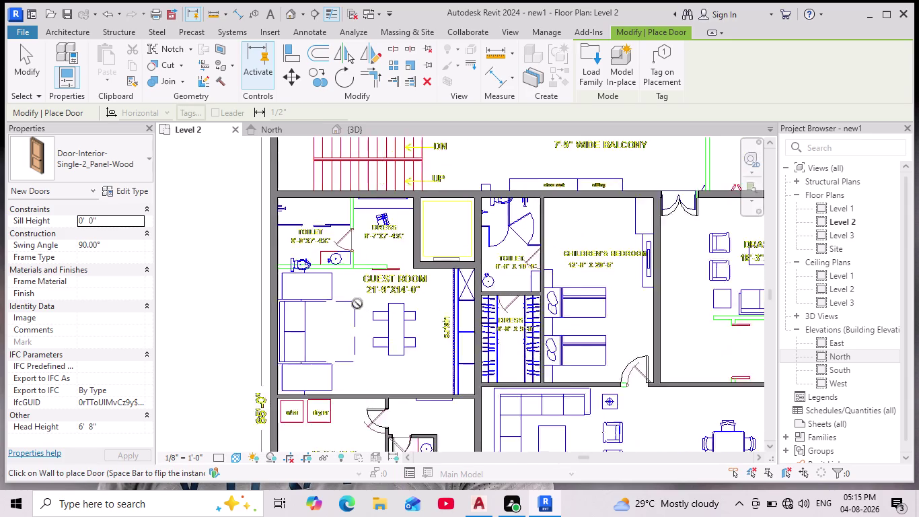
key(Escape)
key(Escape)
Start a Basic Wall 4.5" wall in Pick Lines mode.
key(Escape)
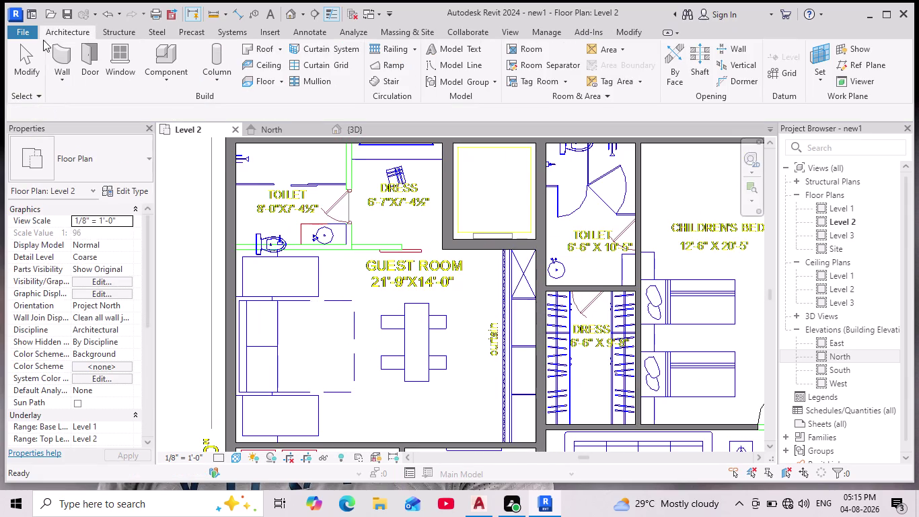
click(66, 58)
click(145, 166)
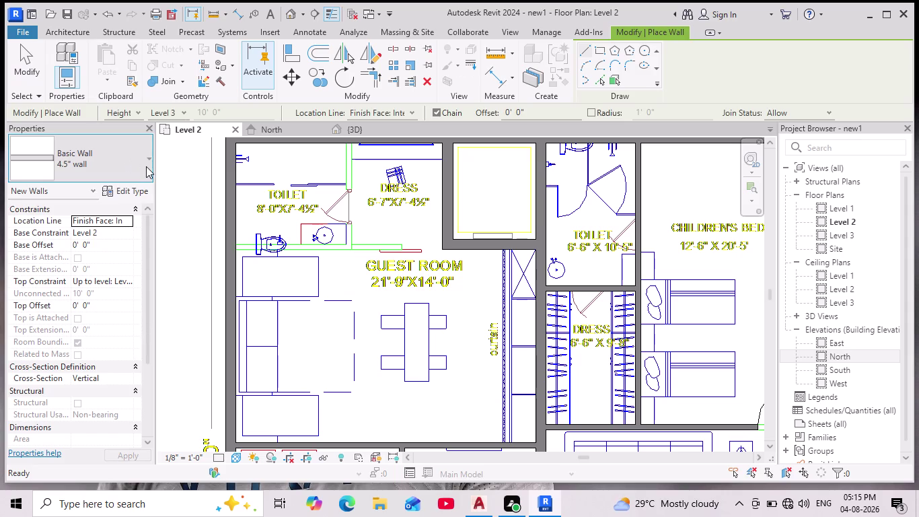
click(146, 166)
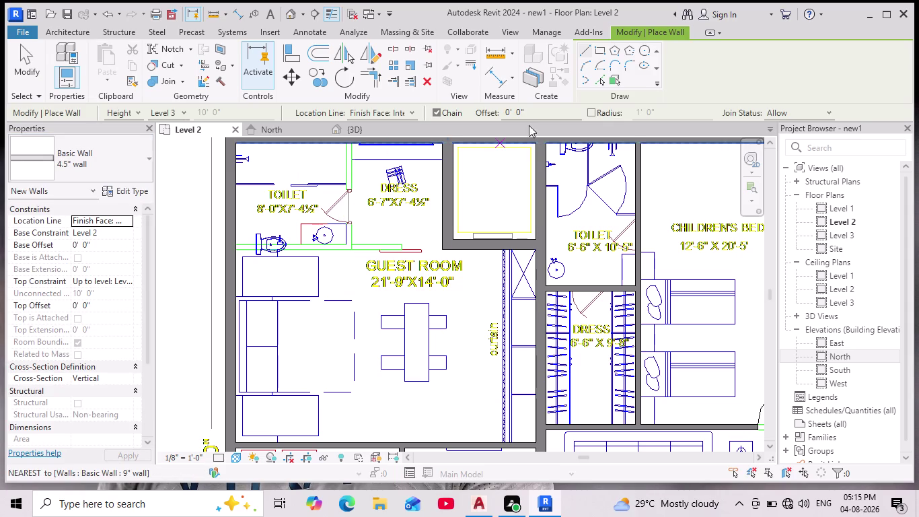
click(602, 76)
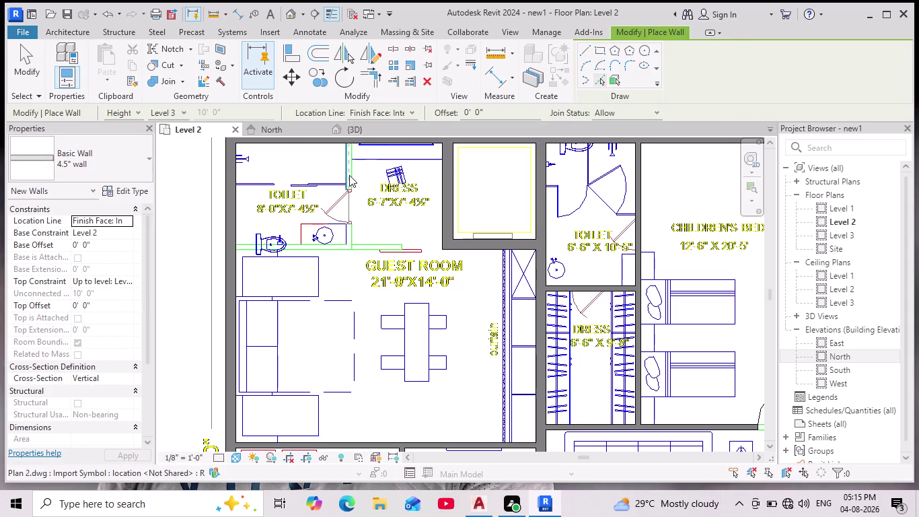
Create 4.5" walls on the toilet–dress partition line and the short line above the guest room.
scroll(up, 3)
middle_drag(351, 175, 348, 251)
scroll(down, 3)
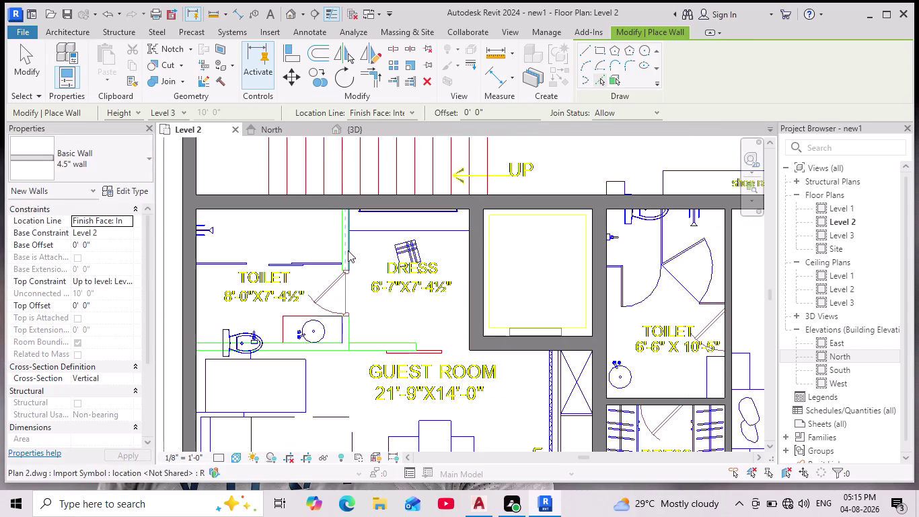
click(347, 245)
scroll(down, 3)
middle_drag(360, 252, 368, 236)
scroll(down, 3)
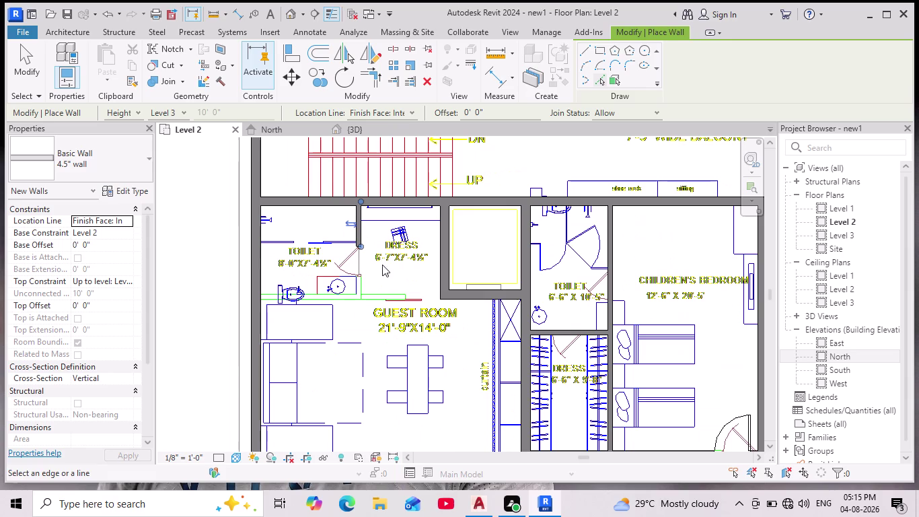
scroll(up, 3)
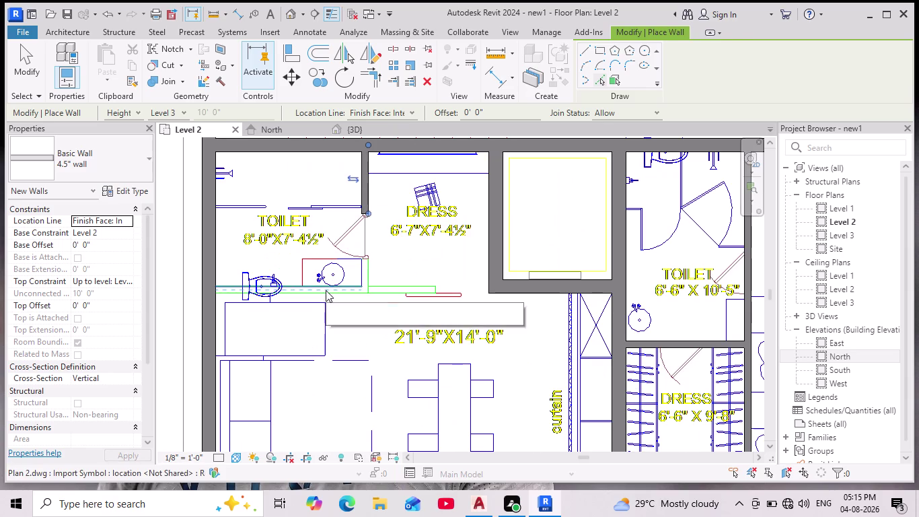
click(422, 291)
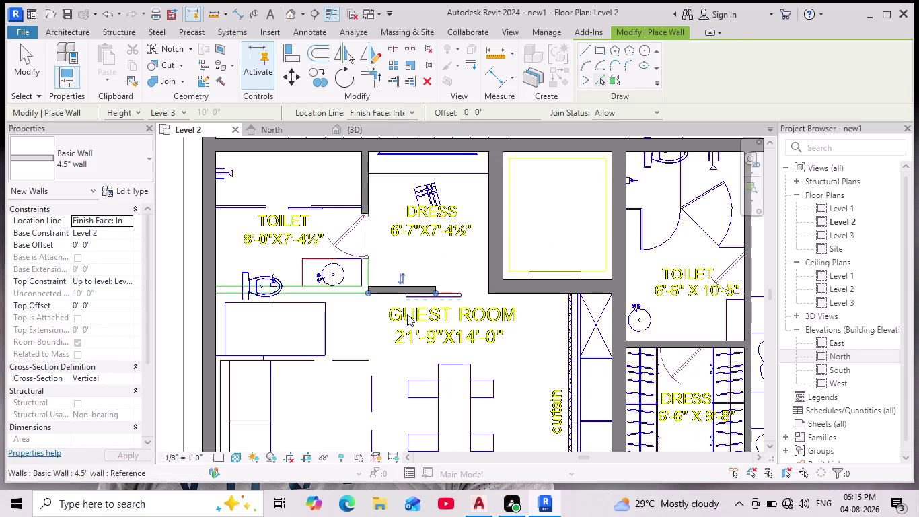
scroll(down, 3)
scroll(up, 3)
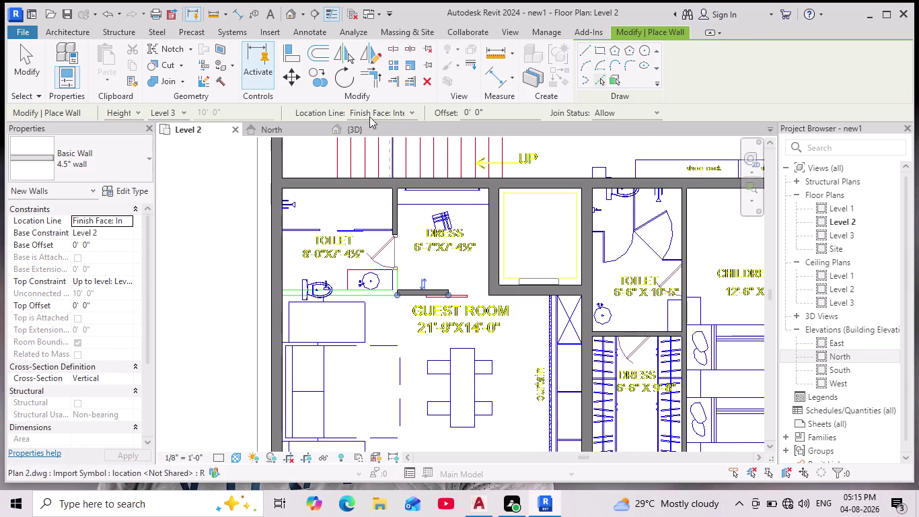
click(295, 60)
Align the short wall below the toilet to the outer wall face.
scroll(up, 3)
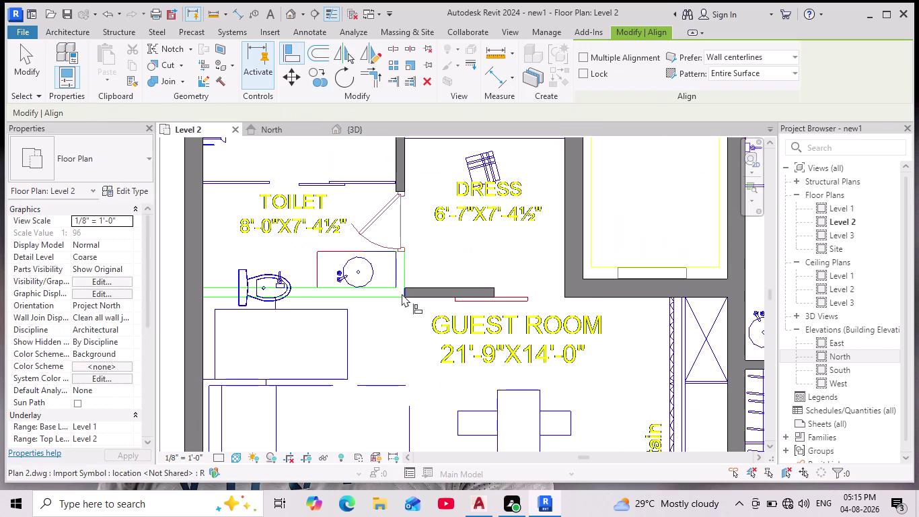
click(404, 293)
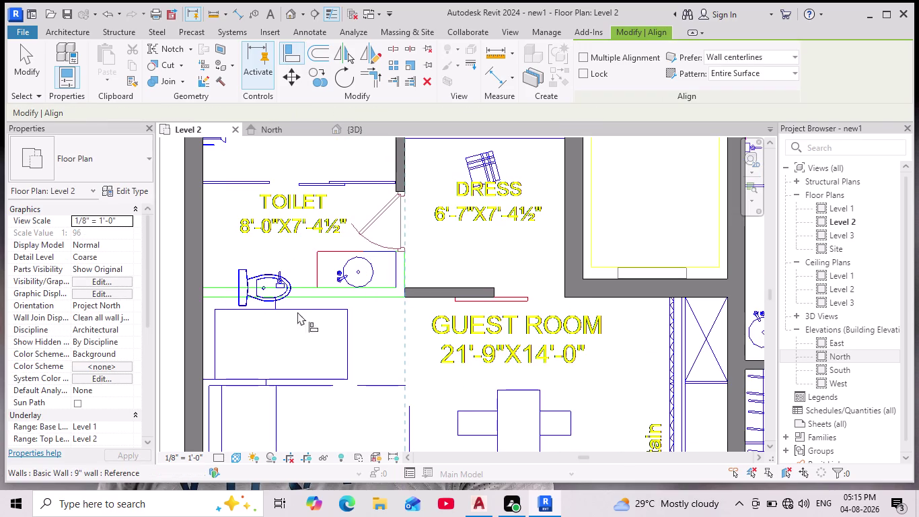
key(Escape)
click(297, 63)
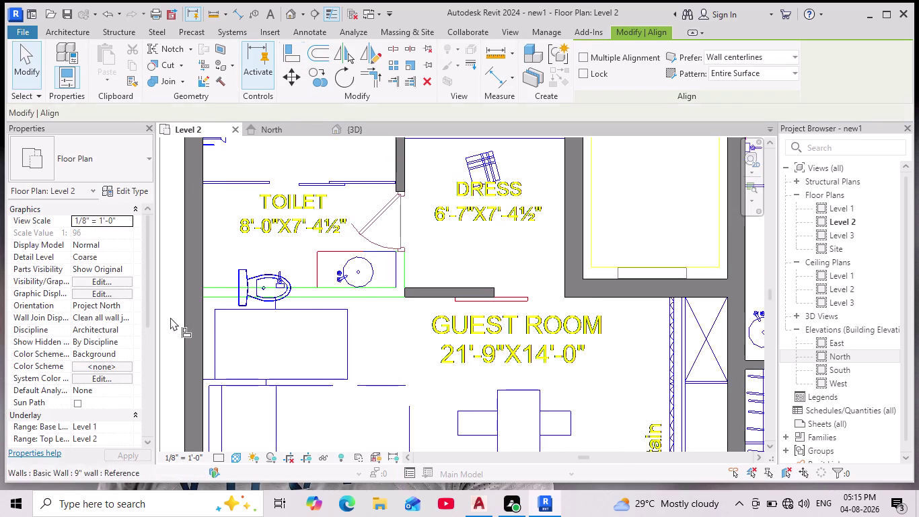
click(204, 297)
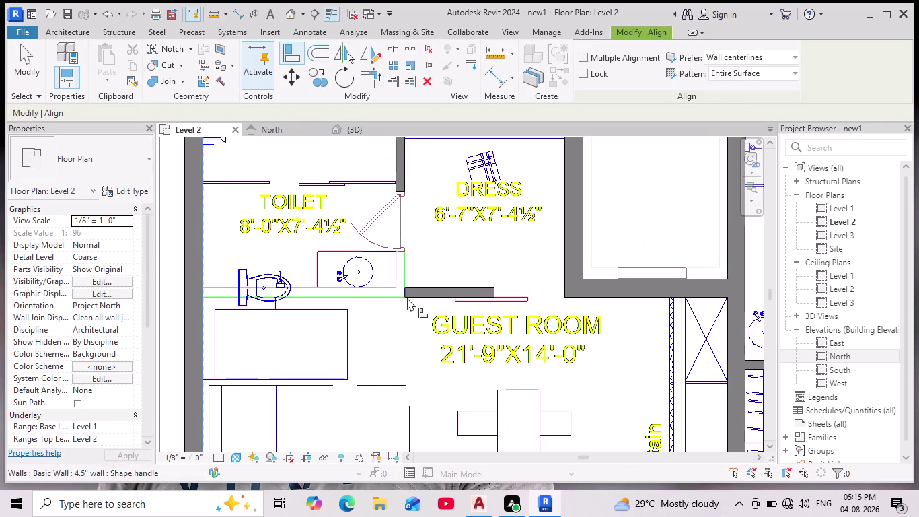
click(406, 294)
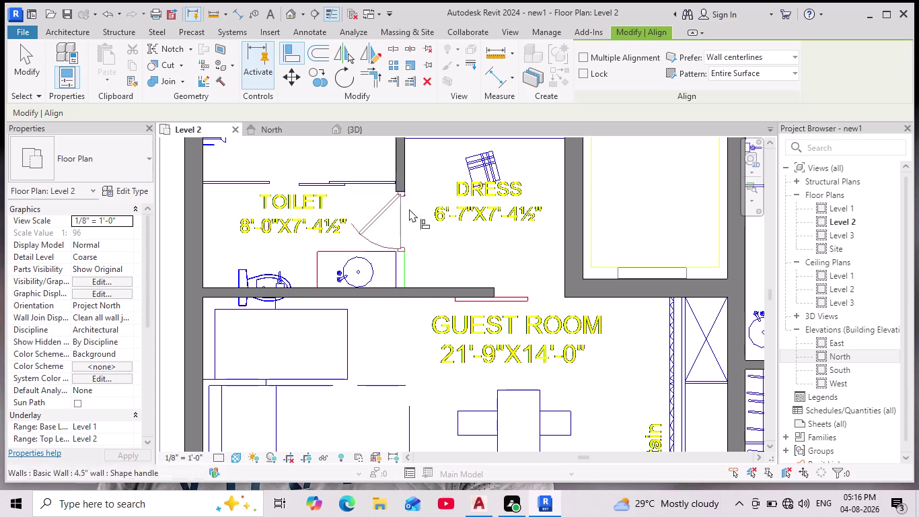
Extend the toilet–dress partition down to meet the guest room wall.
click(401, 283)
click(405, 190)
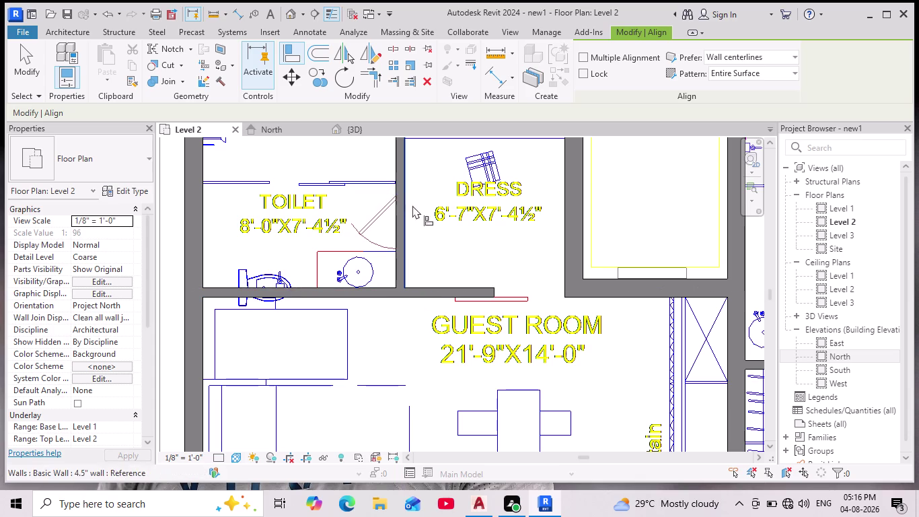
scroll(down, 3)
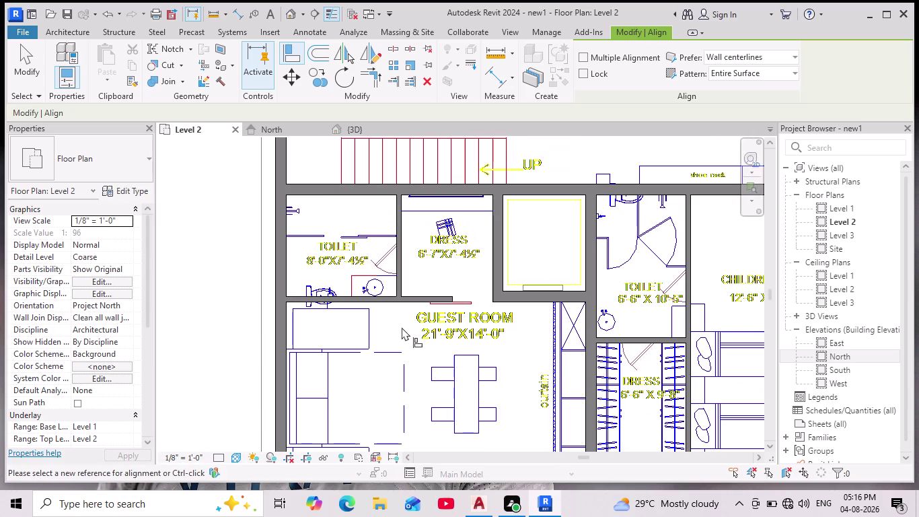
Pan across the Level 2 plan to review the bedrooms and upper rooms.
middle_drag(402, 328, 375, 296)
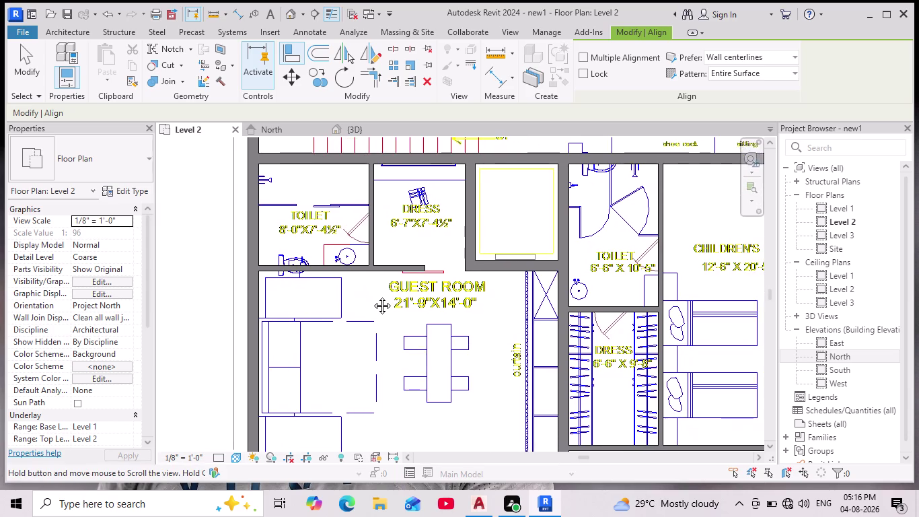
middle_drag(374, 296, 343, 289)
scroll(down, 3)
scroll(down, 3)
middle_drag(358, 337, 337, 283)
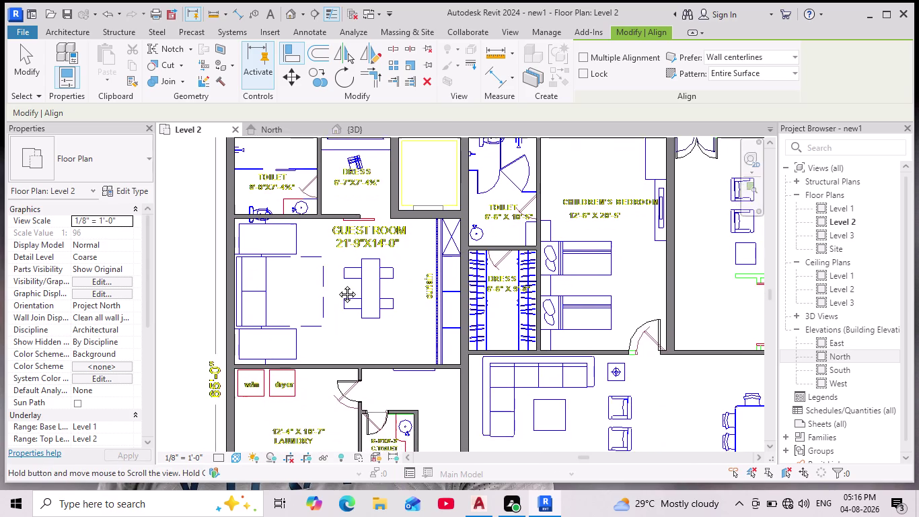
middle_drag(337, 283, 326, 355)
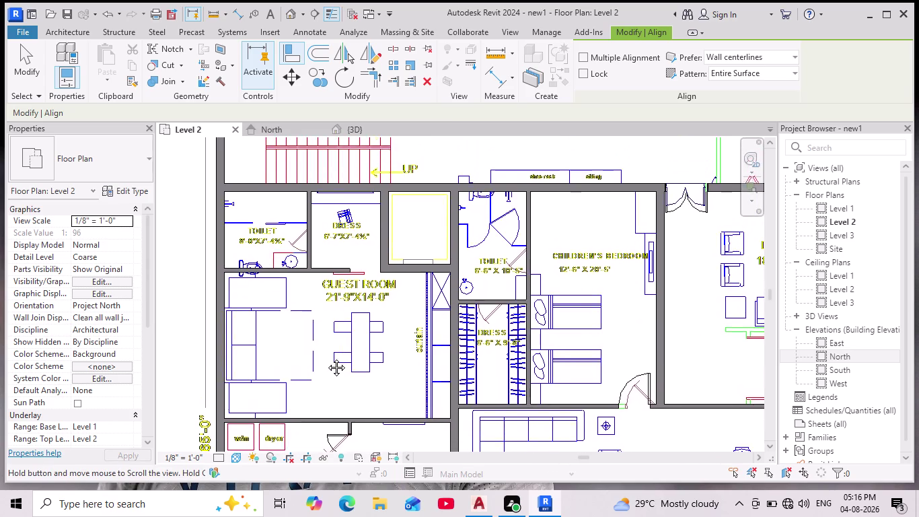
middle_drag(327, 355, 334, 304)
scroll(down, 3)
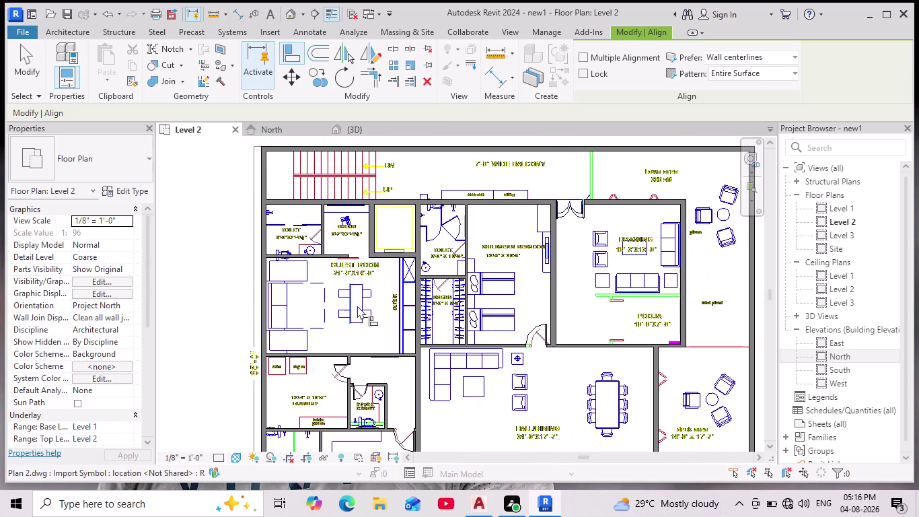
Zoom in on the dry area door and exit the Align tool.
middle_drag(535, 406, 449, 294)
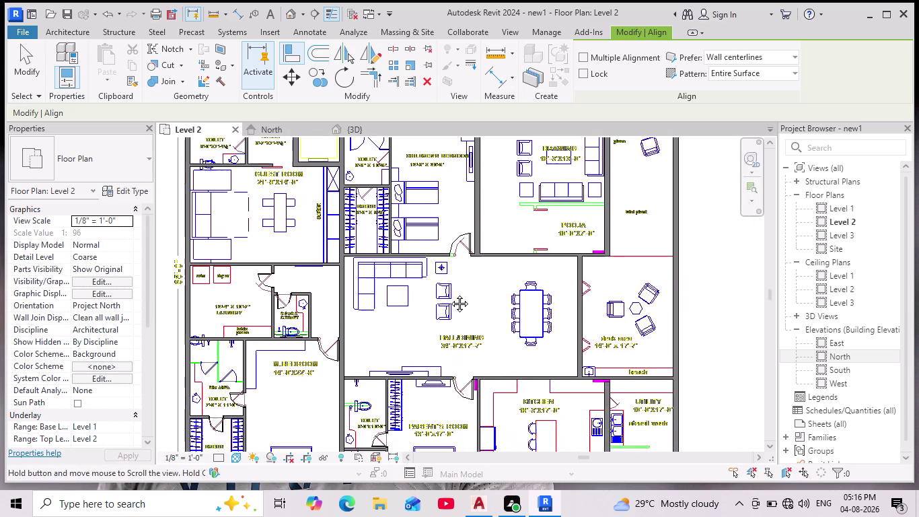
middle_drag(450, 294, 447, 277)
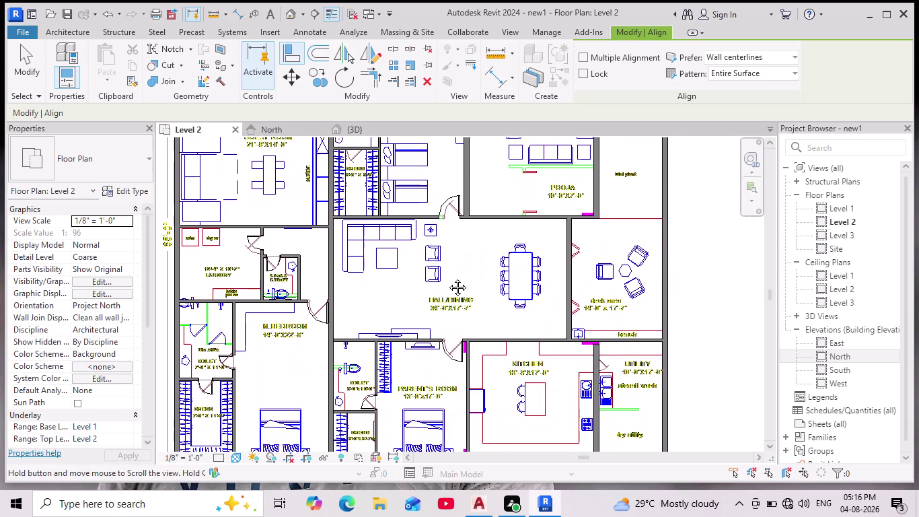
middle_drag(448, 277, 441, 279)
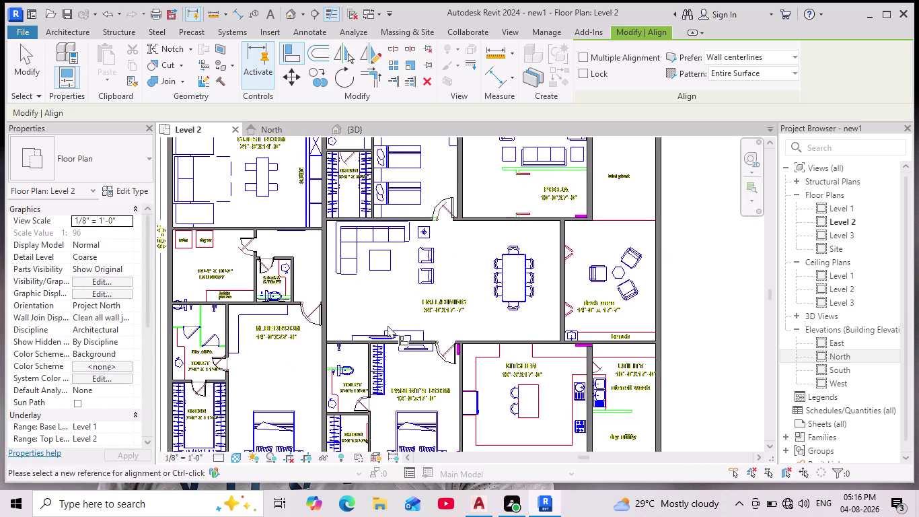
scroll(up, 3)
scroll(up, 3)
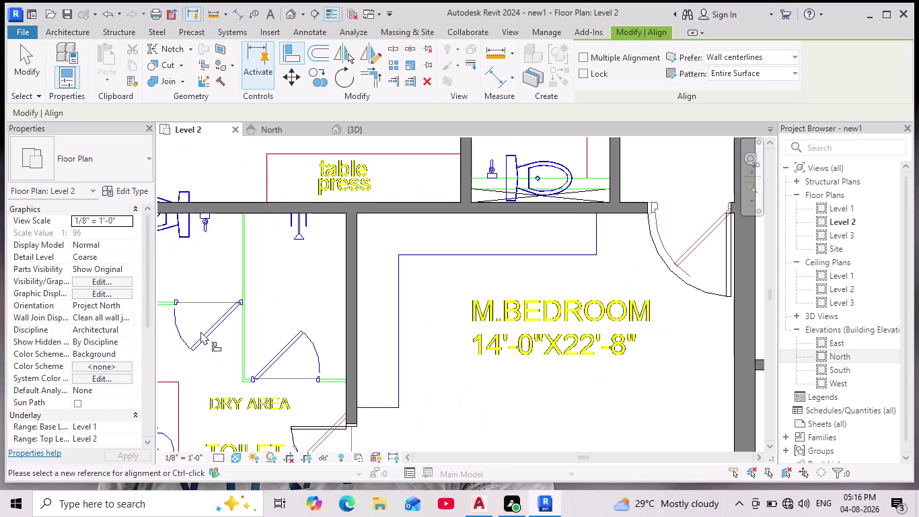
middle_drag(207, 333, 335, 371)
scroll(up, 3)
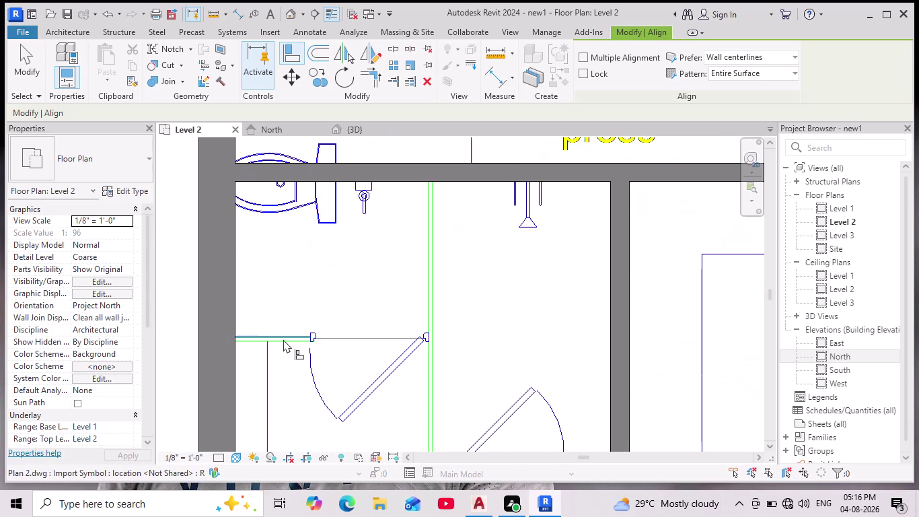
key(Escape)
key(Escape)
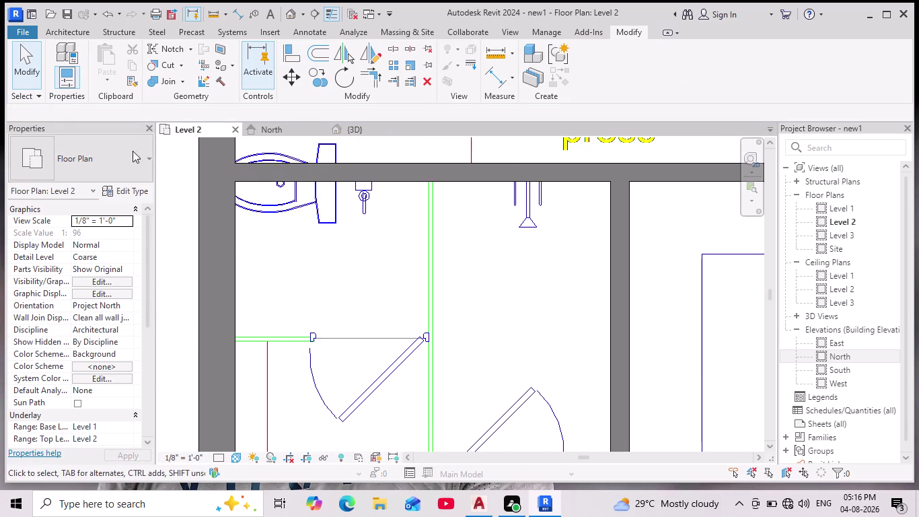
Start a wall and duplicate the 4.5" wall type from its Type Properties.
click(81, 35)
click(66, 64)
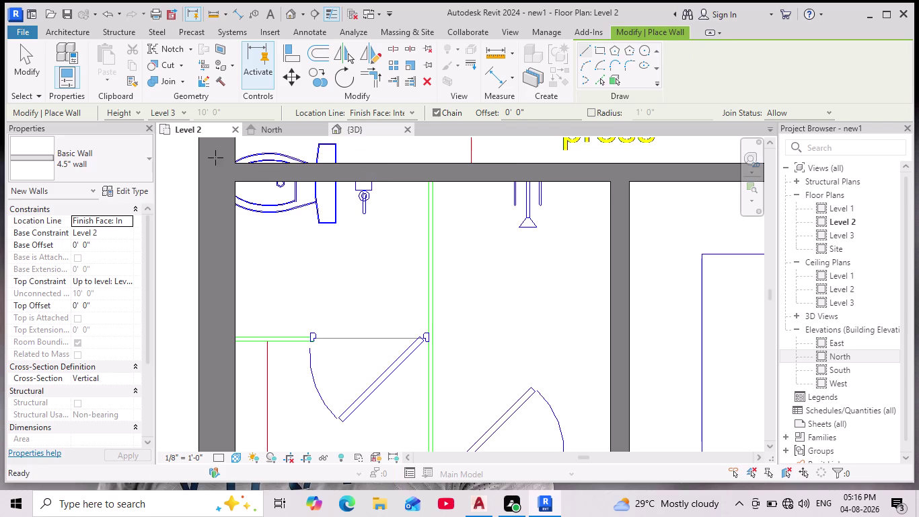
click(138, 193)
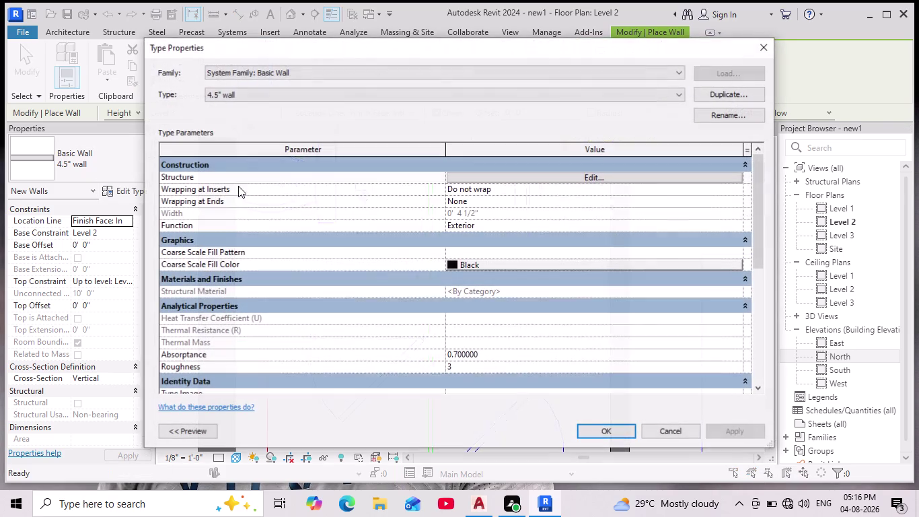
click(715, 92)
click(466, 233)
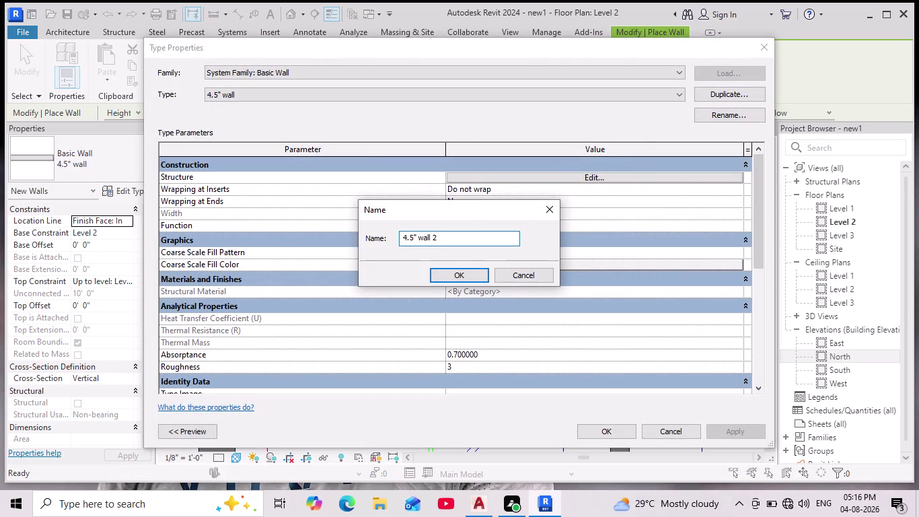
Name the duplicated type '2" wall' and close Type Properties.
key(BackSpace)
key(BackSpace)
key(BackSpace)
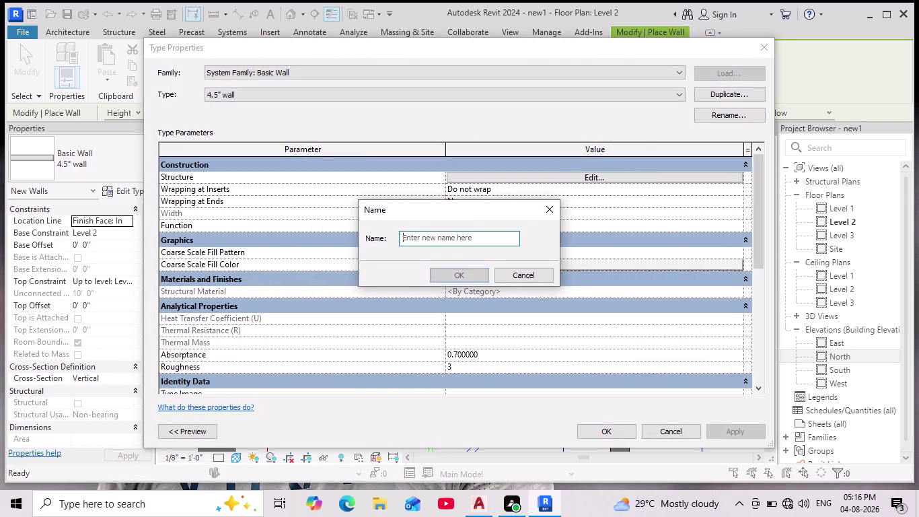
text(2")
key(space)
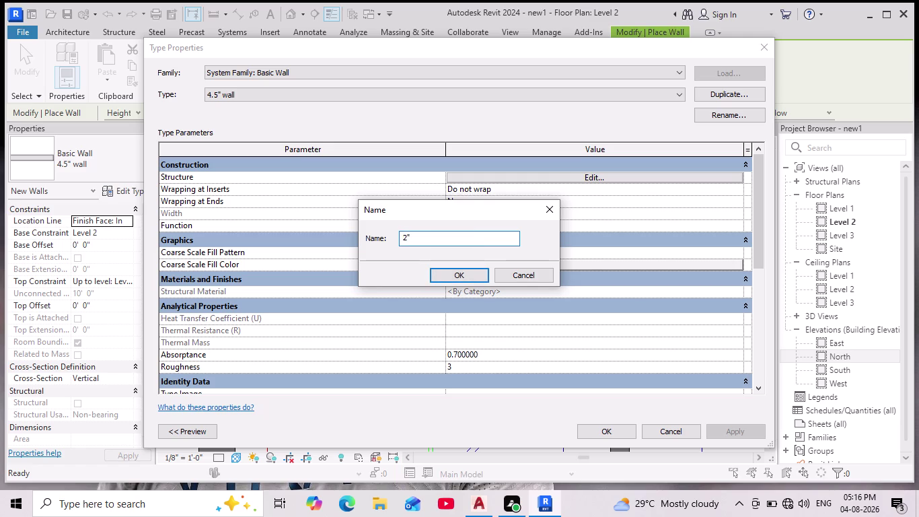
text(wall)
key(Return)
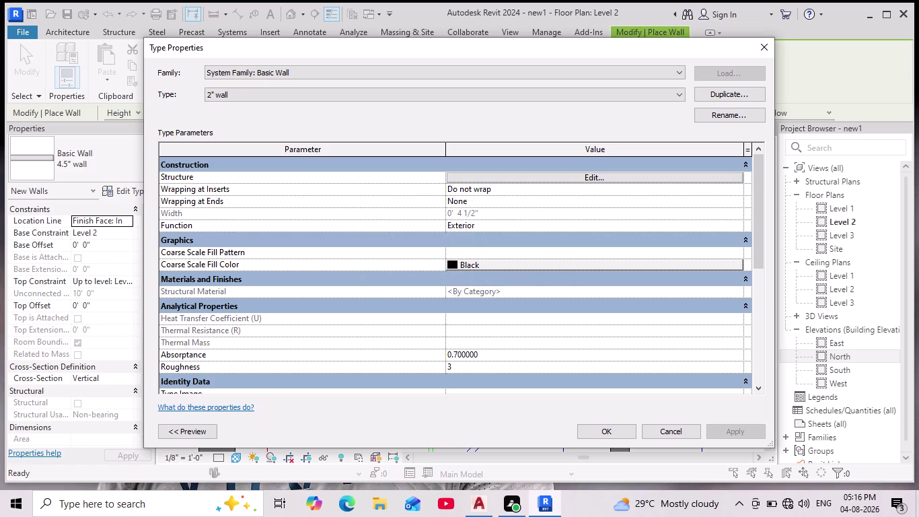
click(622, 433)
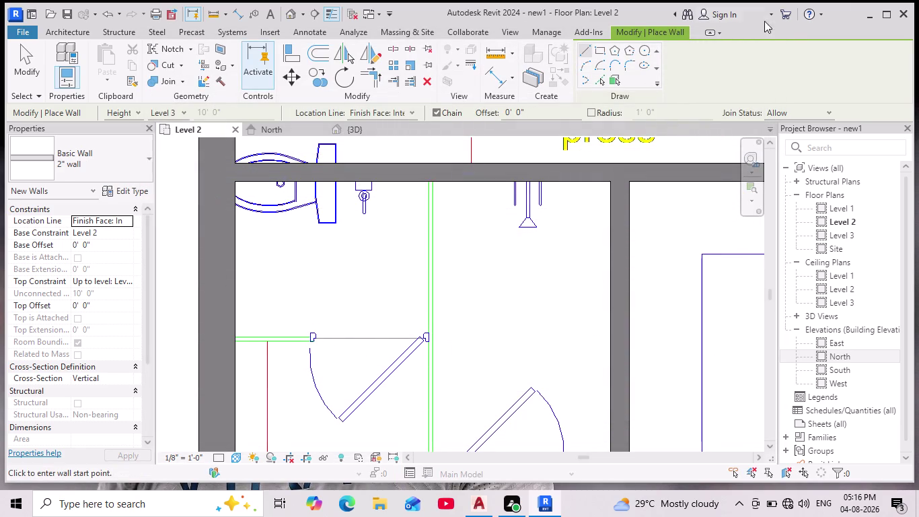
Switch the 2" wall to Pick Lines, then cancel wall placement.
click(604, 75)
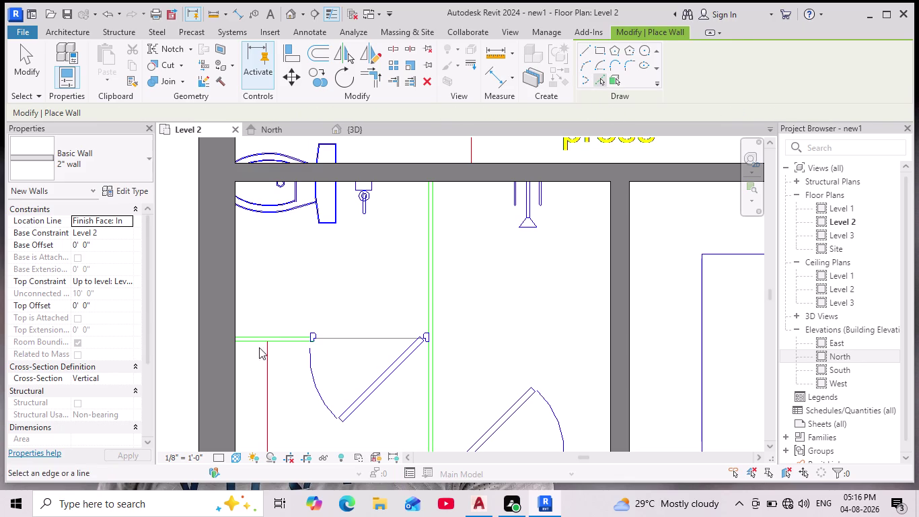
scroll(up, 3)
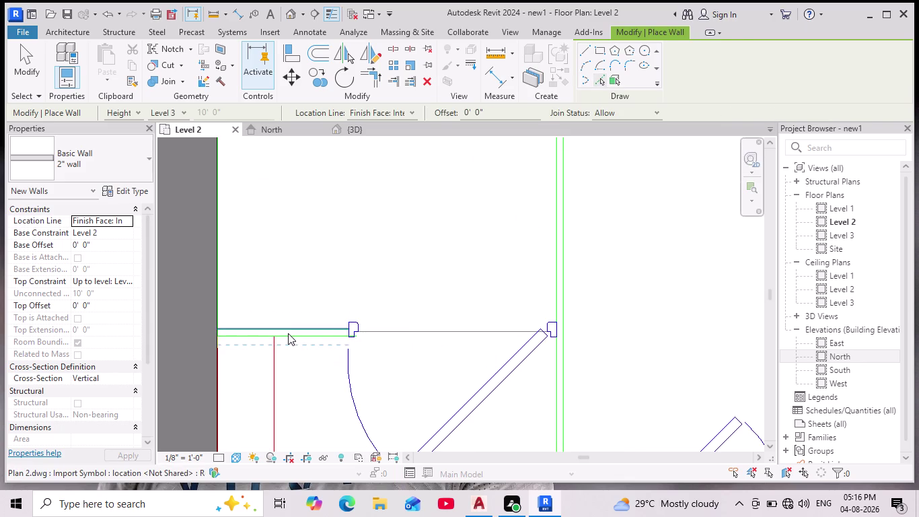
scroll(down, 3)
scroll(down, 3)
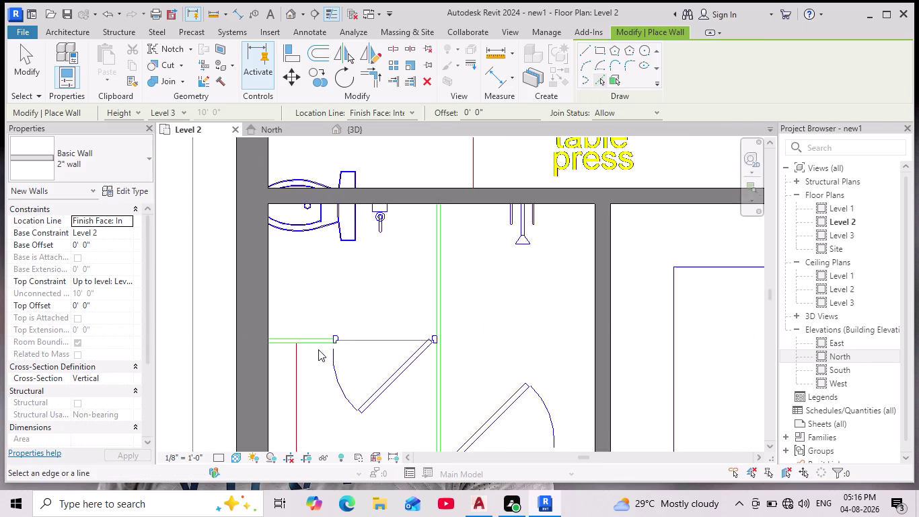
scroll(down, 3)
key(Escape)
Zoom and pan the plan to the two dry area doors.
scroll(down, 3)
middle_drag(442, 330, 446, 283)
scroll(down, 3)
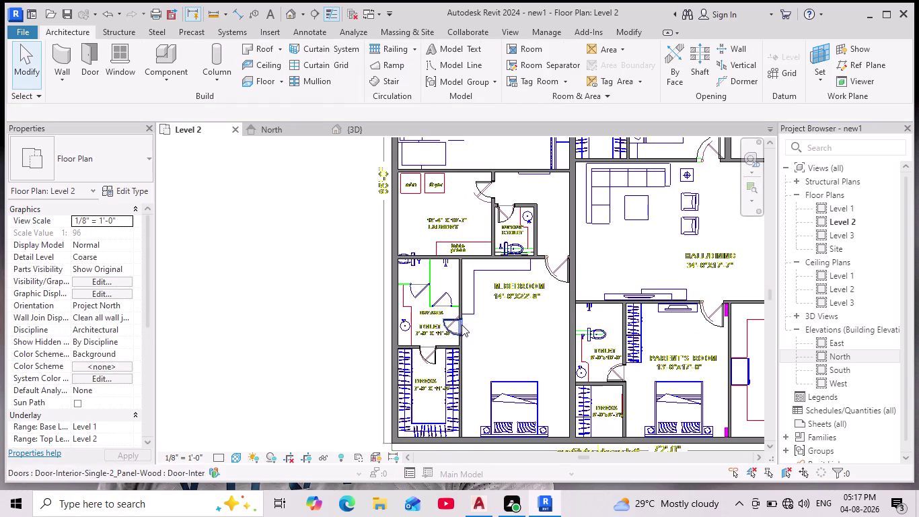
scroll(up, 3)
scroll(up, 3)
scroll(up, 3)
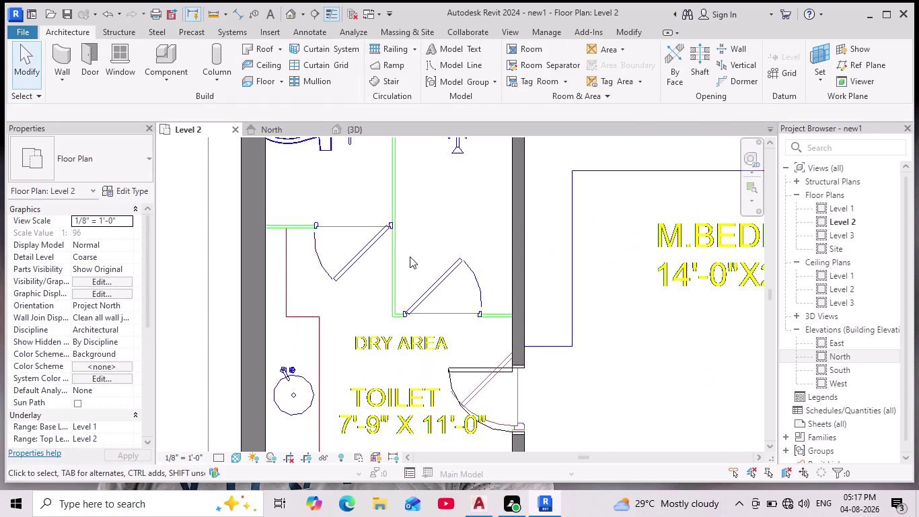
scroll(up, 3)
scroll(up, 3)
middle_drag(405, 246, 405, 314)
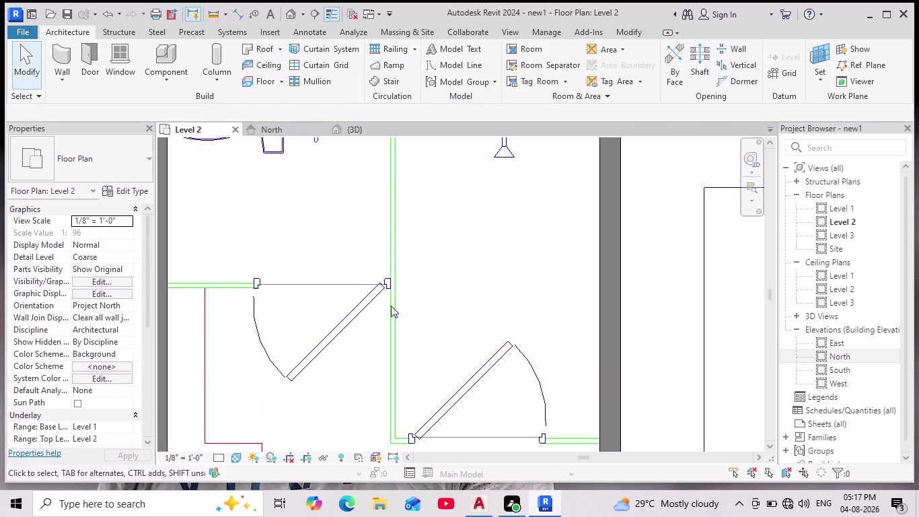
scroll(down, 3)
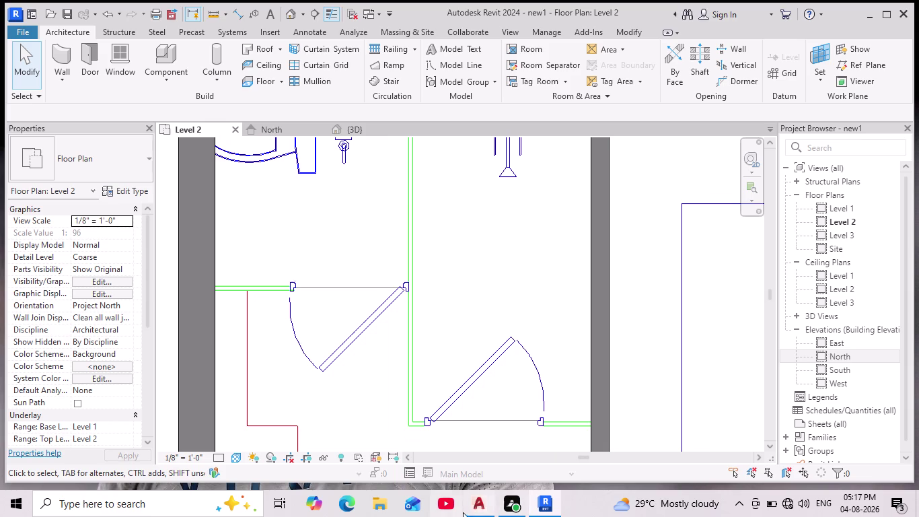
Check the AutoCAD drawing, return to Revit, and pan toward the laundry.
click(475, 508)
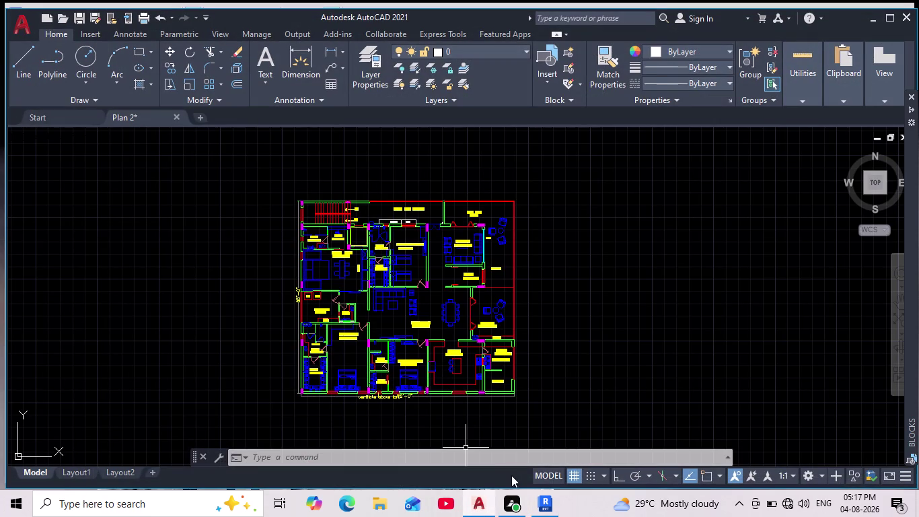
click(543, 507)
scroll(down, 3)
middle_drag(542, 405, 540, 397)
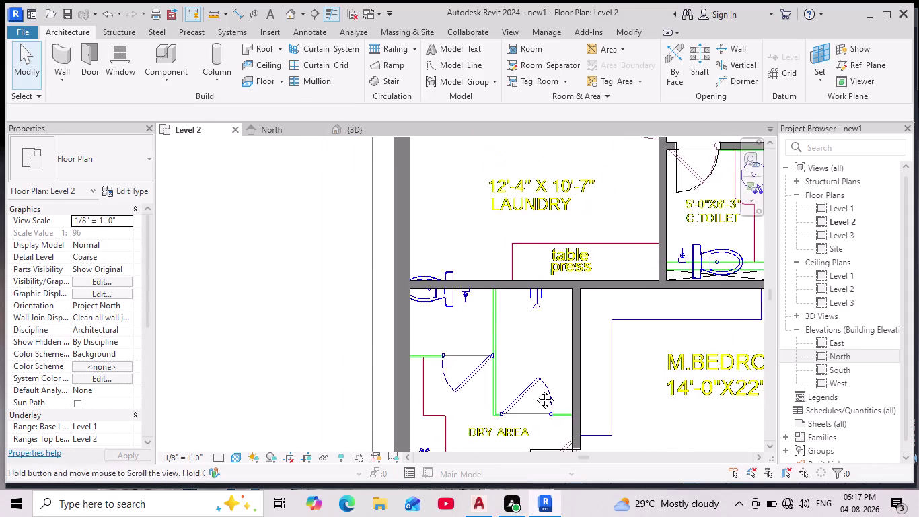
Zoom out over the plan's west rooms, then bring up the AutoCAD drawing.
middle_drag(540, 397, 467, 313)
scroll(down, 3)
scroll(down, 3)
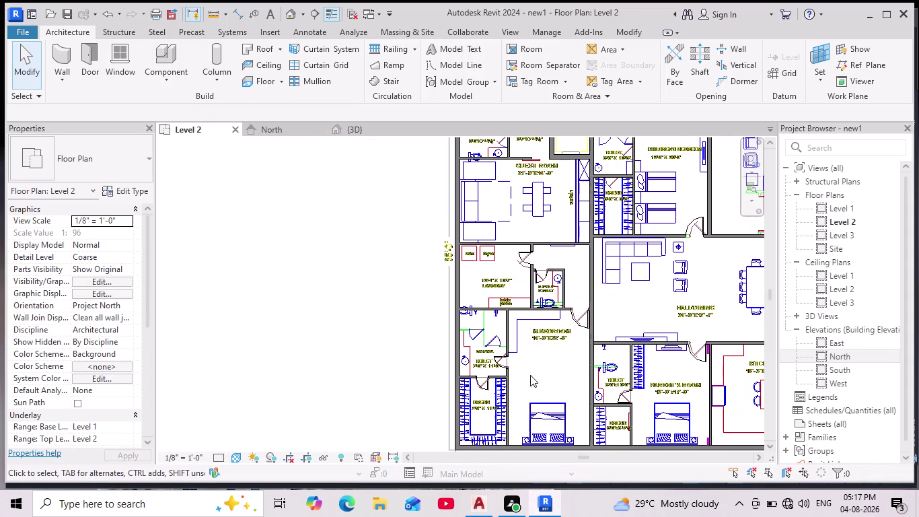
middle_drag(528, 372, 483, 369)
scroll(up, 3)
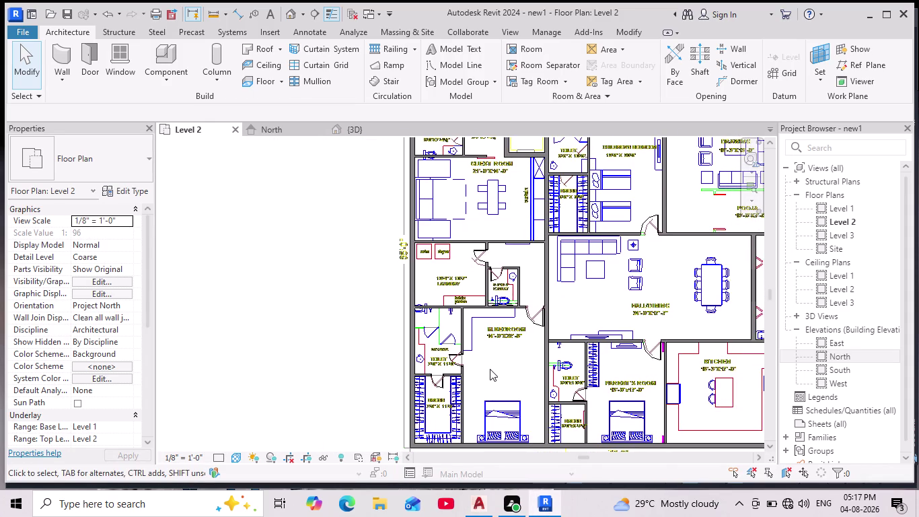
scroll(up, 3)
click(475, 504)
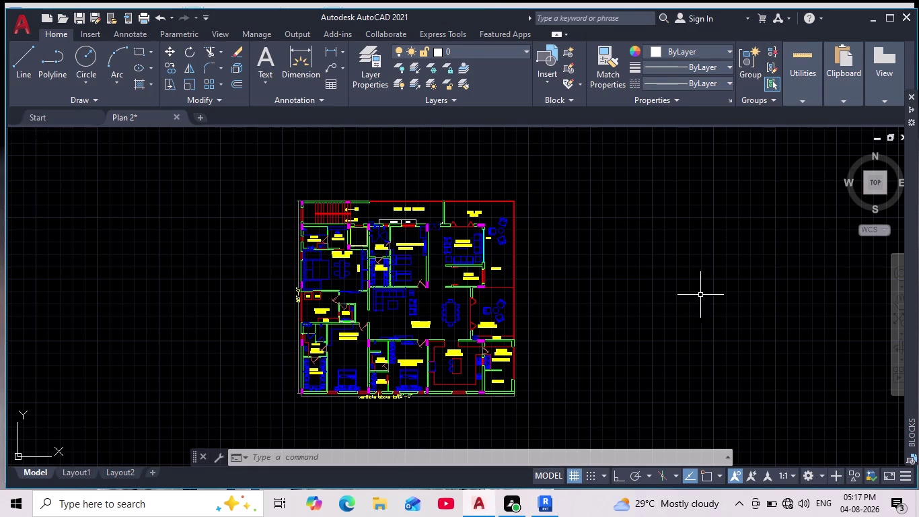
Zoom to the dry area door opening and start a linear dimension at the wall end.
scroll(up, 3)
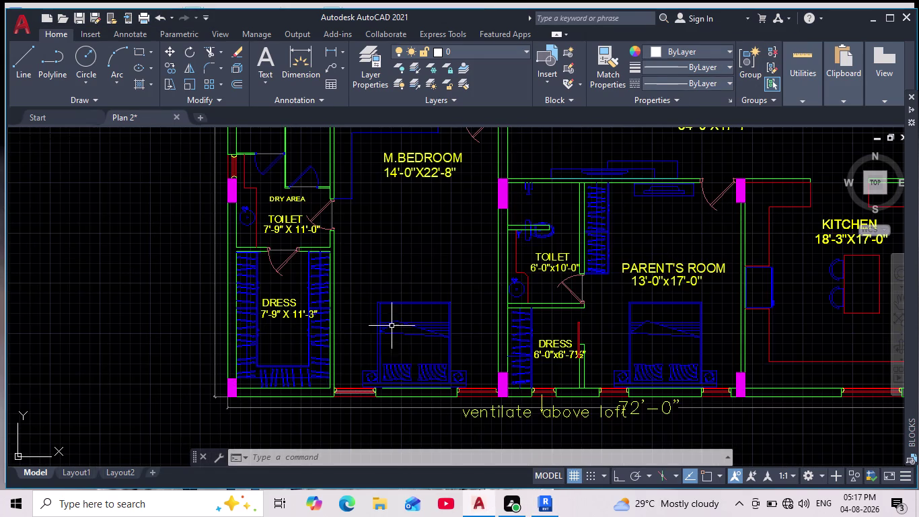
scroll(up, 3)
middle_drag(411, 287, 587, 433)
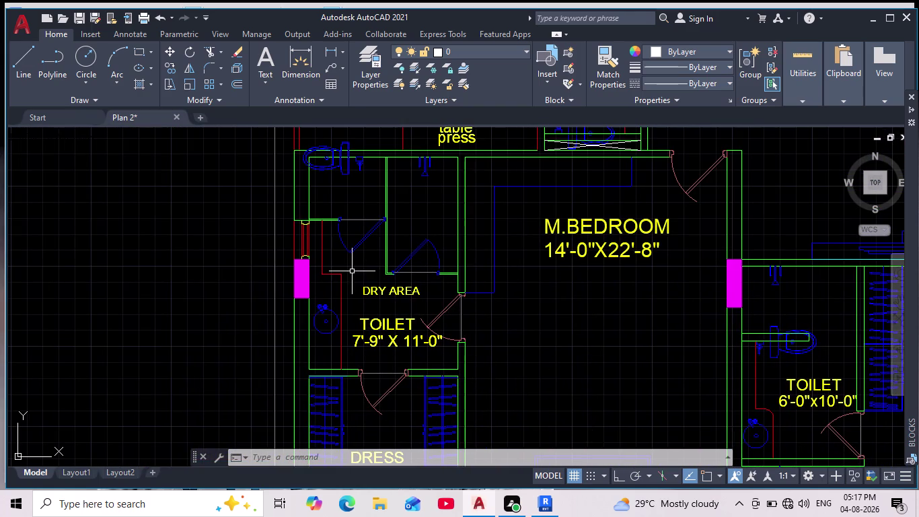
scroll(up, 3)
middle_drag(352, 232, 516, 350)
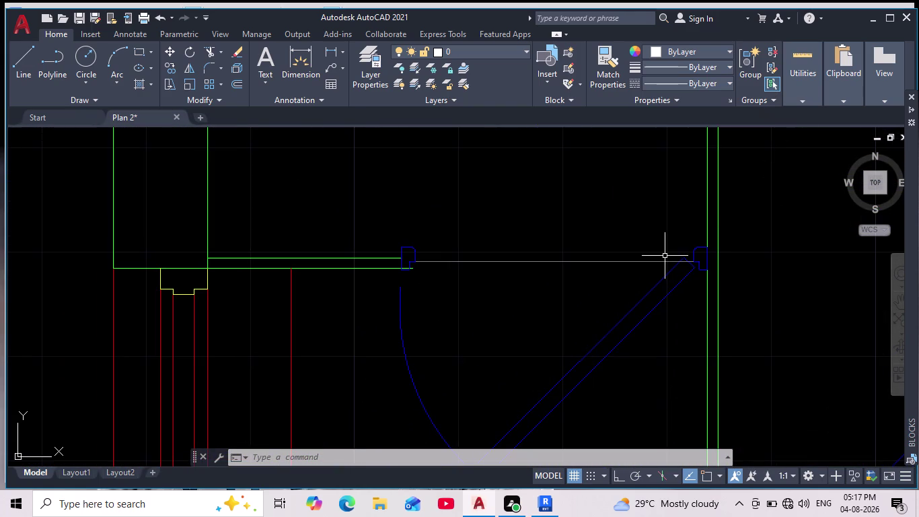
key(Escape)
middle_drag(414, 236, 472, 252)
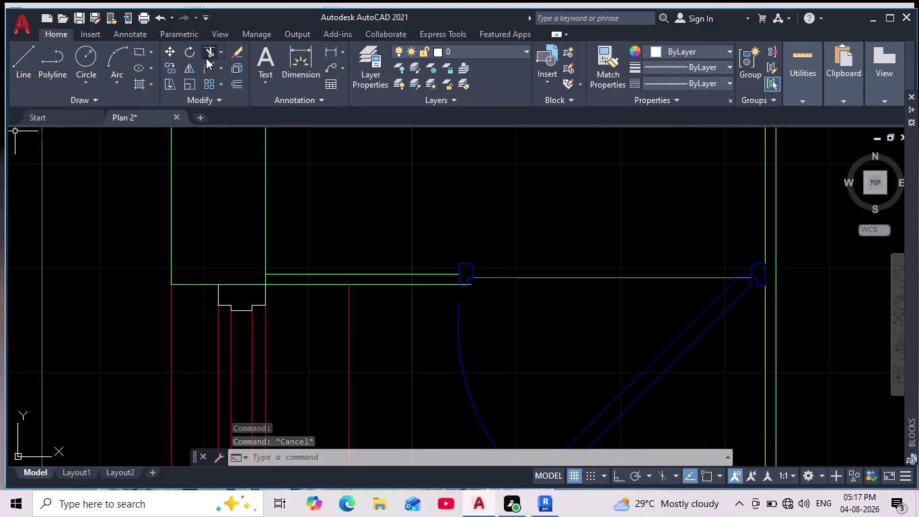
click(332, 52)
scroll(up, 3)
middle_drag(206, 308, 354, 234)
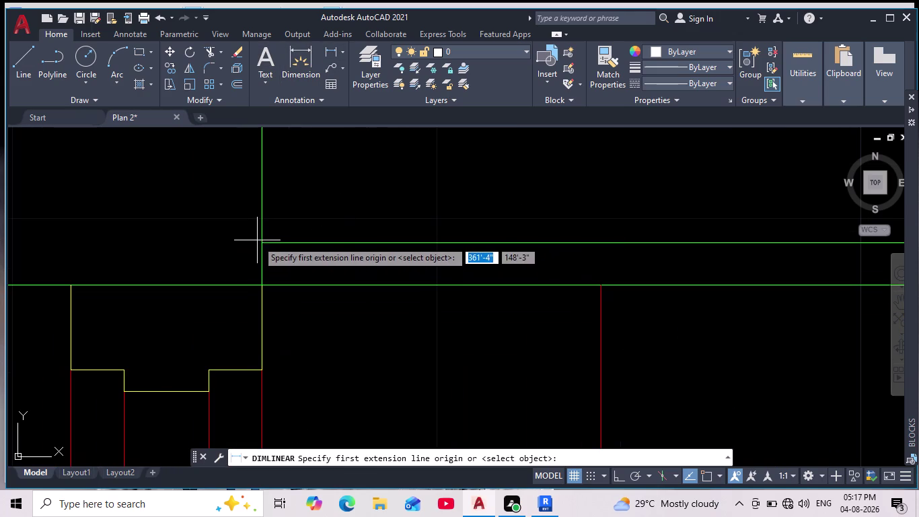
Enable object snap and ortho, then pick dimension points at the wall corner and edge.
click(705, 476)
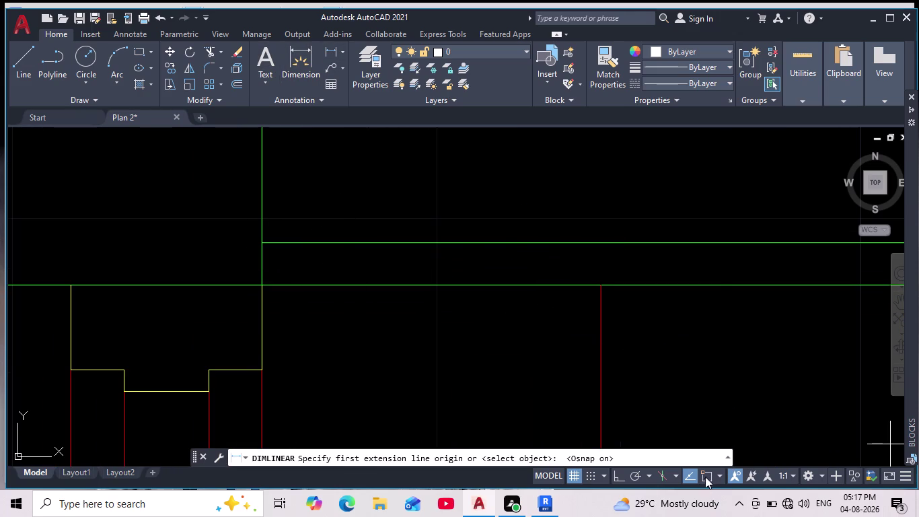
click(625, 477)
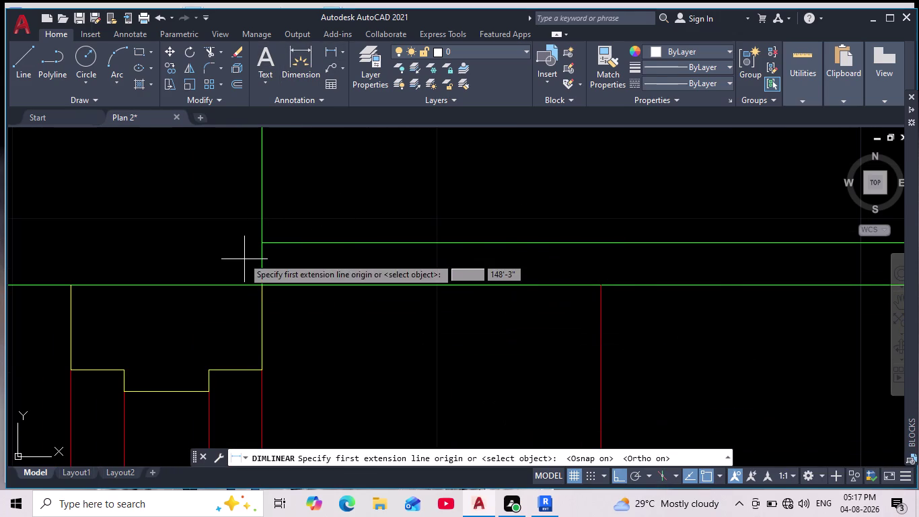
click(261, 243)
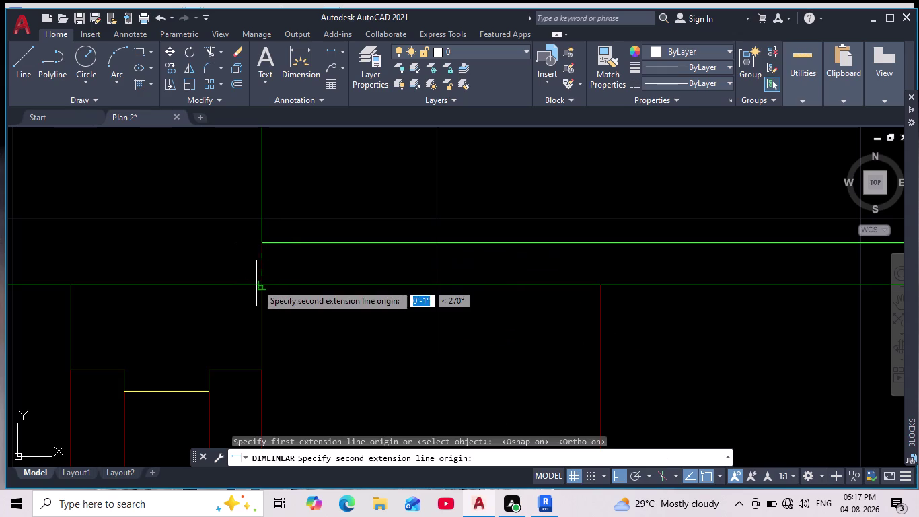
click(263, 285)
Cancel the unplaced dimension and switch back to the Revit project.
scroll(down, 3)
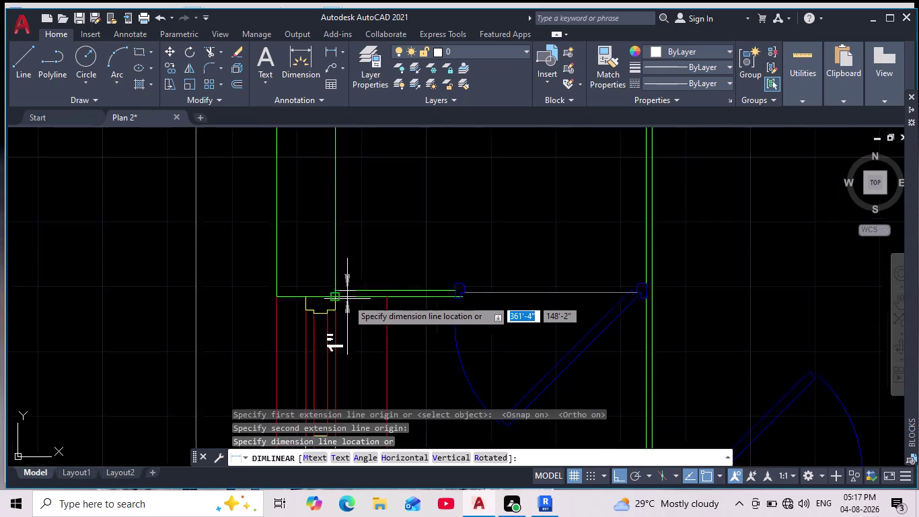
scroll(down, 3)
scroll(up, 3)
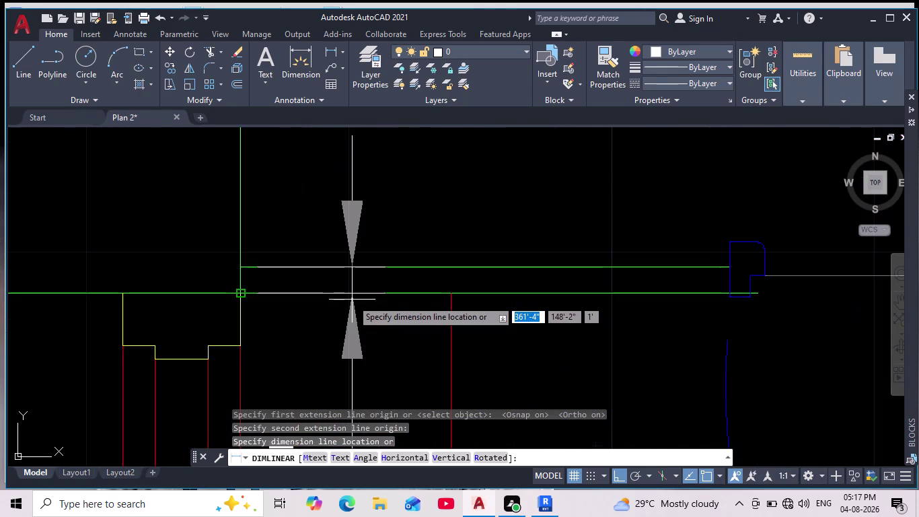
scroll(down, 3)
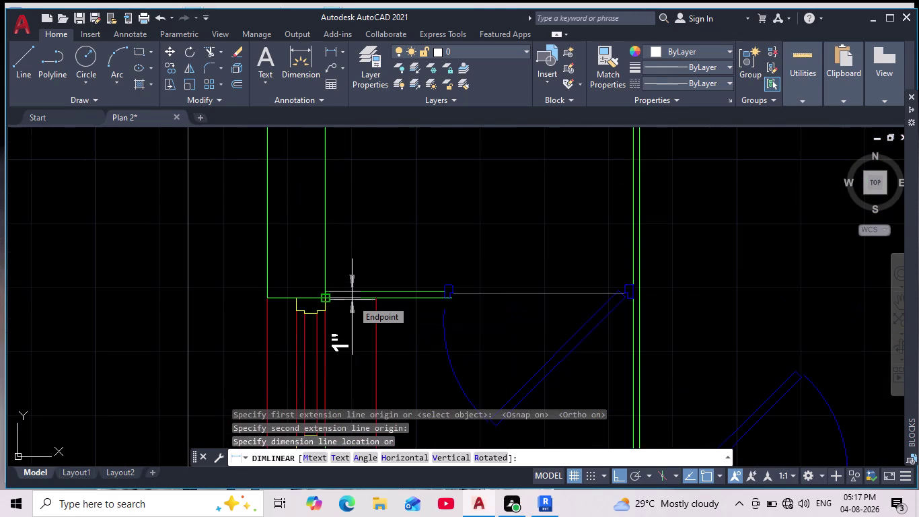
scroll(up, 3)
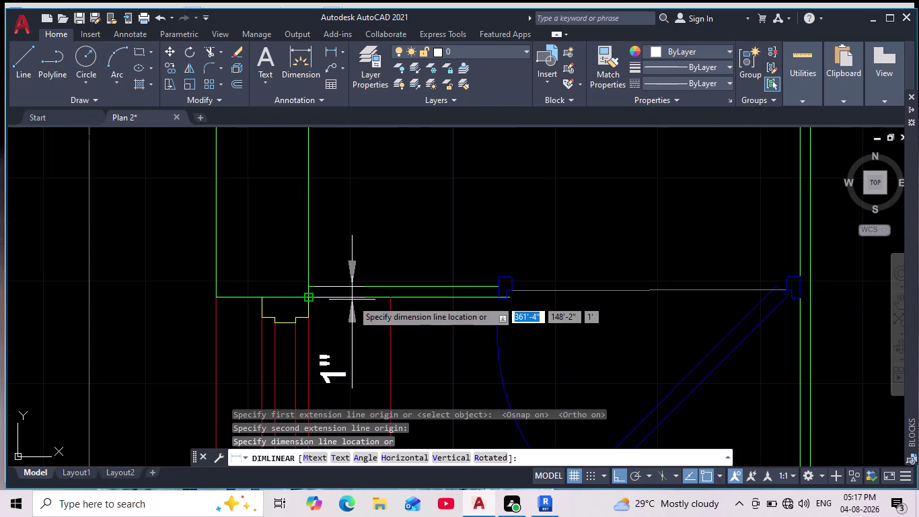
middle_drag(353, 300, 356, 253)
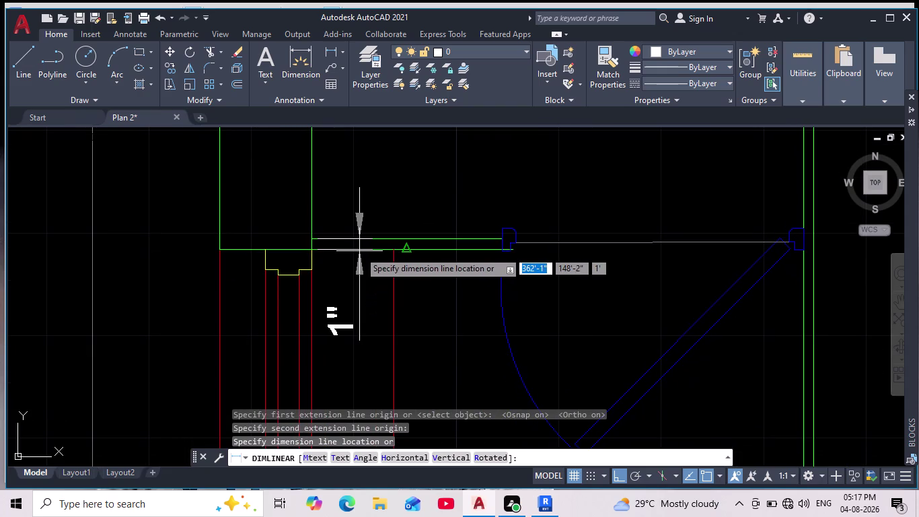
key(Escape)
key(Escape)
scroll(down, 3)
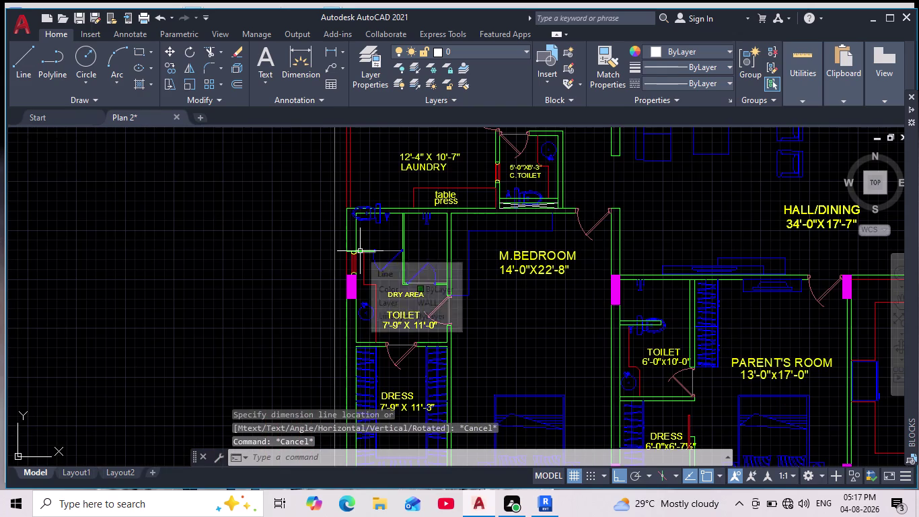
click(542, 505)
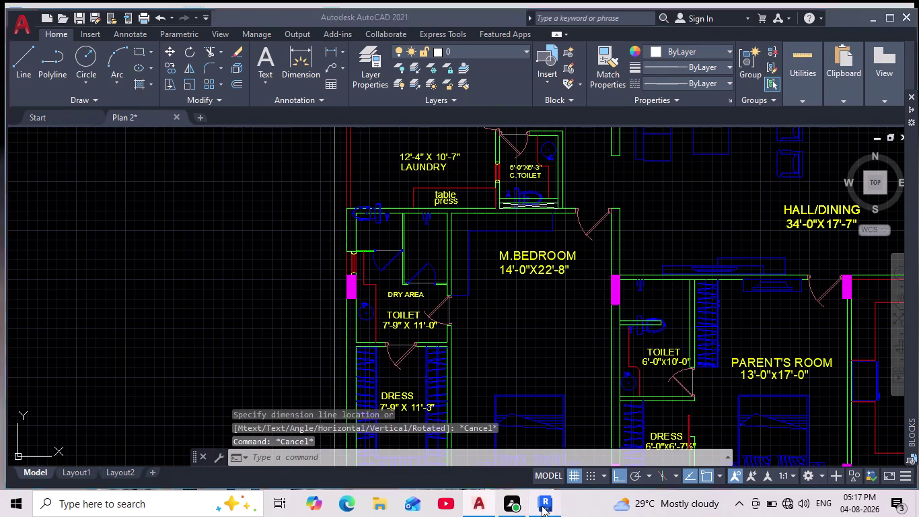
scroll(down, 3)
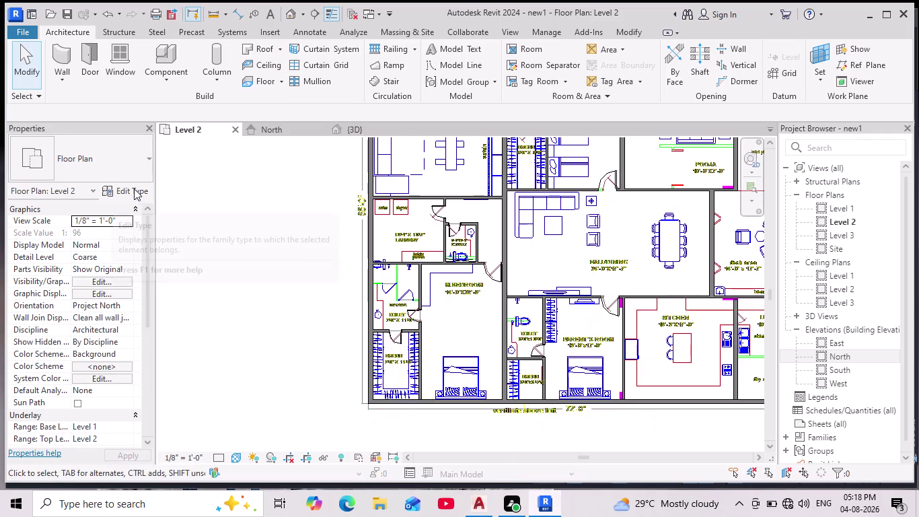
Start placing walls and open the 2" wall type's Type Properties.
click(63, 63)
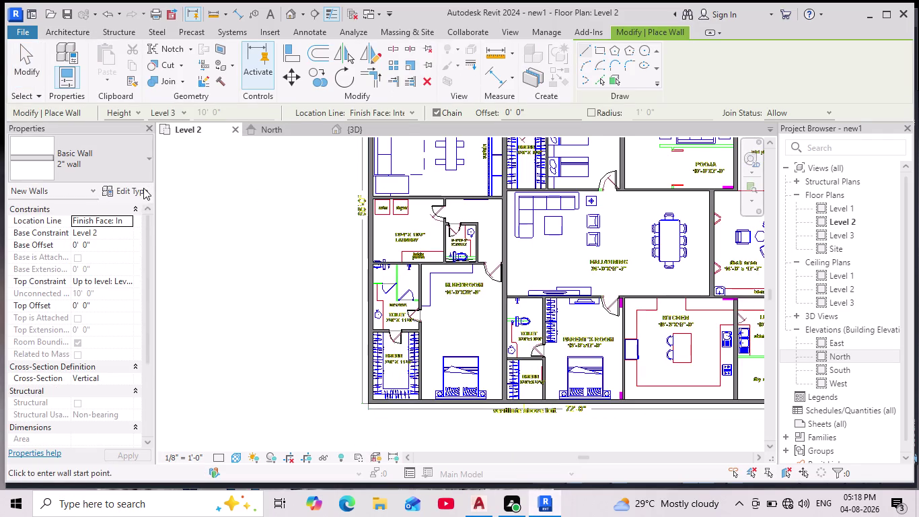
click(143, 189)
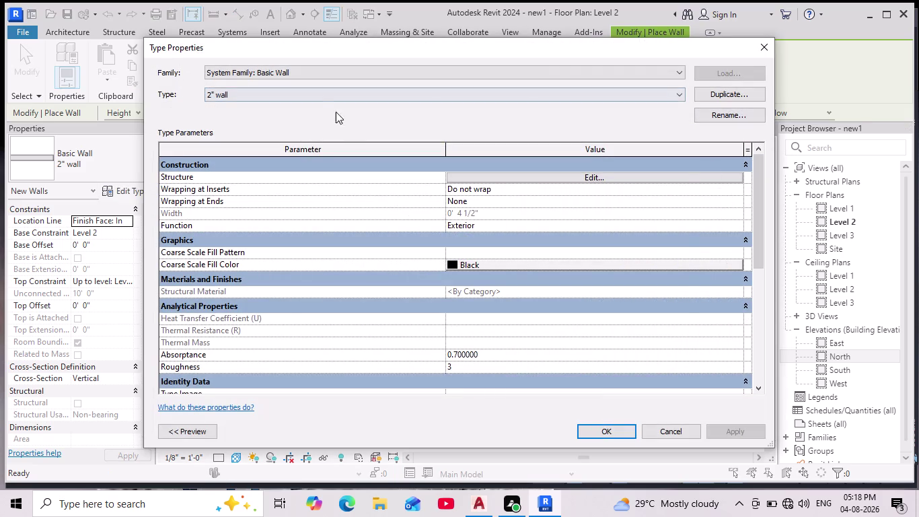
click(317, 100)
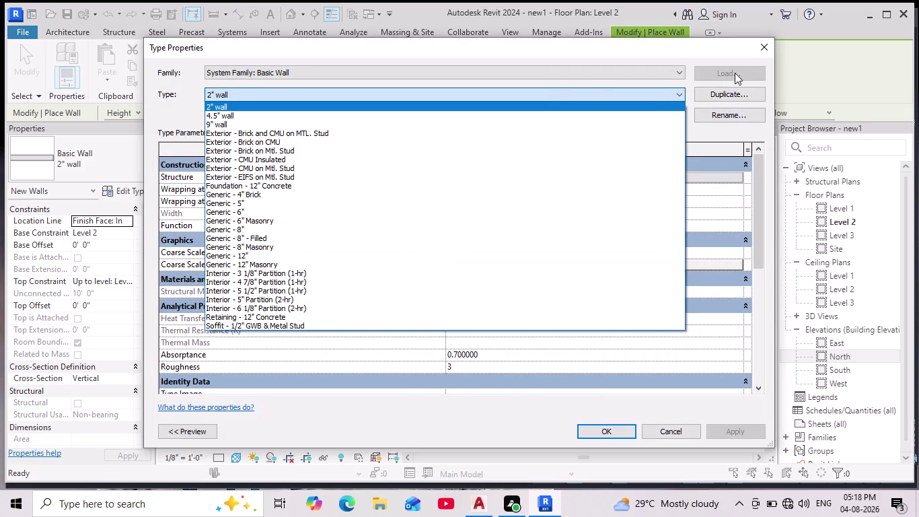
click(737, 71)
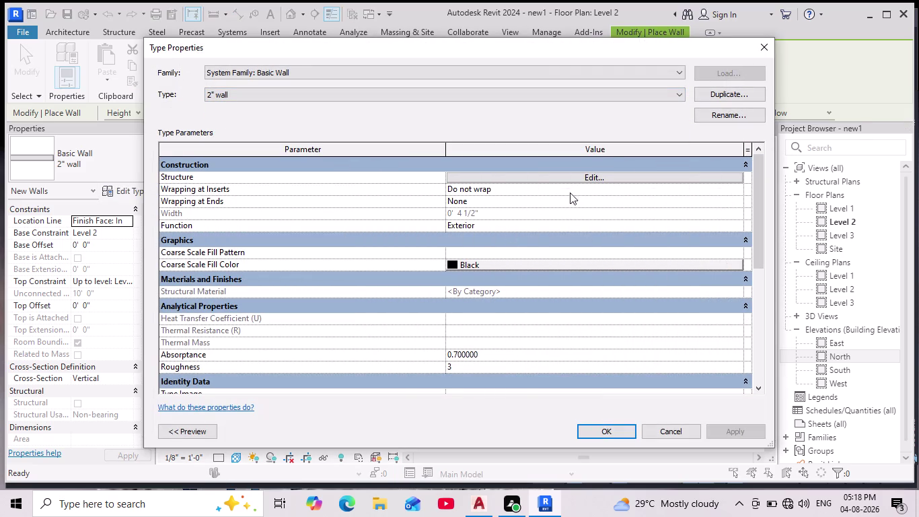
Set the structure layer thickness to 1", then cancel Type Properties.
click(608, 175)
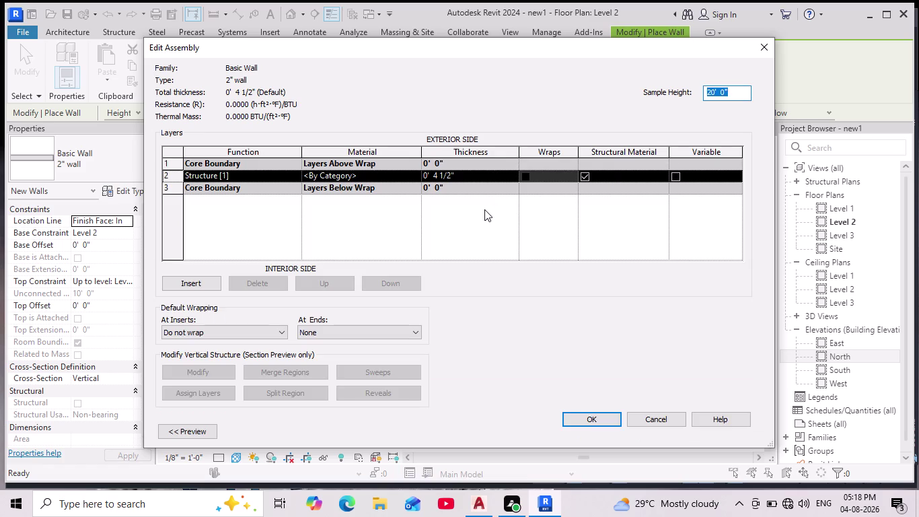
click(467, 175)
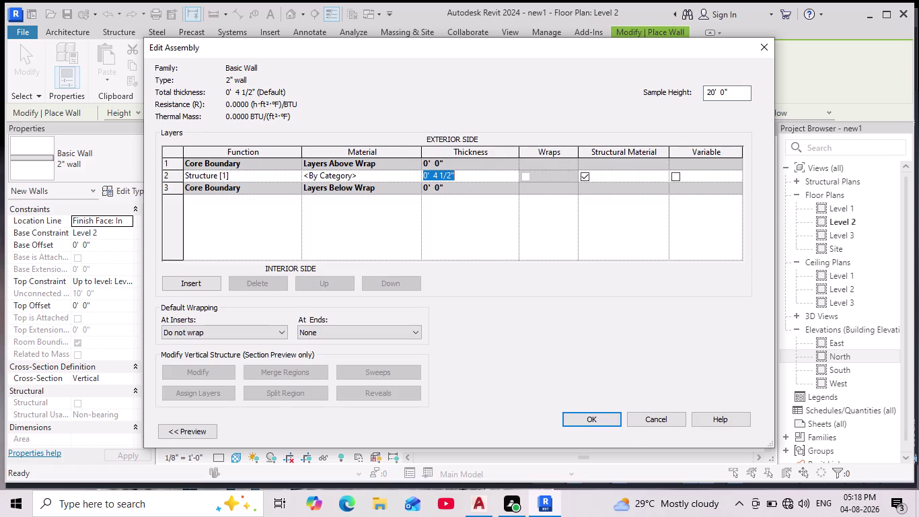
key(BackSpace)
text(1")
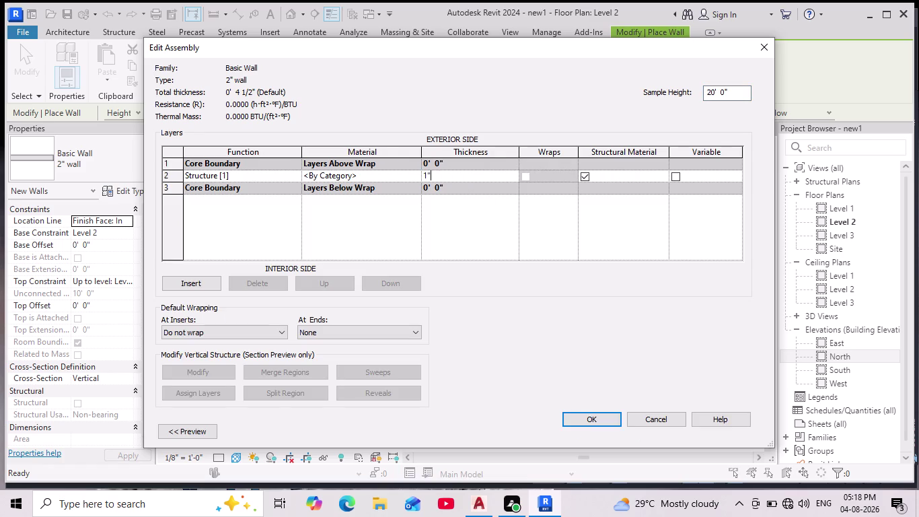
key(Return)
click(595, 416)
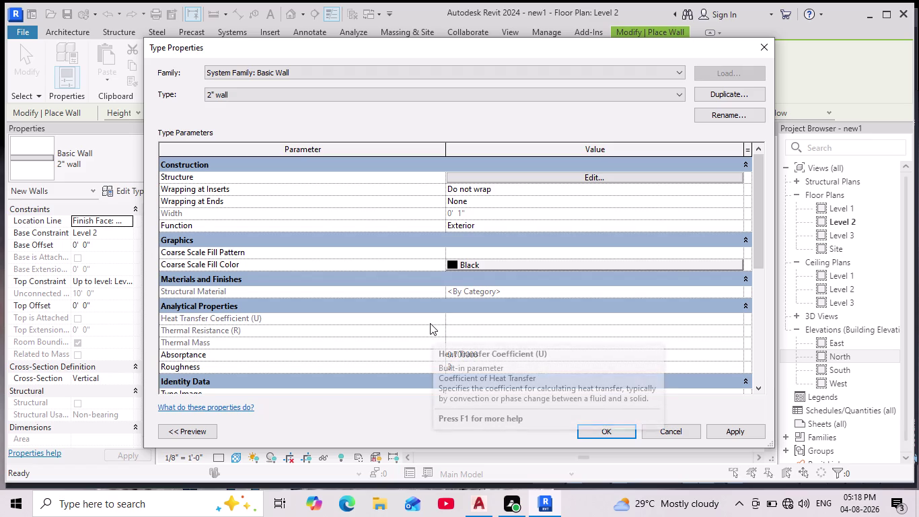
click(766, 52)
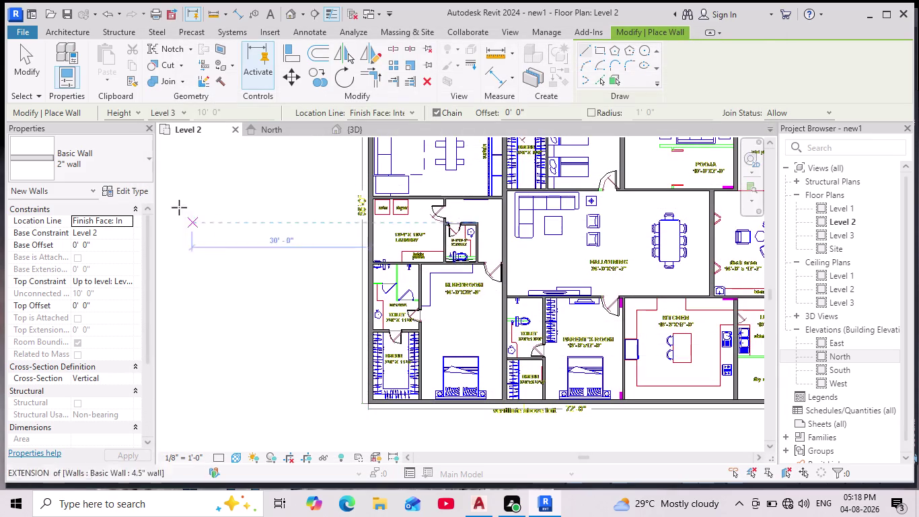
Cancel the half-drawn wall after checking the wall type list.
click(150, 158)
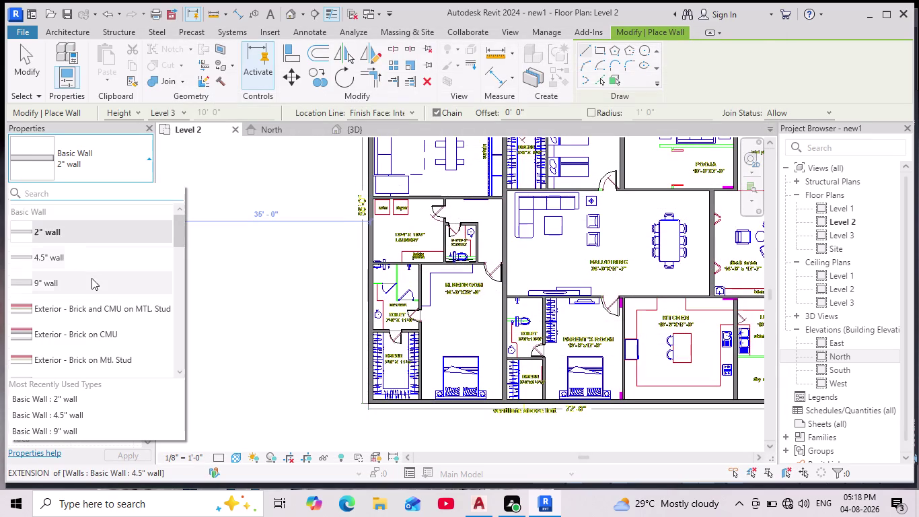
click(219, 181)
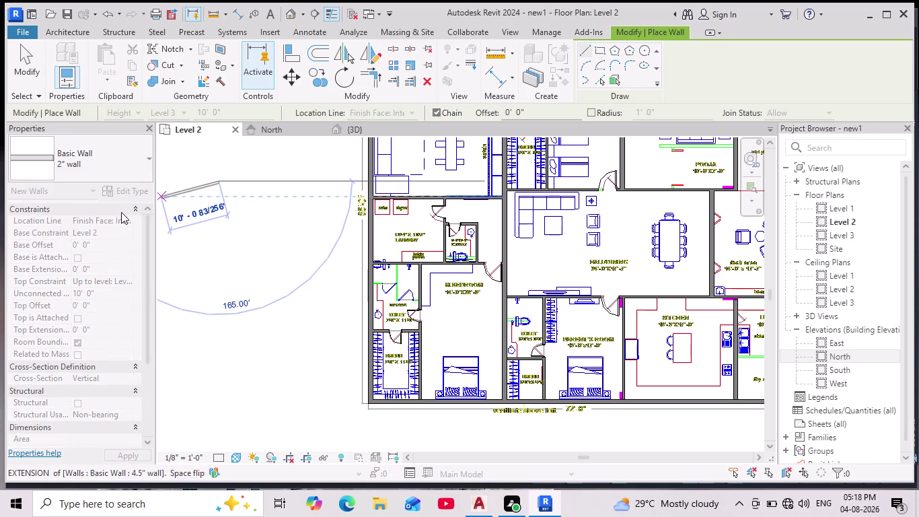
key(Escape)
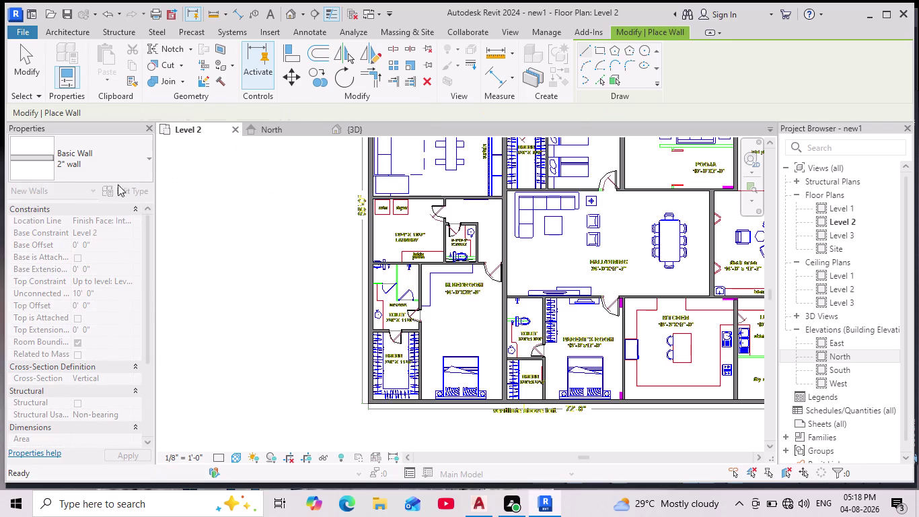
key(Escape)
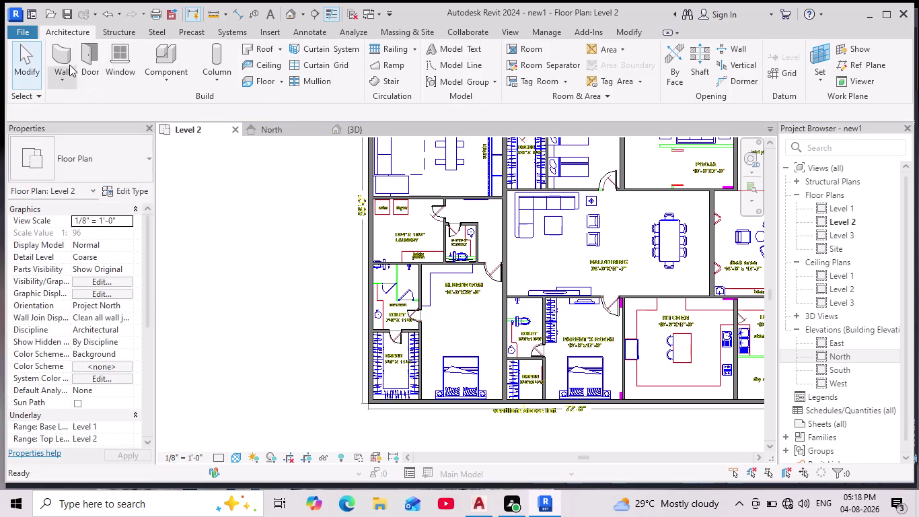
Restart Wall and duplicate the 2" wall type from Edit Type.
click(69, 57)
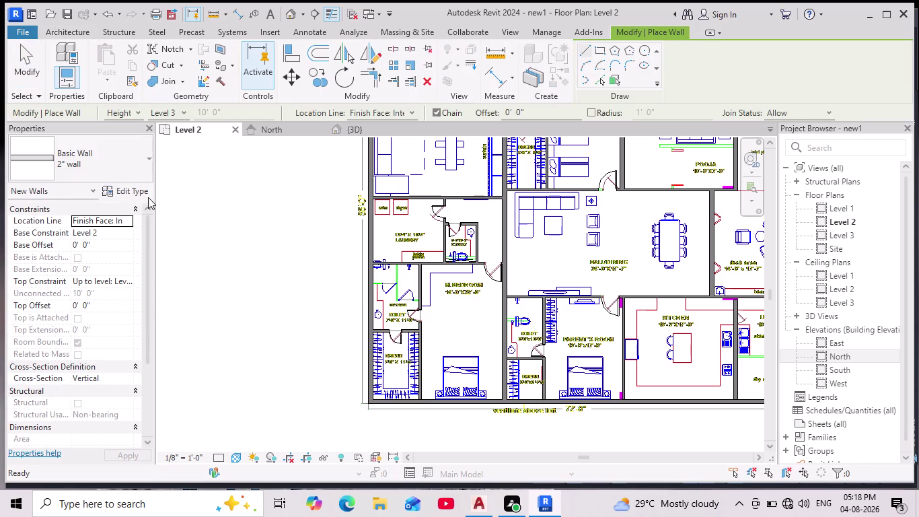
click(148, 198)
click(729, 89)
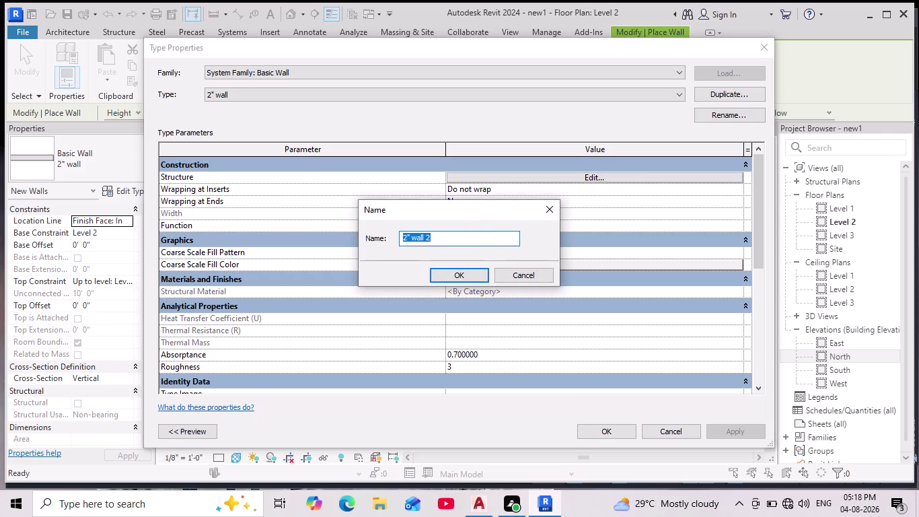
Name the new wall type 1".
key(BackSpace)
text(1")
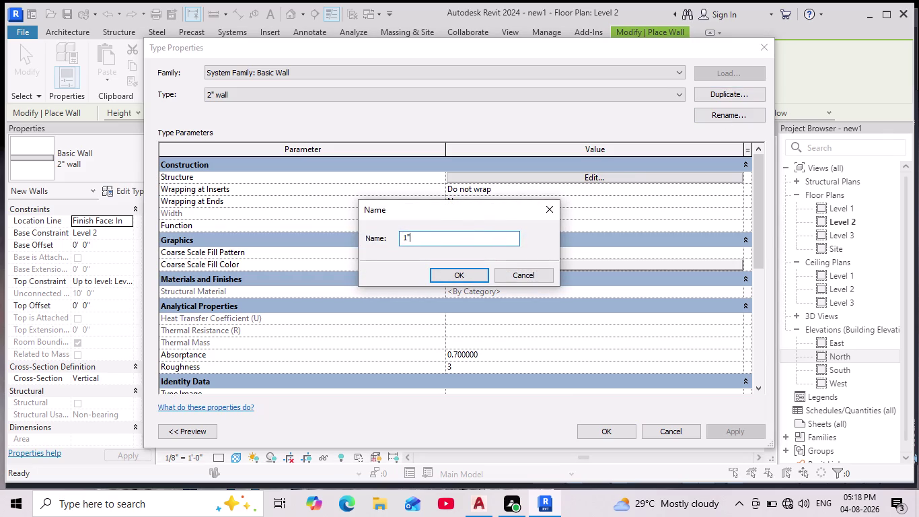
key(Return)
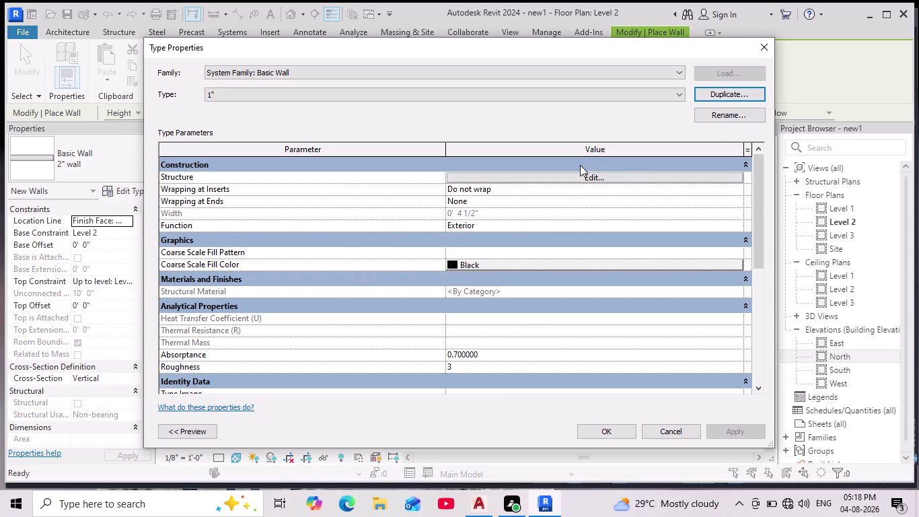
Set the structure layer thickness to 1" and apply the new wall type.
click(579, 172)
click(457, 173)
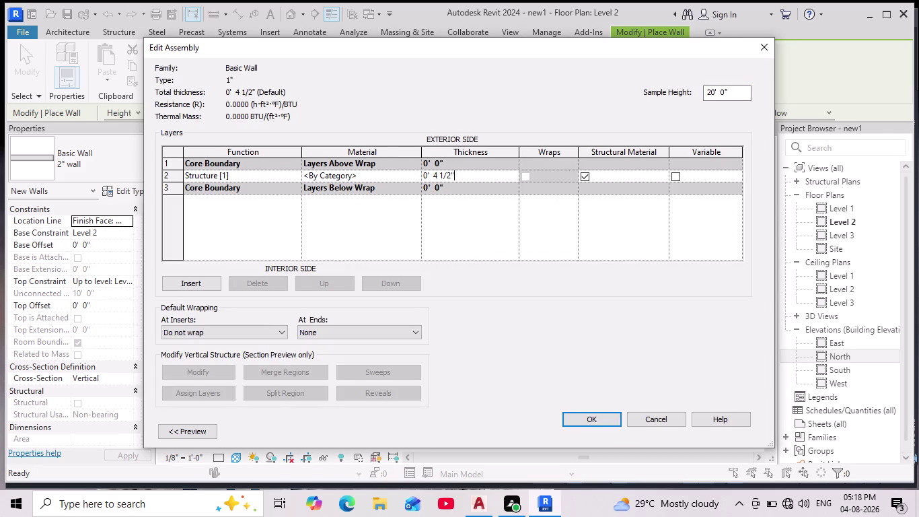
key(BackSpace)
text(1")
key(BackSpace)
key(BackSpace)
key(BackSpace)
text(1")
key(Return)
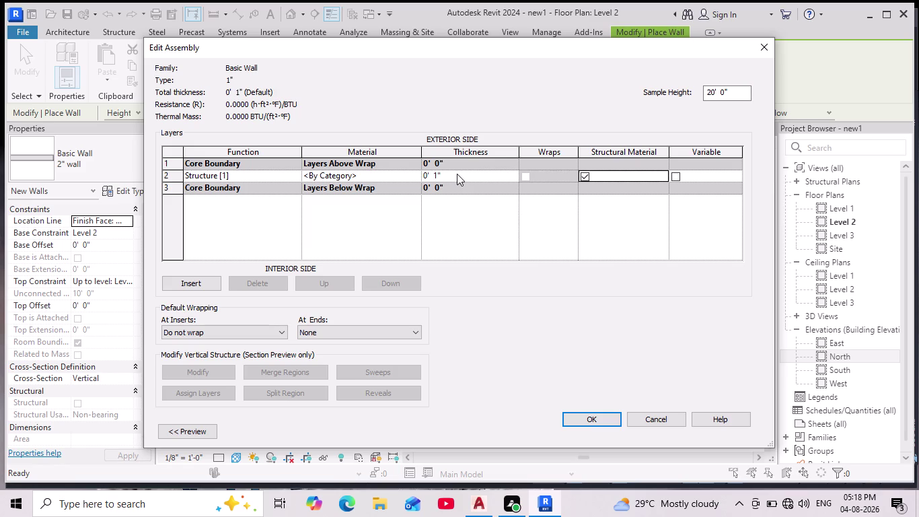
click(604, 418)
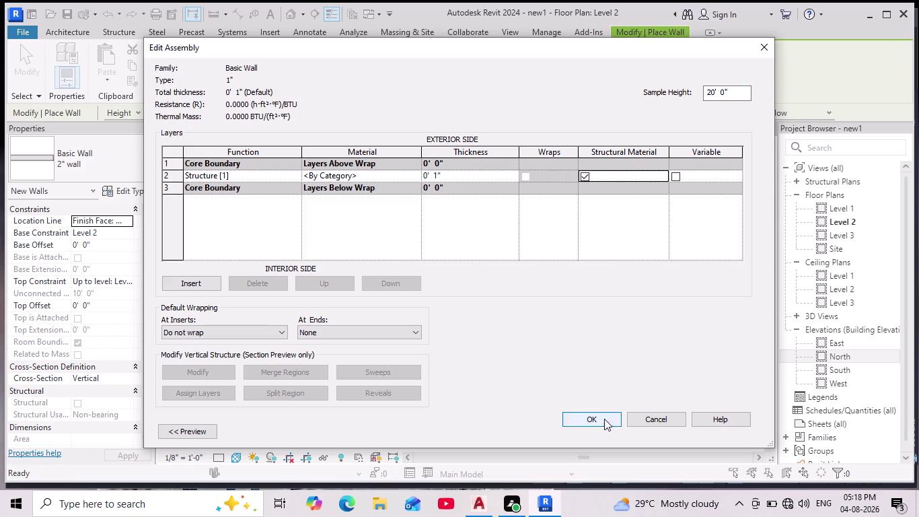
click(742, 432)
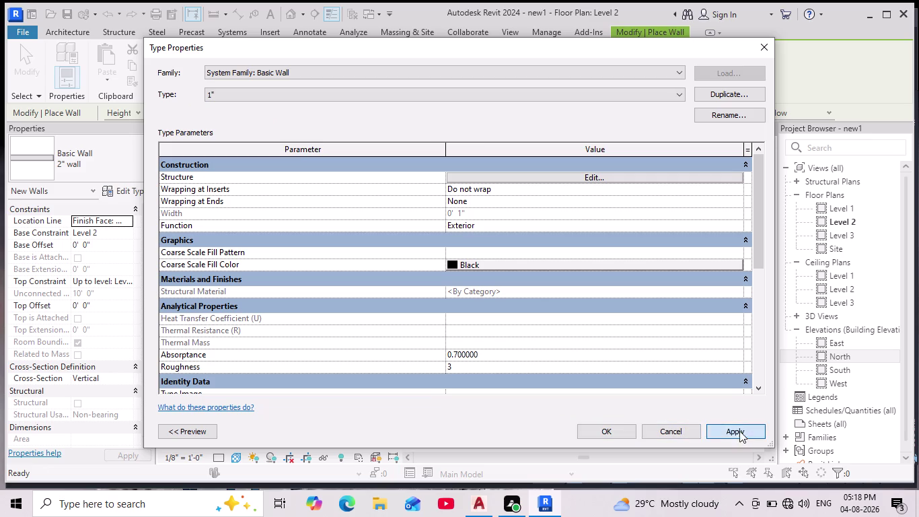
click(625, 427)
scroll(up, 3)
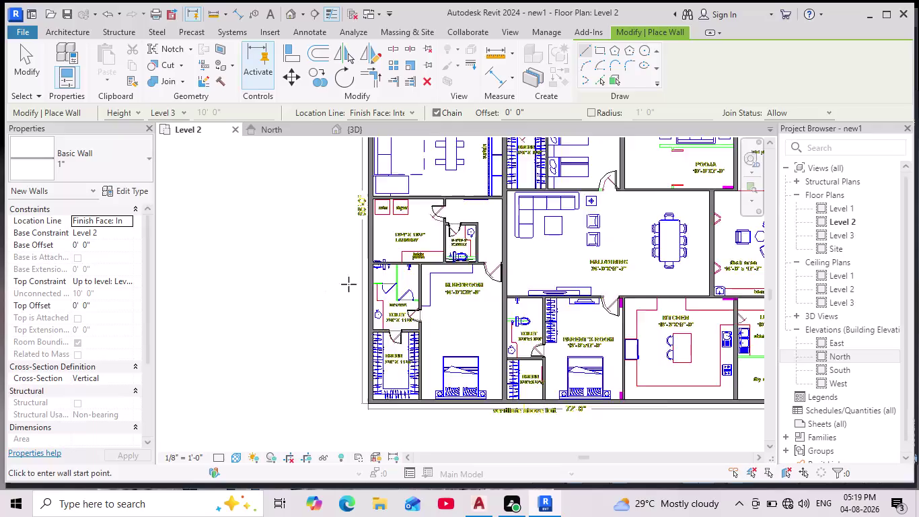
End the thin 1" wall at the door frame.
click(597, 84)
scroll(up, 3)
scroll(up, 3)
scroll(up, 3)
middle_drag(486, 252, 403, 303)
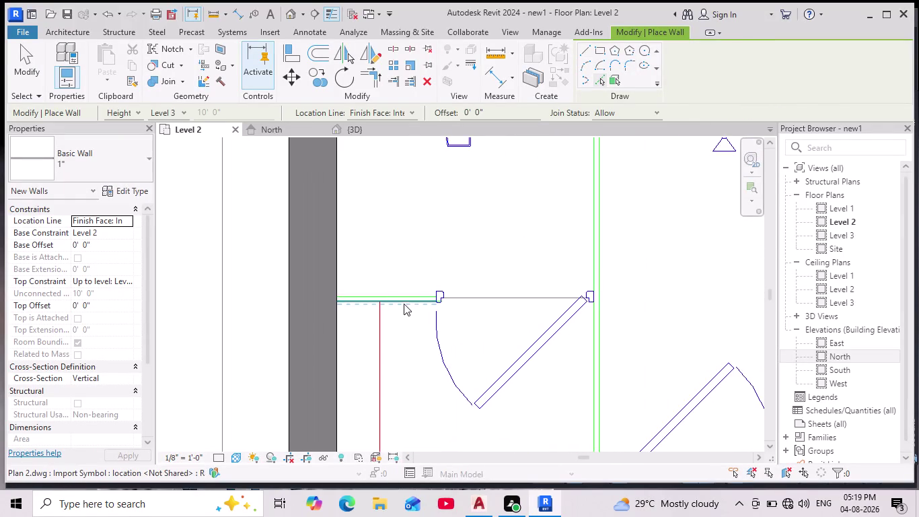
scroll(up, 3)
click(404, 299)
Draw the vertical partition wall from the top wall down to the door jamb.
scroll(down, 3)
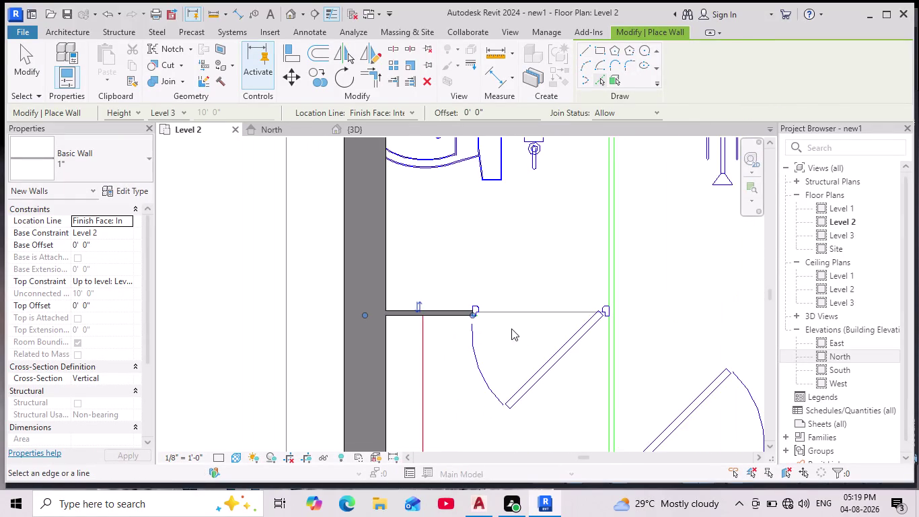
scroll(down, 3)
scroll(up, 3)
scroll(down, 3)
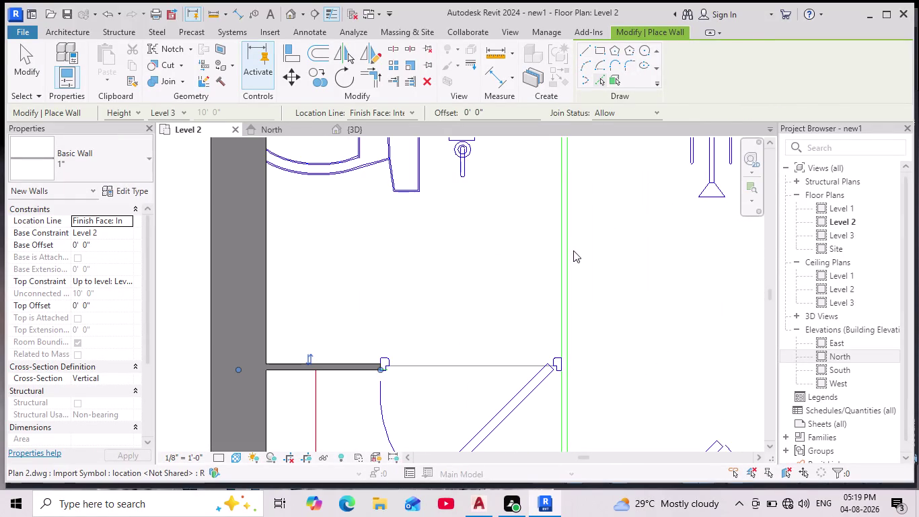
scroll(down, 3)
click(569, 267)
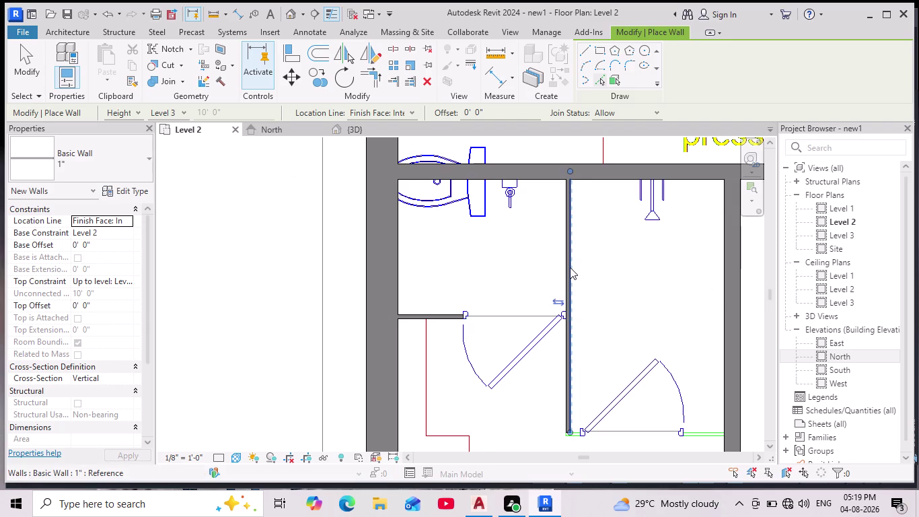
scroll(down, 3)
scroll(up, 3)
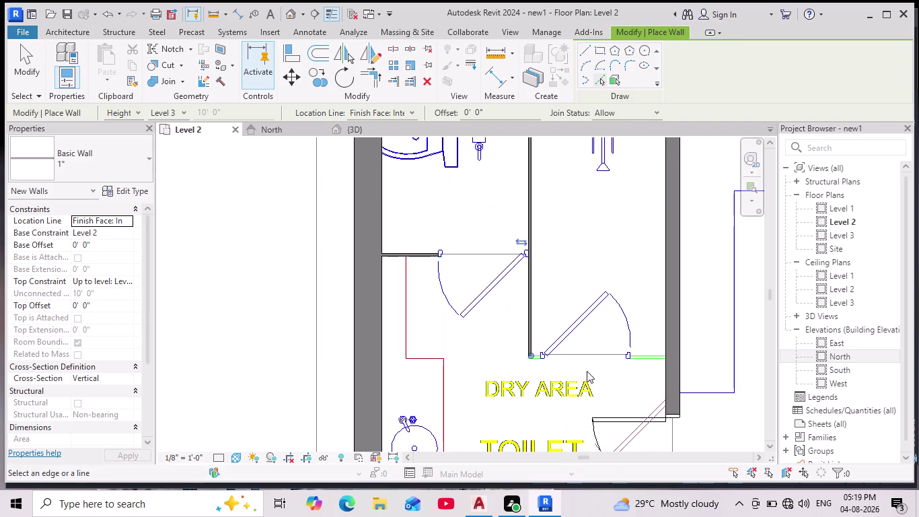
scroll(up, 3)
scroll(up, 3)
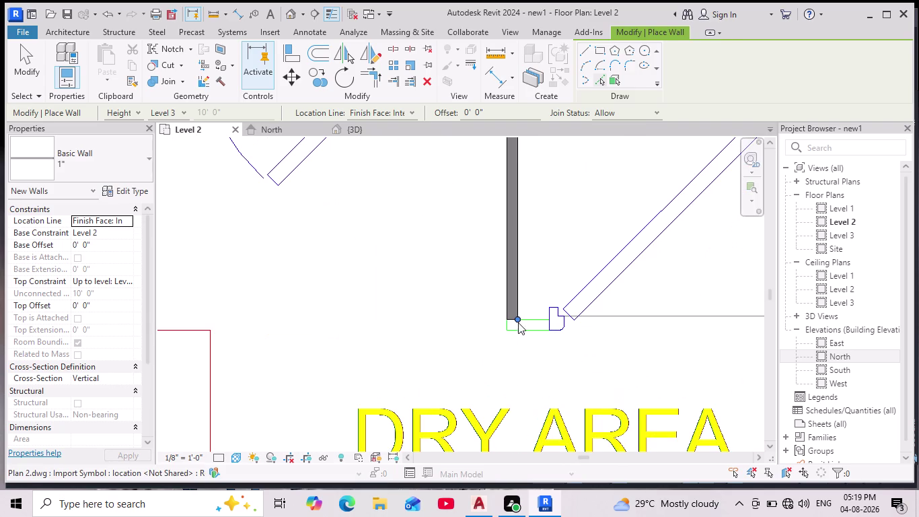
click(512, 328)
scroll(down, 3)
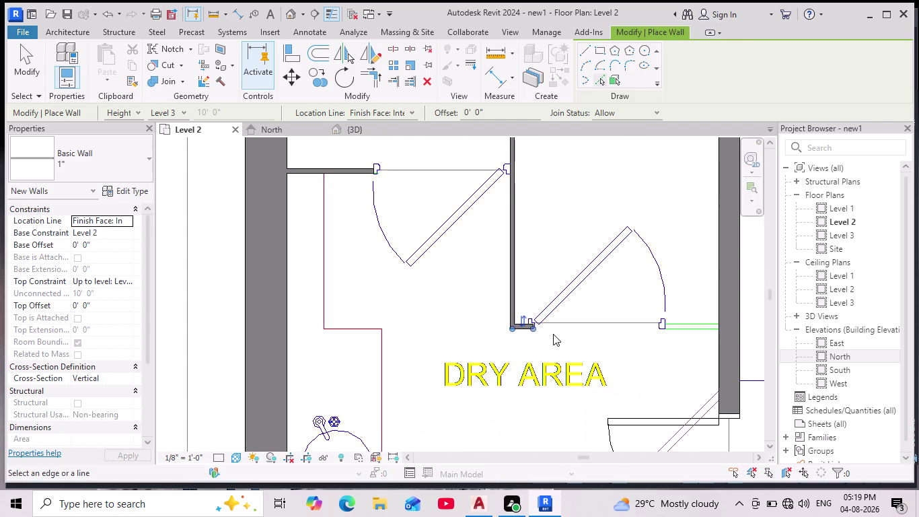
scroll(down, 3)
Align the first thin wall end to its DWG reference line.
drag(295, 60, 287, 60)
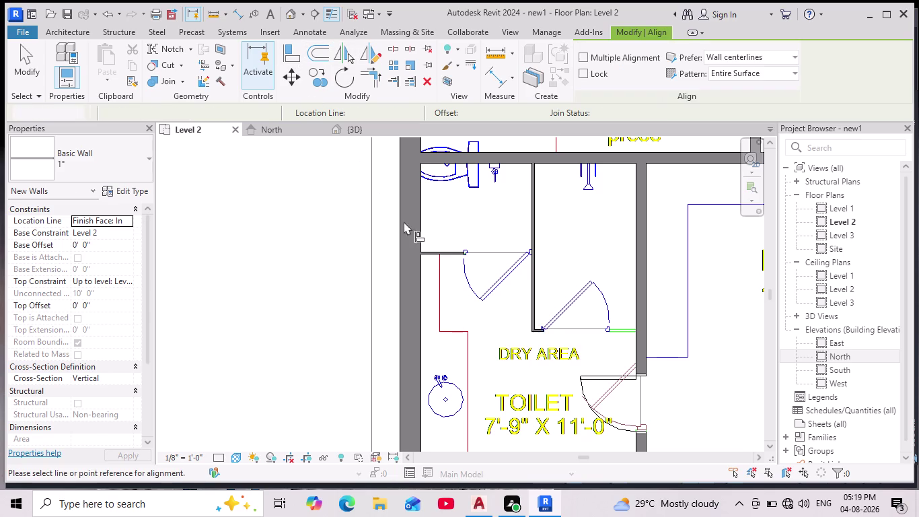
scroll(up, 3)
scroll(up, 3)
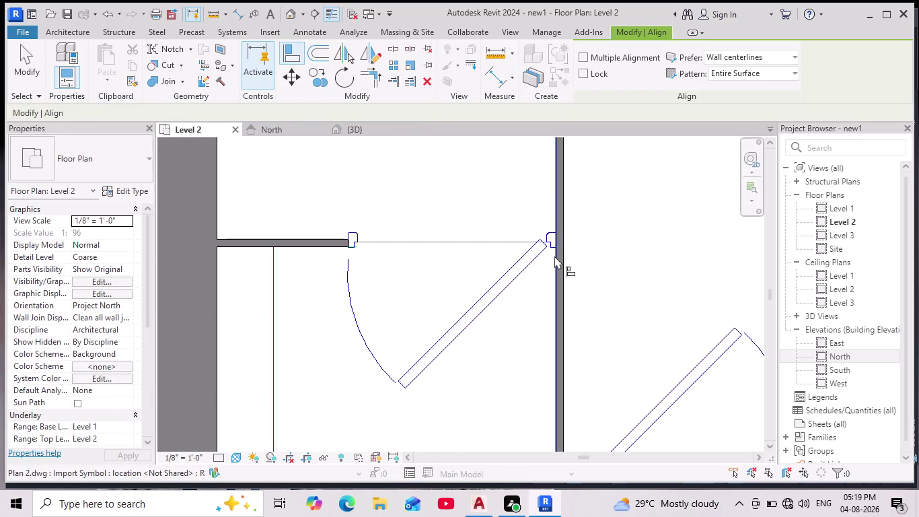
click(554, 256)
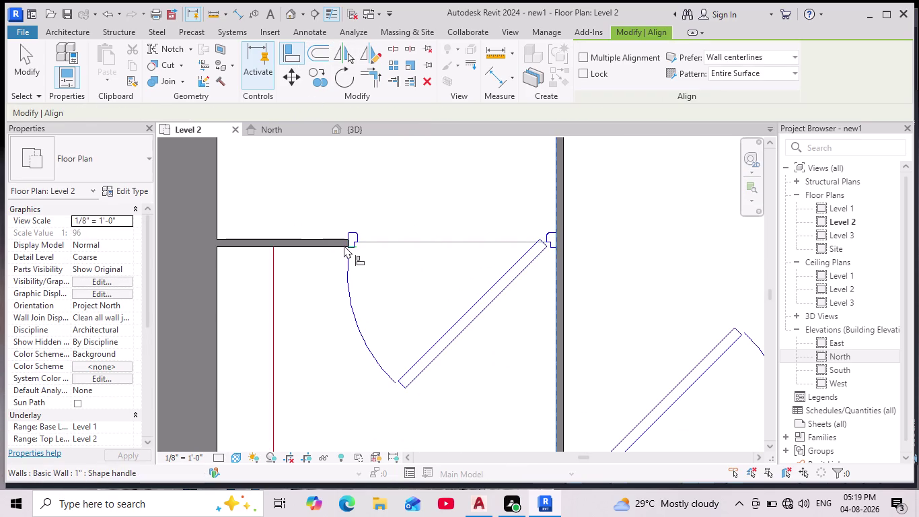
click(349, 242)
Align the partition wall to the reference line near the dry area door.
scroll(down, 3)
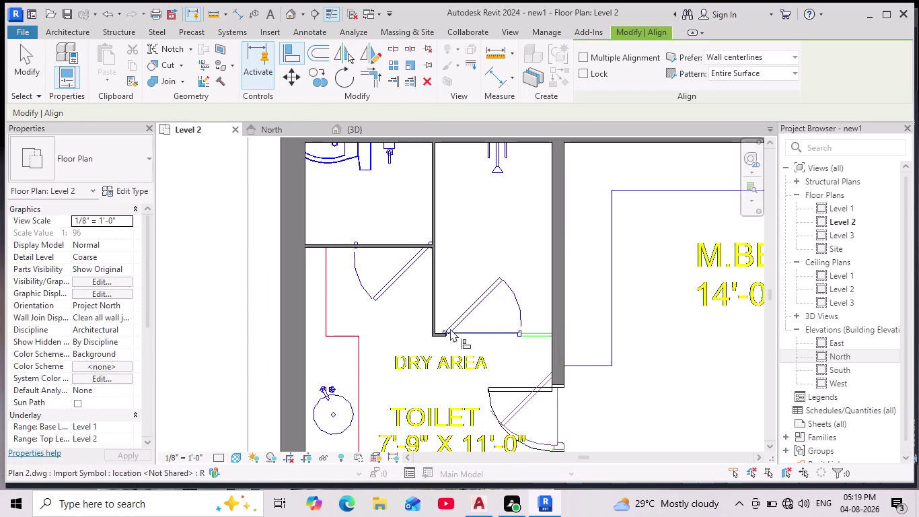
middle_drag(448, 326, 435, 309)
scroll(up, 3)
click(542, 337)
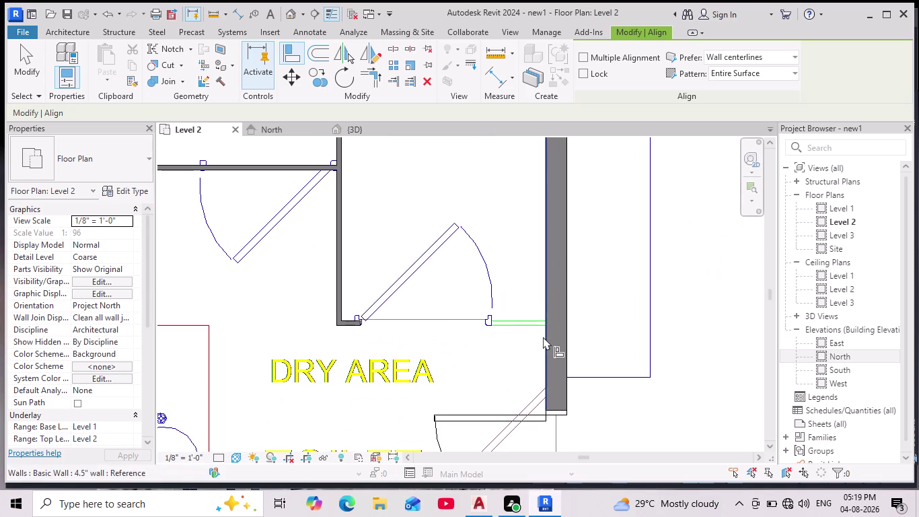
click(359, 321)
Pan across the floor plan and exit the Align tool.
scroll(down, 3)
scroll(down, 3)
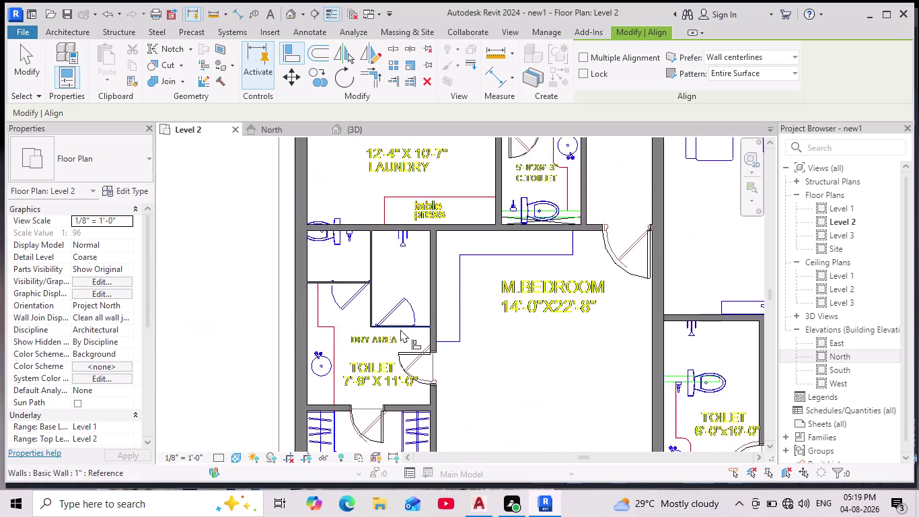
scroll(down, 3)
middle_drag(489, 330, 477, 315)
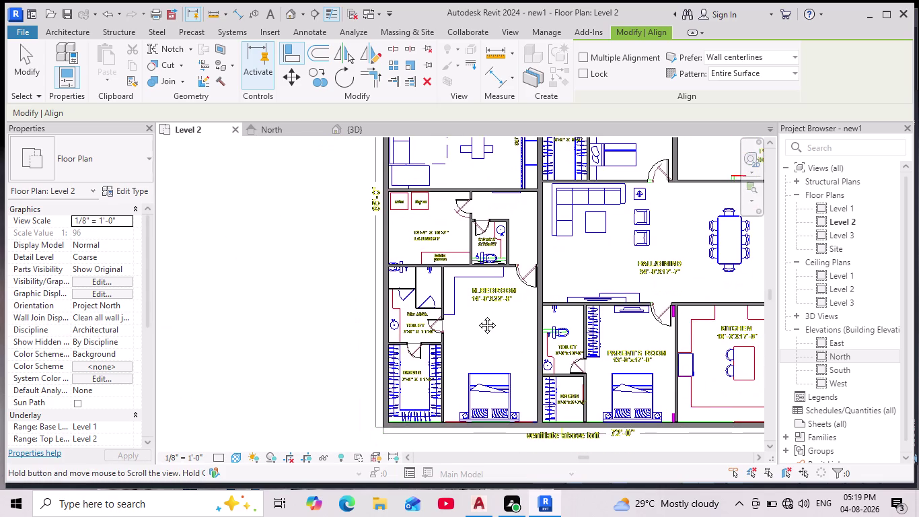
middle_drag(477, 314, 443, 340)
scroll(down, 3)
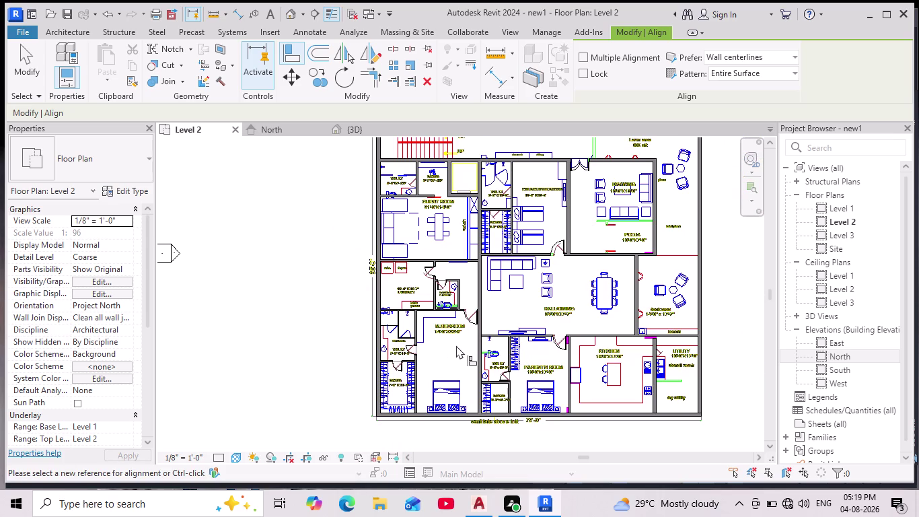
scroll(up, 3)
scroll(up, 3)
key(Escape)
key(Escape)
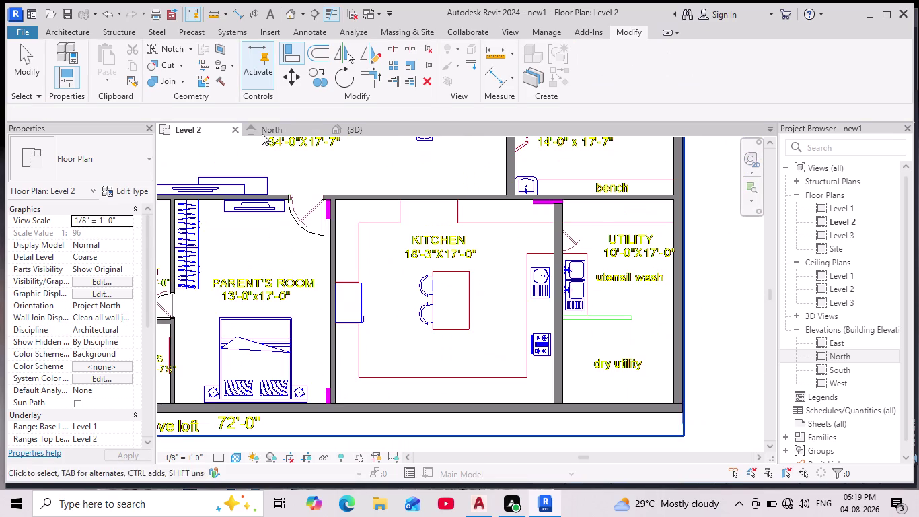
click(59, 33)
Place a flipped Door-Interior-Single-2_Panel-Wood door in the kitchen–utility wall.
click(97, 60)
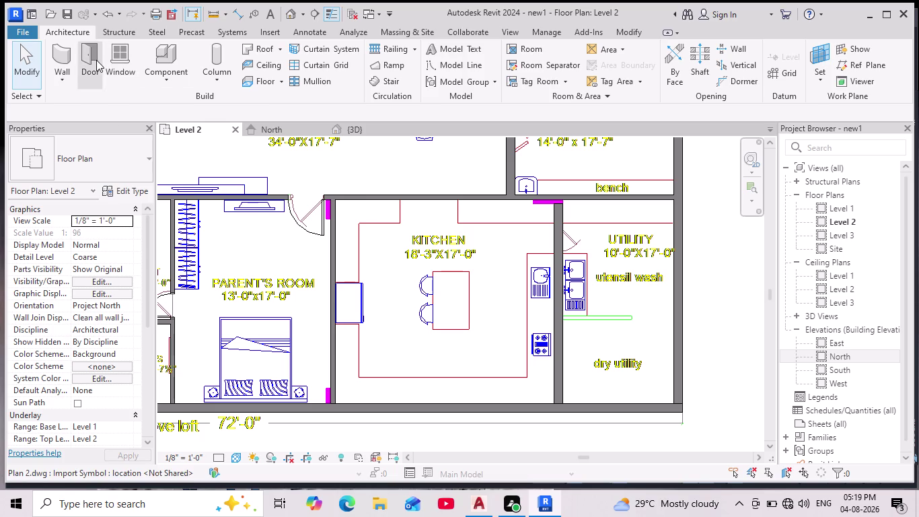
scroll(up, 3)
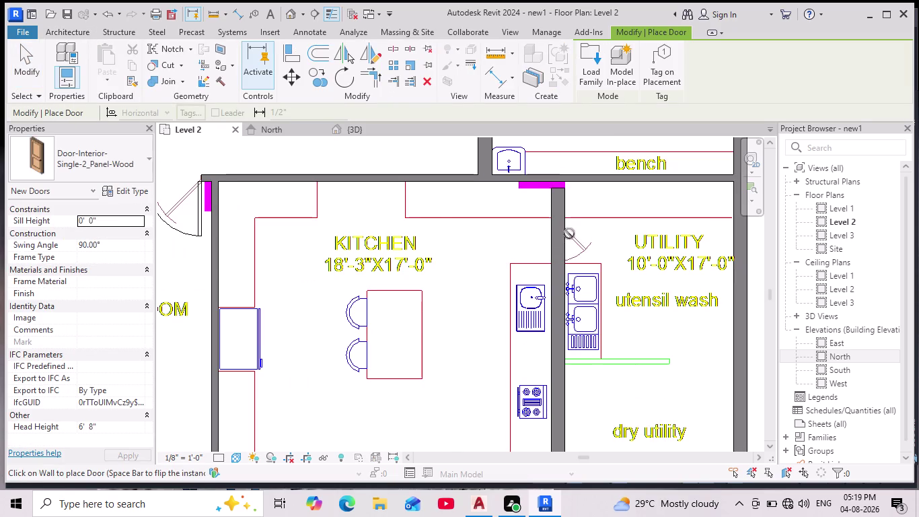
key(space)
key(space)
key(space)
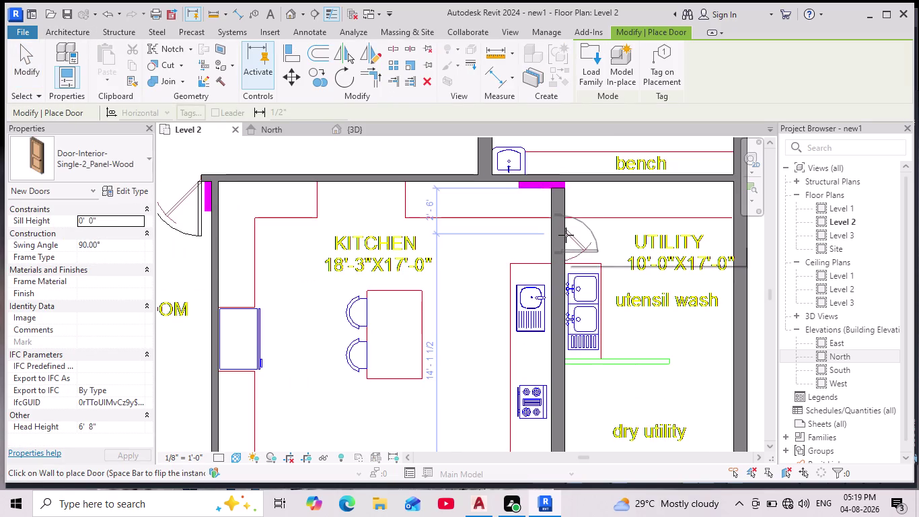
key(space)
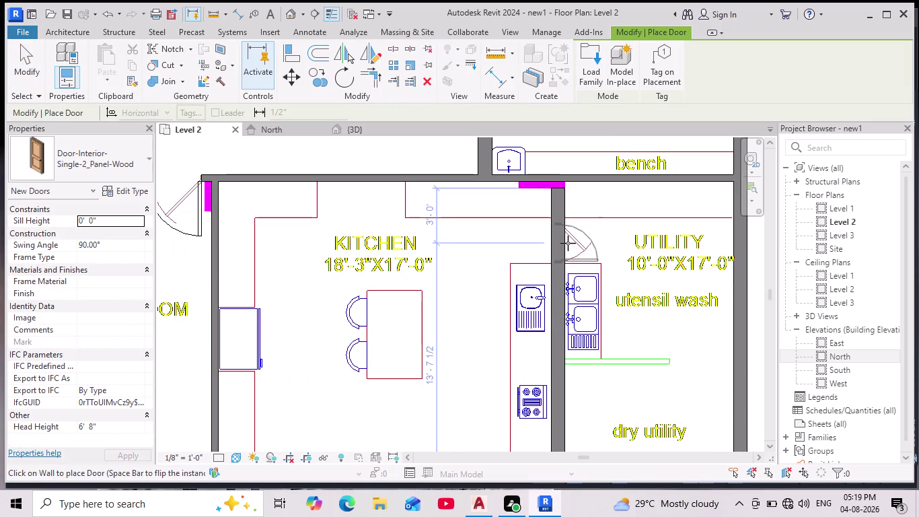
scroll(up, 3)
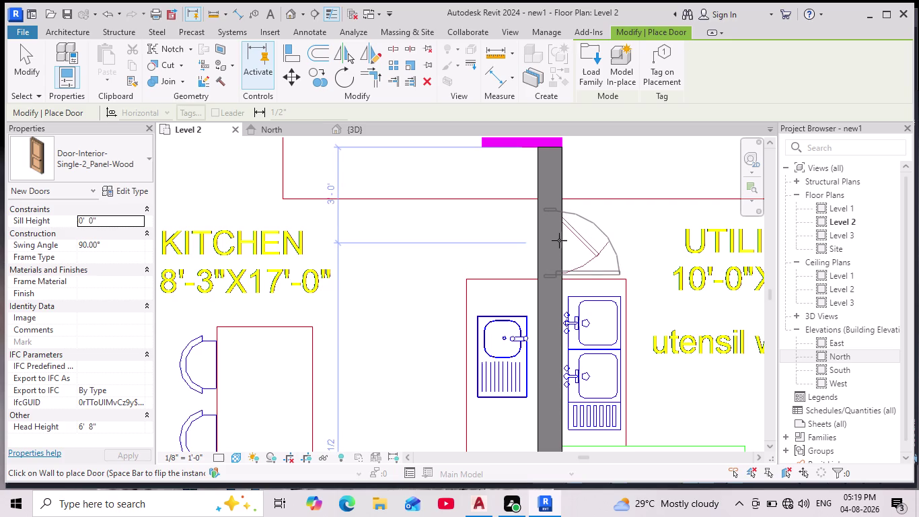
click(559, 240)
Pan out to check the placed door in the wider plan.
scroll(down, 3)
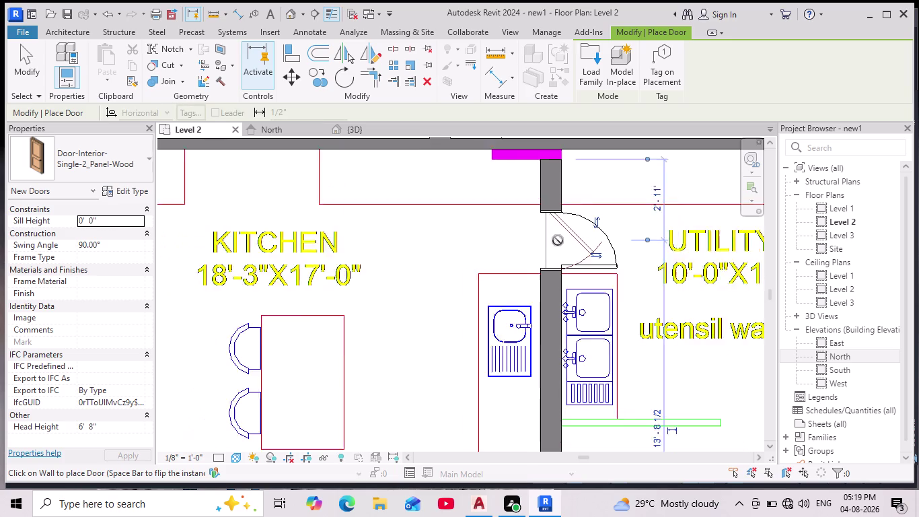
scroll(down, 3)
middle_drag(381, 246, 427, 263)
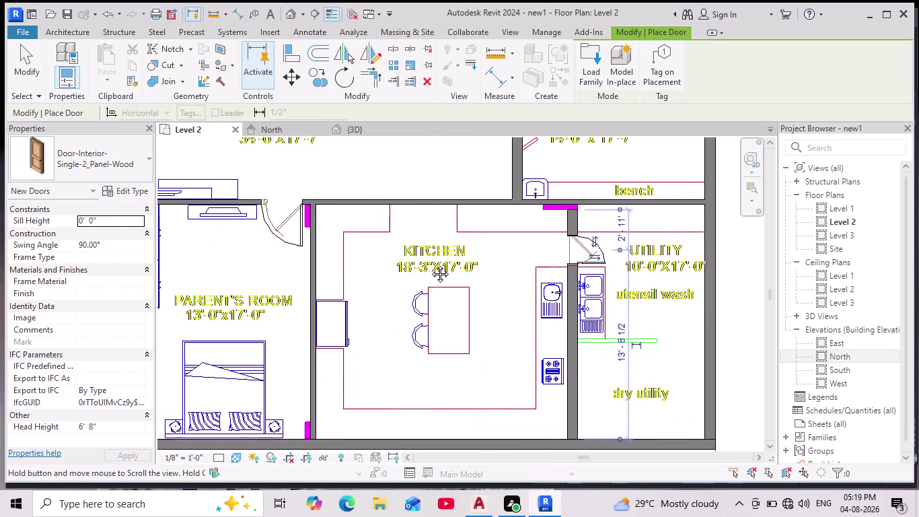
middle_drag(427, 263, 452, 269)
scroll(down, 3)
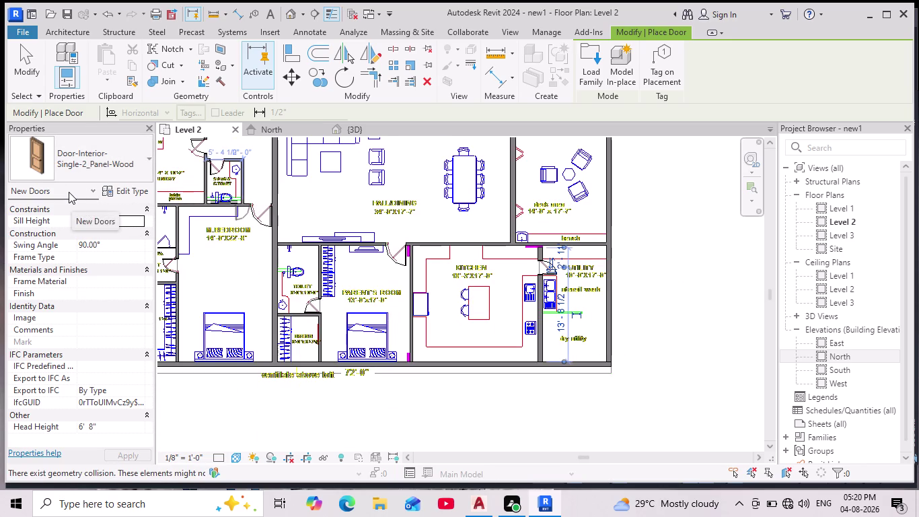
click(133, 191)
Duplicate the door type and name the copy d3.
click(739, 93)
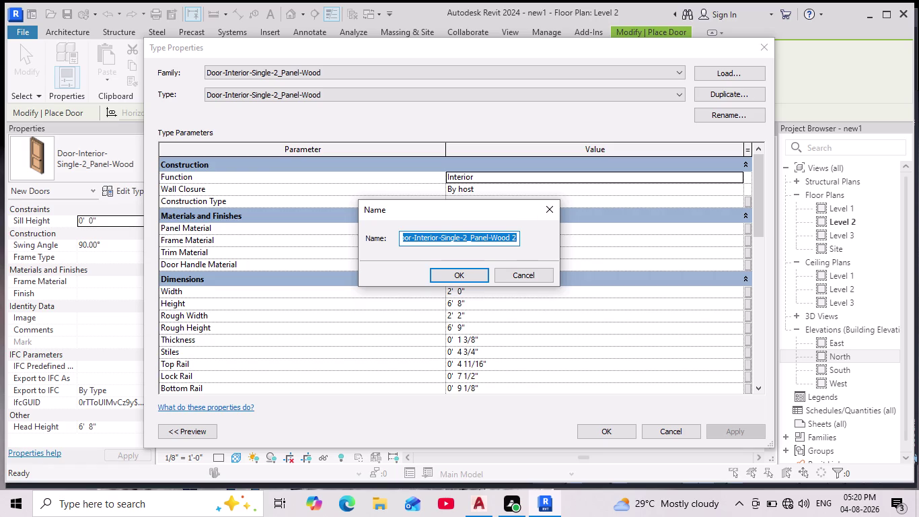
key(BackSpace)
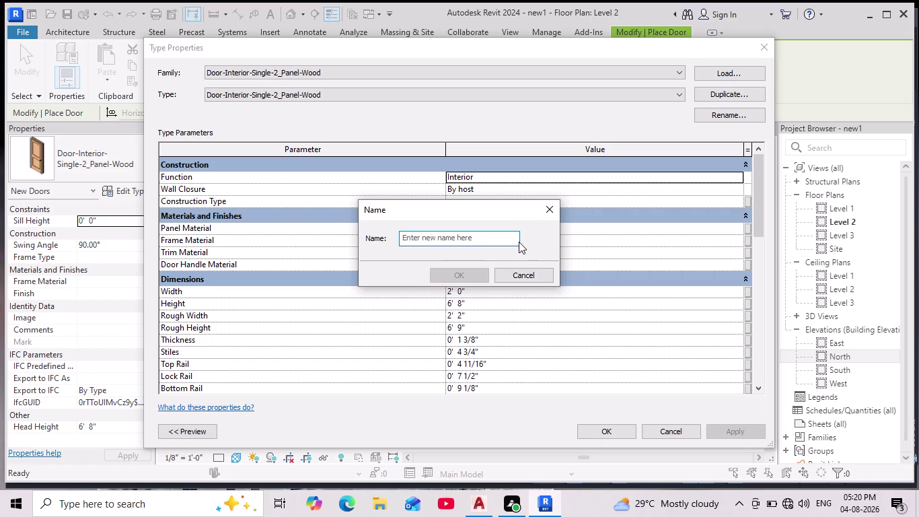
key(d)
key(3)
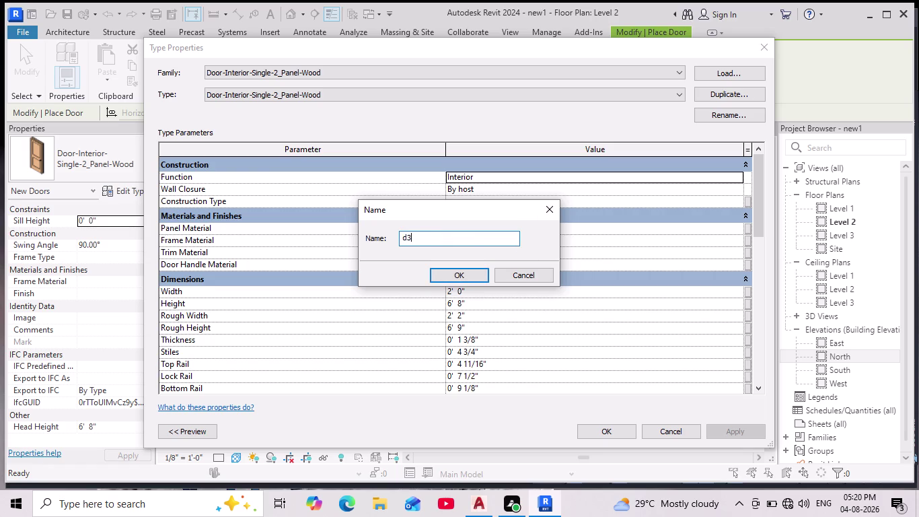
key(Return)
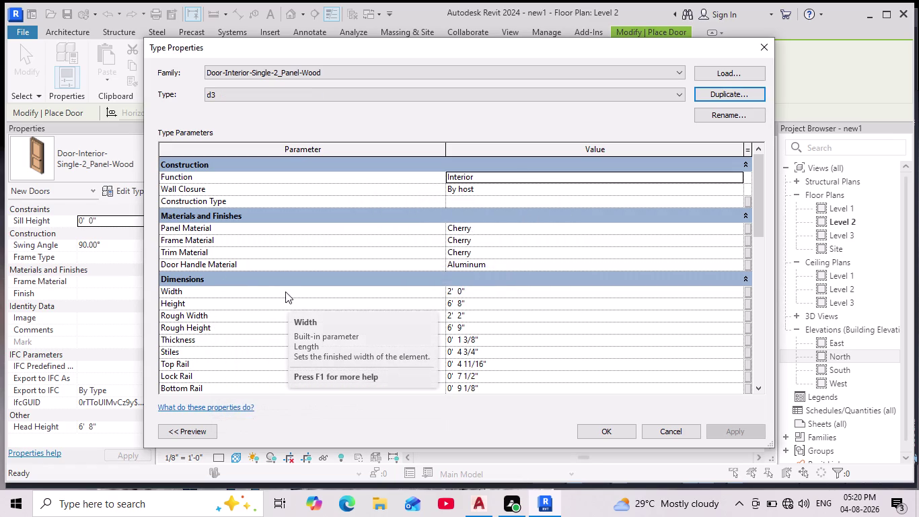
Set the d3 door width to 1'6" and accept the type changes.
click(471, 292)
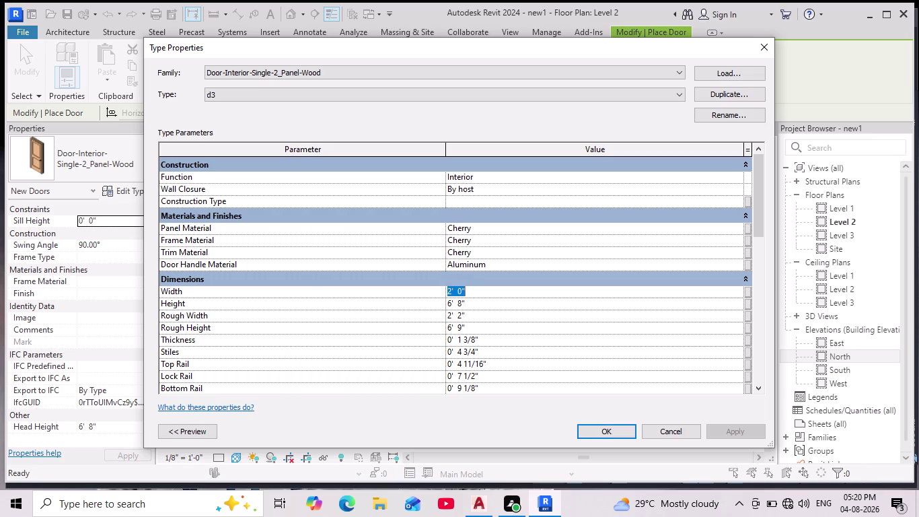
key(BackSpace)
key(BackSpace)
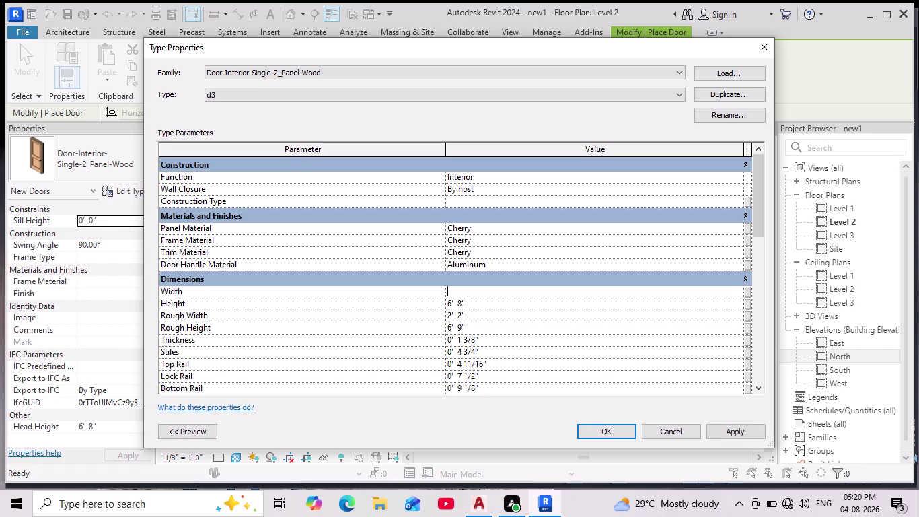
text(1'6)
text(")
key(Return)
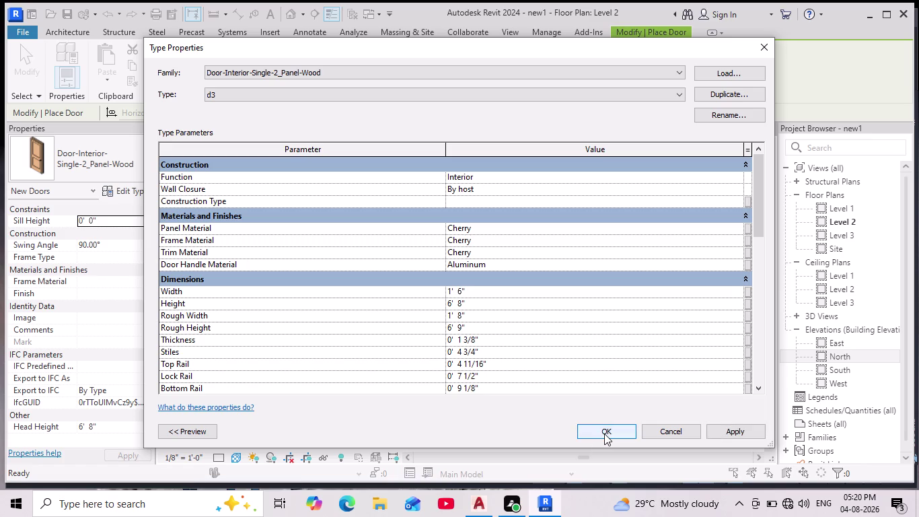
click(604, 433)
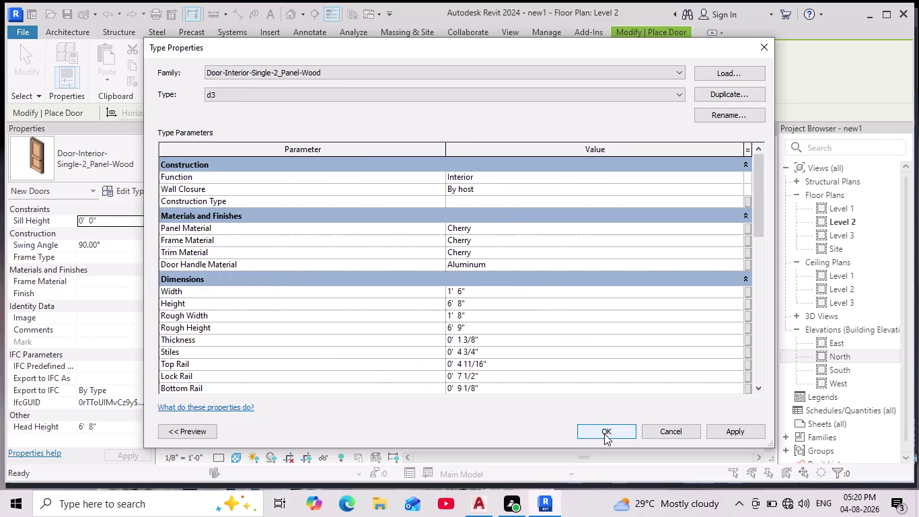
scroll(down, 3)
middle_drag(227, 286, 304, 301)
scroll(up, 3)
Browse the door types and pick Door-Interior-Double-Full Glass-Wood 60" x 80".
scroll(up, 3)
scroll(up, 3)
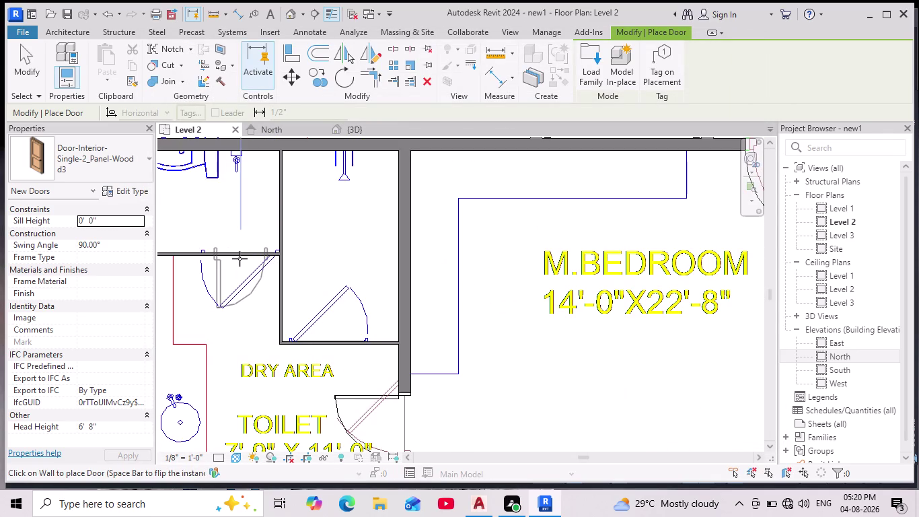
click(149, 158)
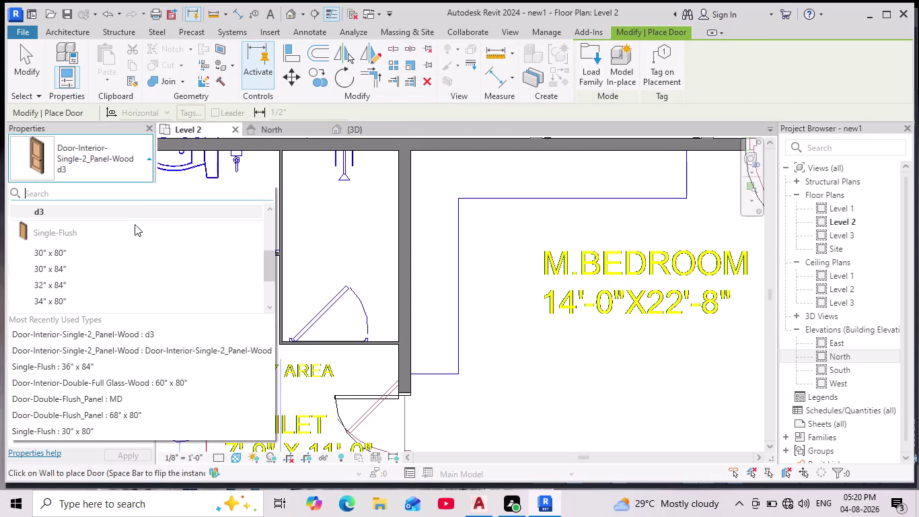
click(152, 163)
scroll(up, 3)
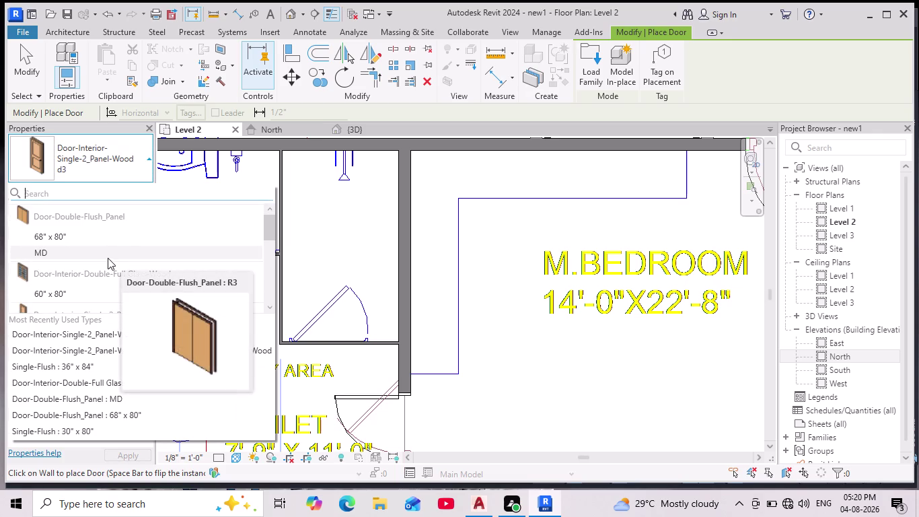
scroll(up, 3)
click(108, 258)
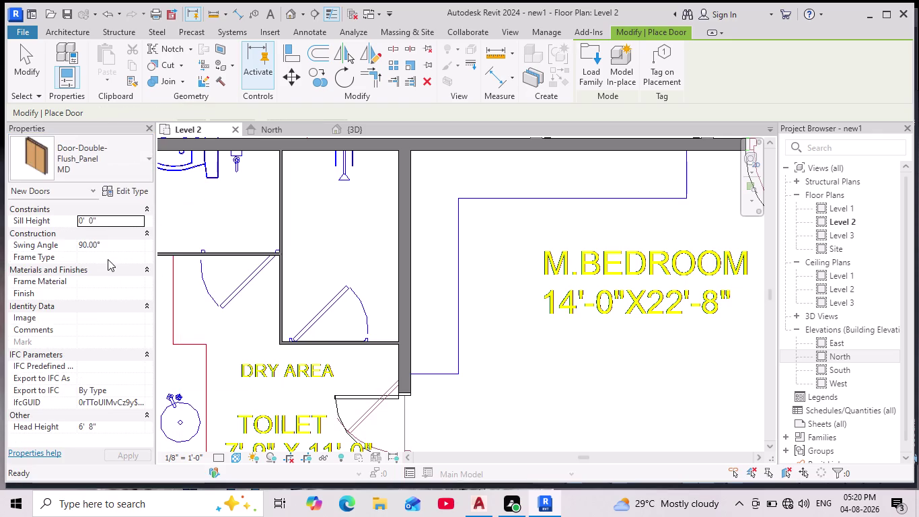
click(150, 158)
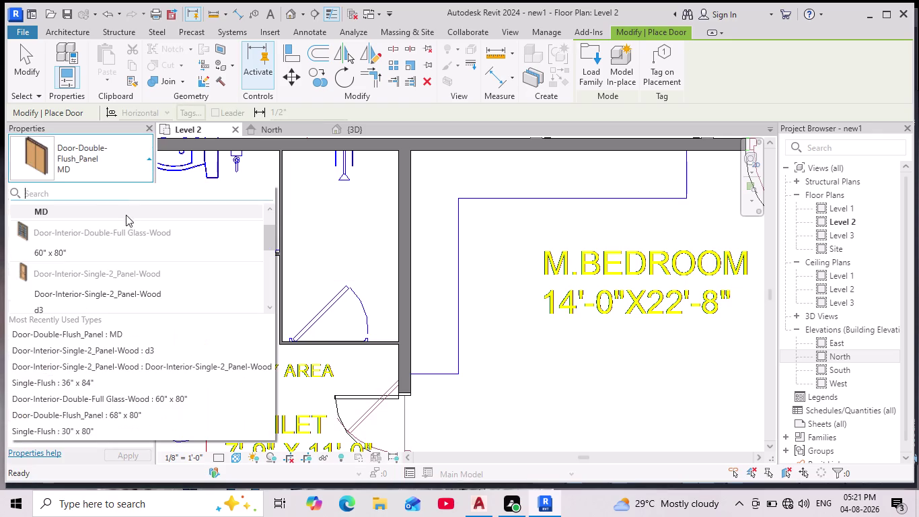
scroll(down, 3)
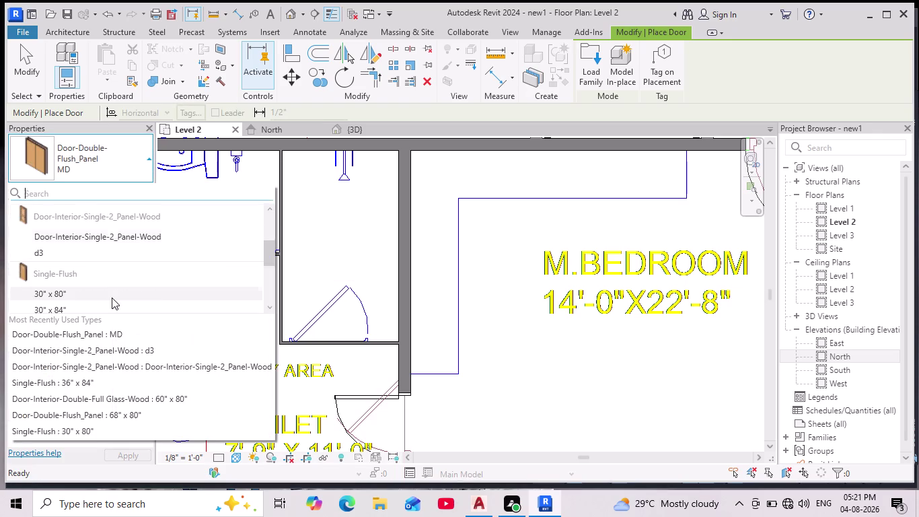
scroll(down, 3)
scroll(down, 3)
scroll(up, 3)
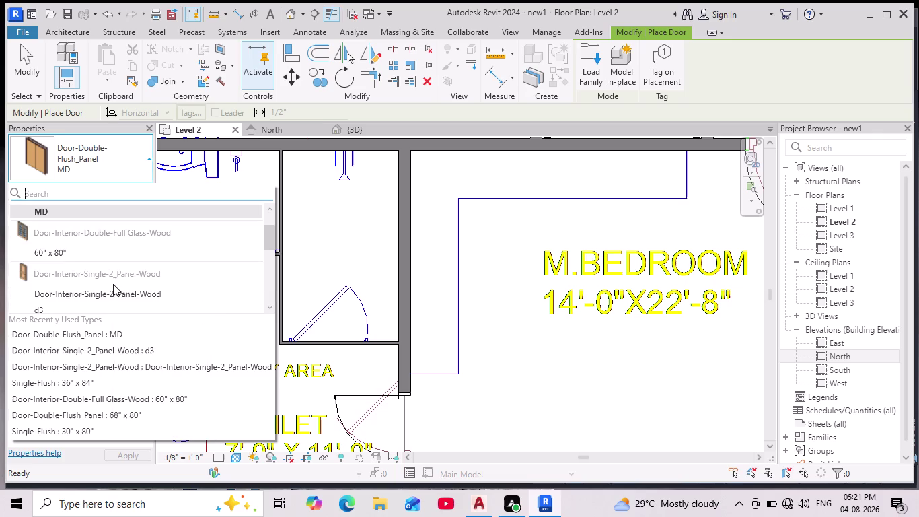
scroll(down, 3)
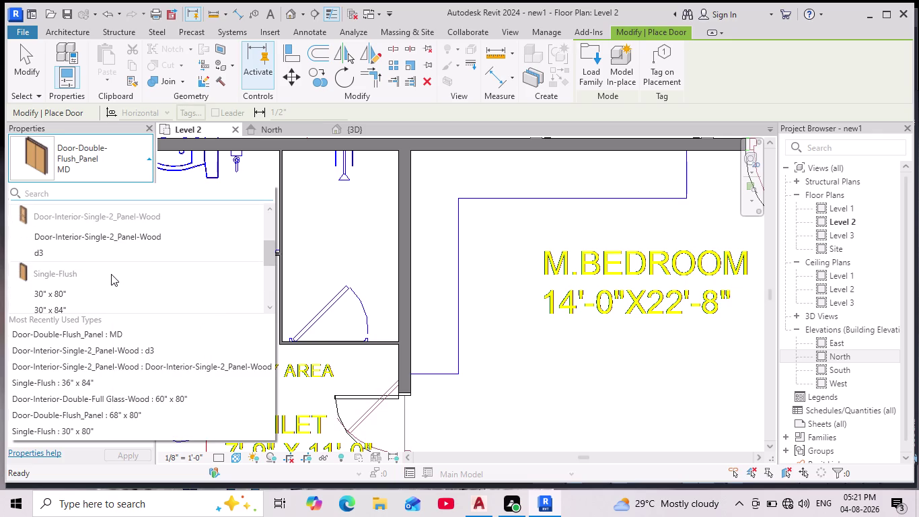
scroll(down, 3)
scroll(up, 3)
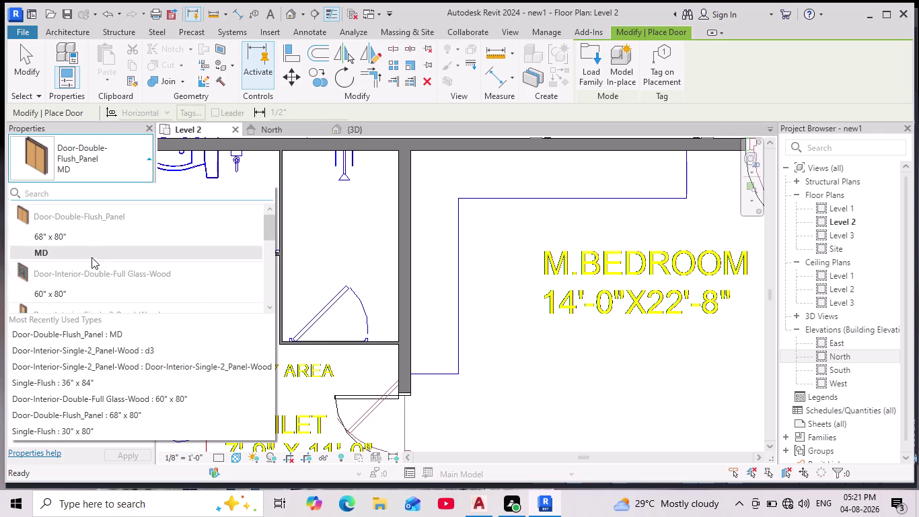
click(75, 292)
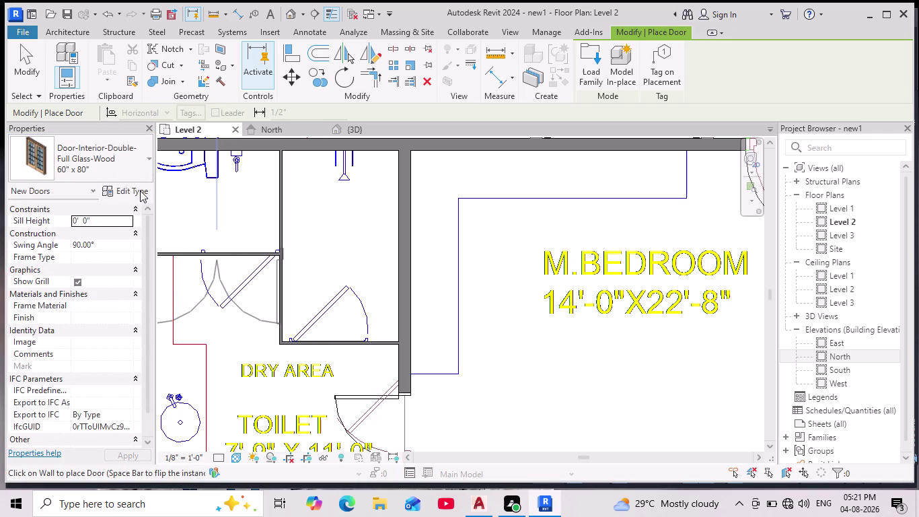
Switch to Door-Interior-Single-2_Panel-Wood d3 and open its type properties.
click(145, 165)
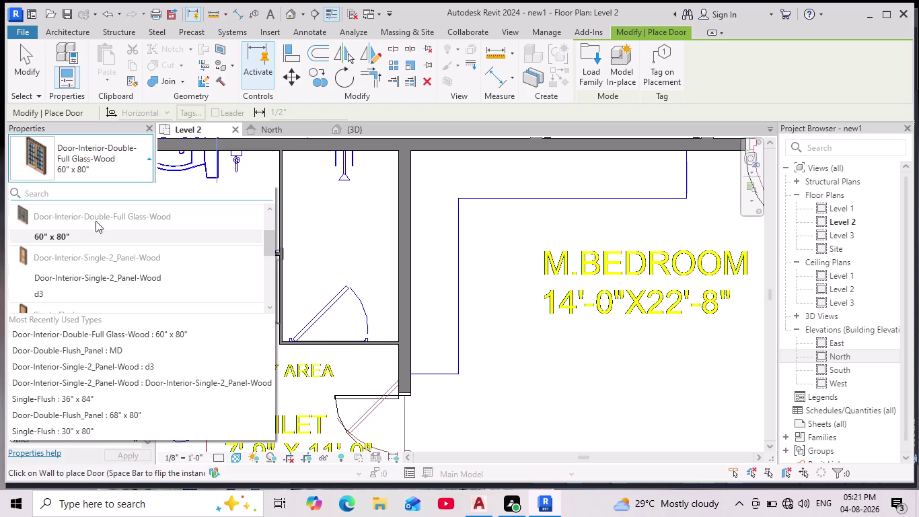
click(104, 215)
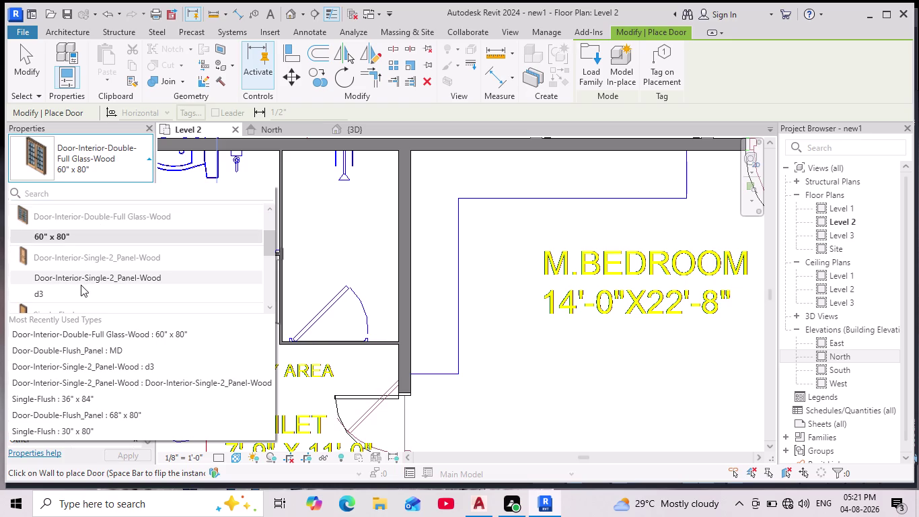
click(81, 284)
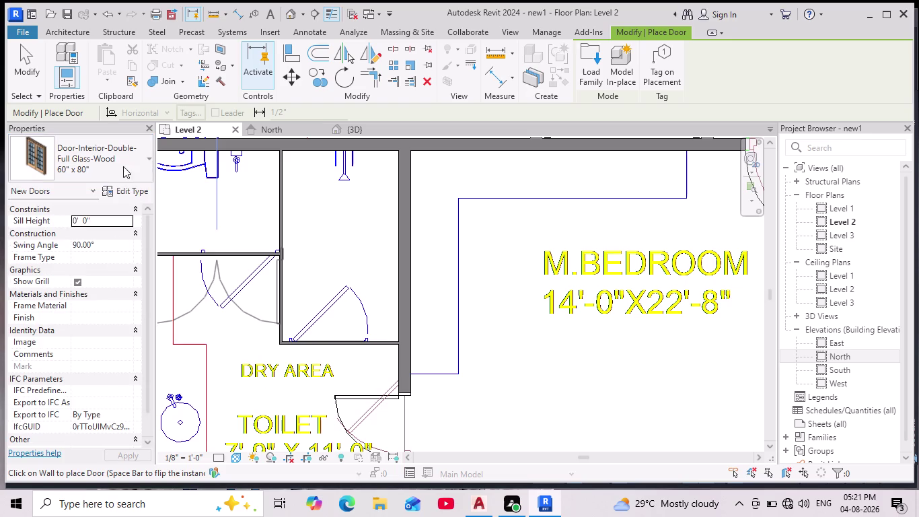
click(151, 160)
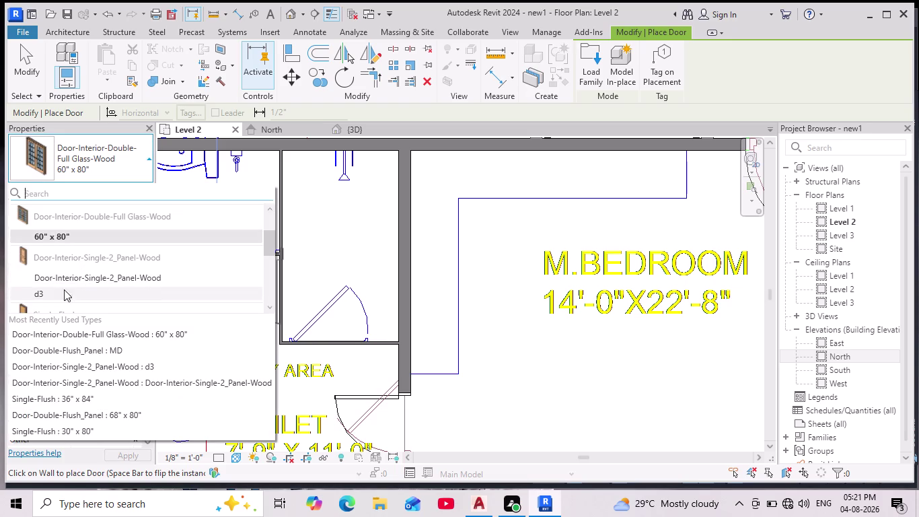
click(54, 295)
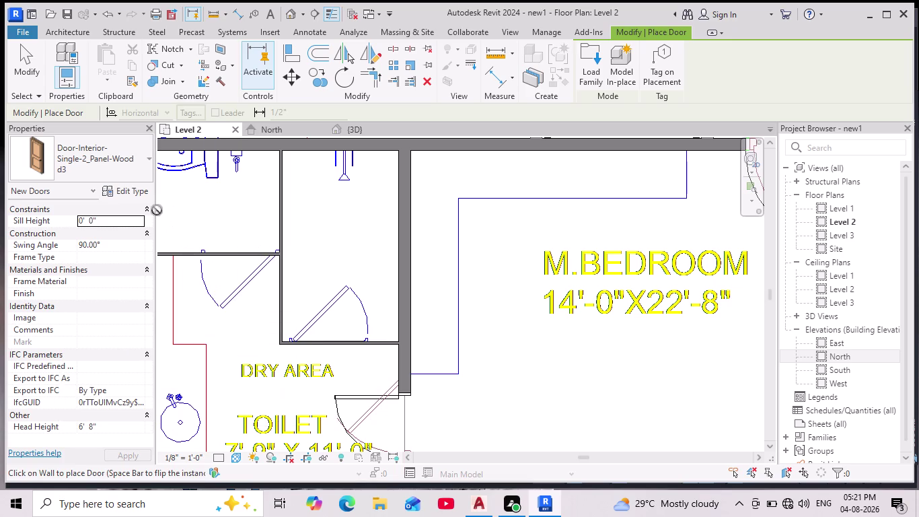
click(139, 191)
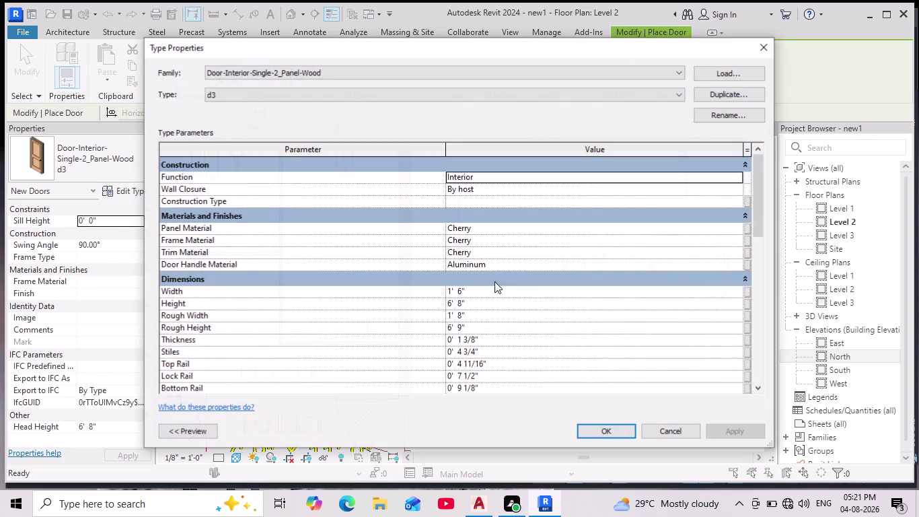
Change the d3 door width to 2' and confirm the type properties.
click(472, 289)
key(BackSpace)
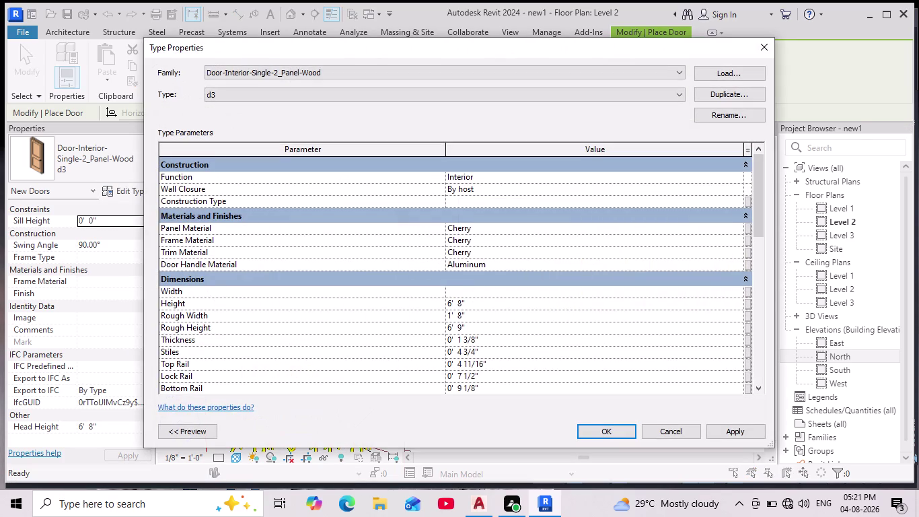
text(2')
key(Return)
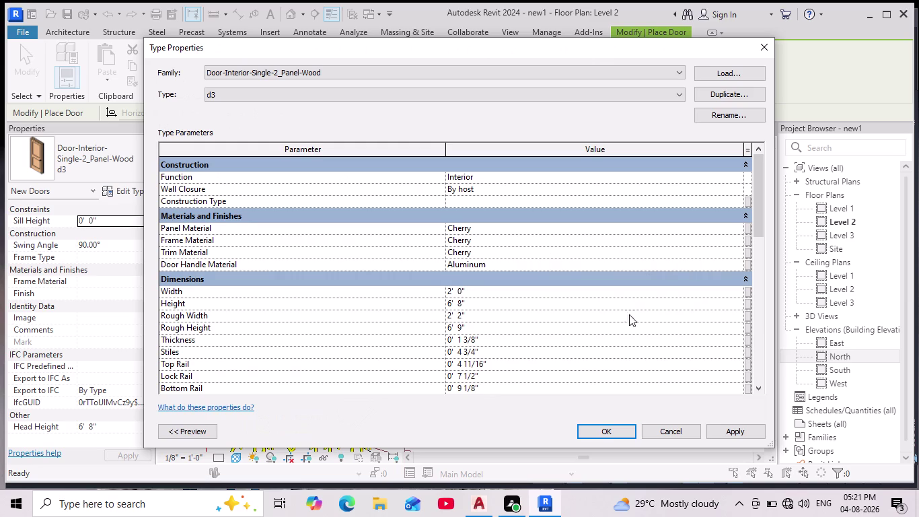
click(603, 430)
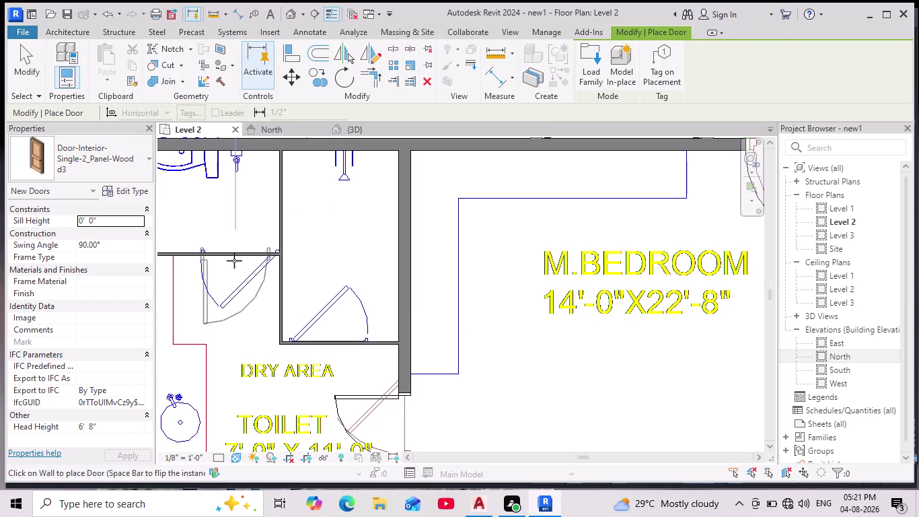
Place the 2' d3 door in the wall above the dry area and end door placement.
key(space)
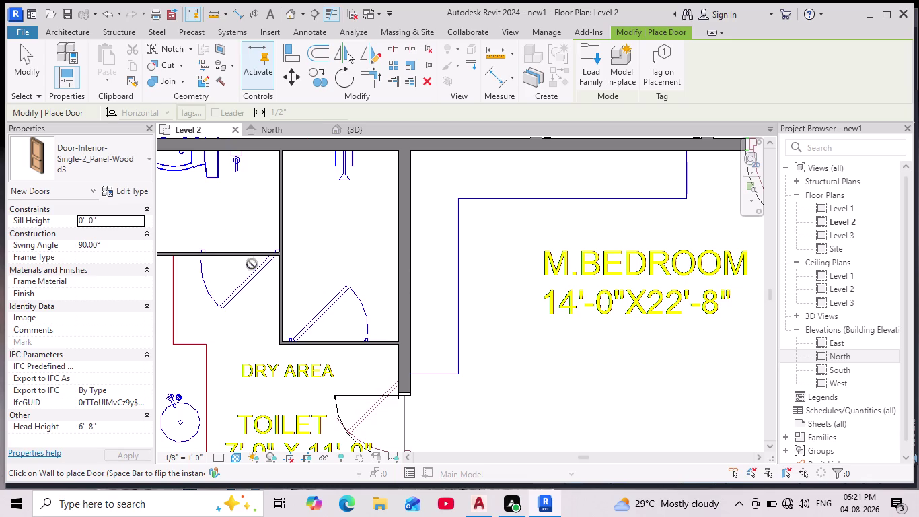
click(239, 256)
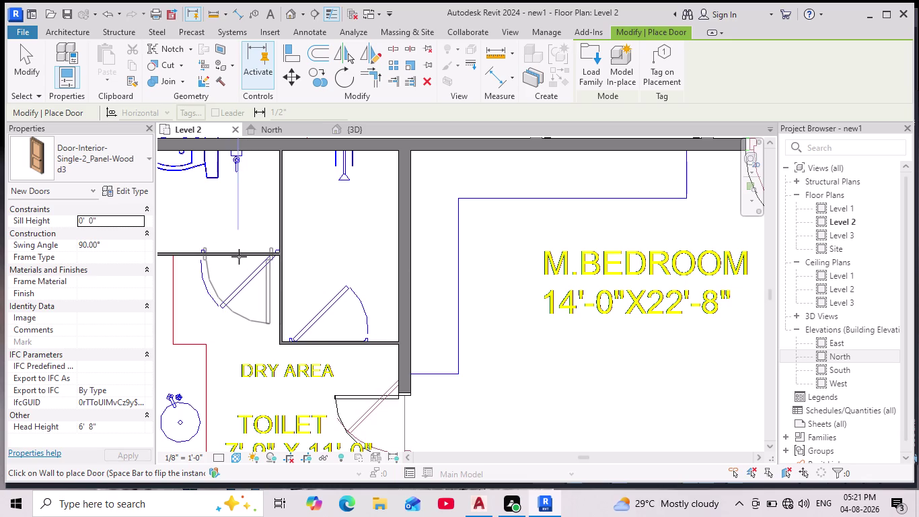
click(326, 339)
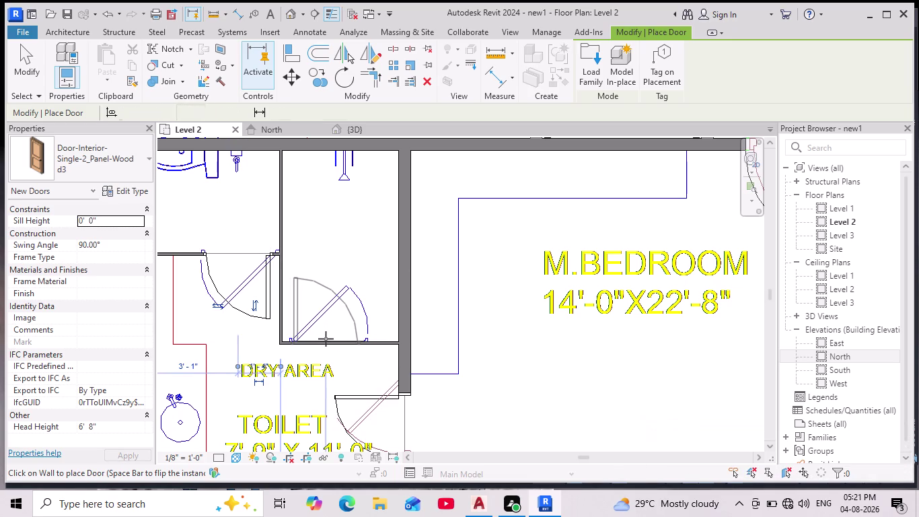
scroll(down, 3)
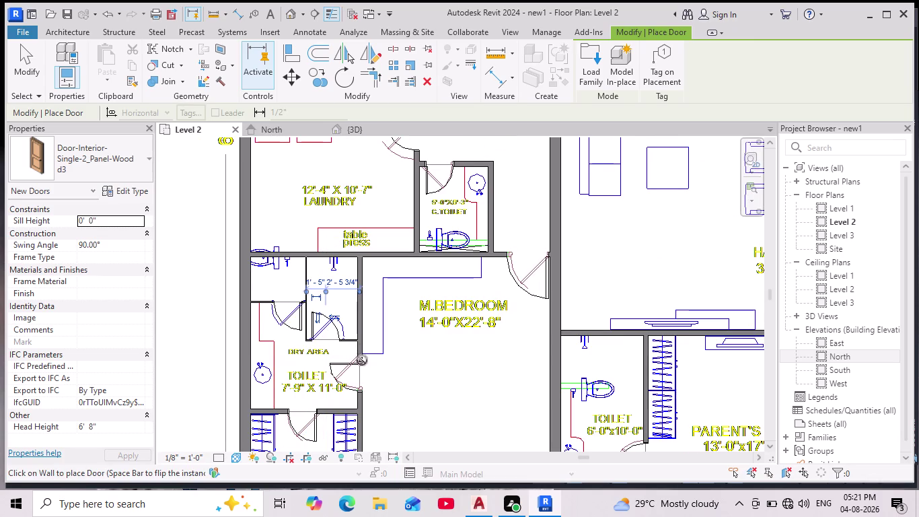
key(Escape)
key(Escape)
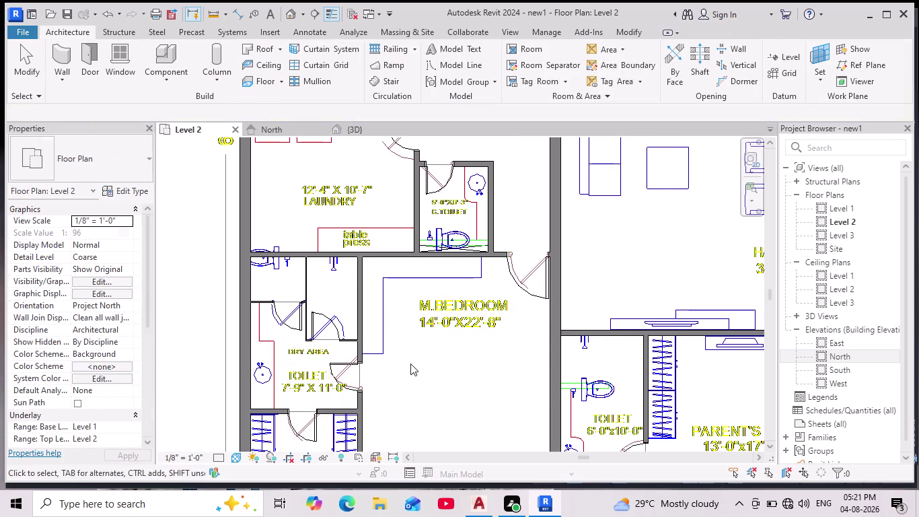
middle_drag(410, 364, 411, 337)
scroll(down, 3)
middle_drag(449, 349, 416, 322)
scroll(down, 3)
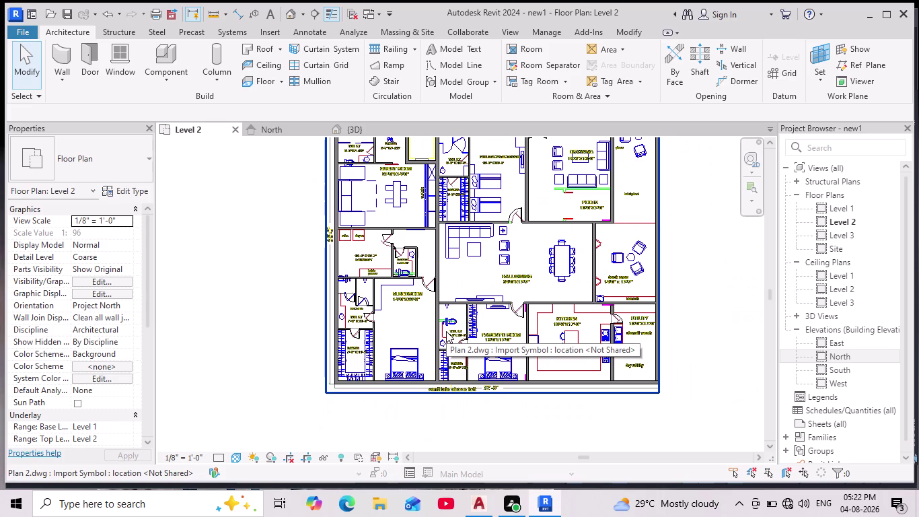
scroll(up, 3)
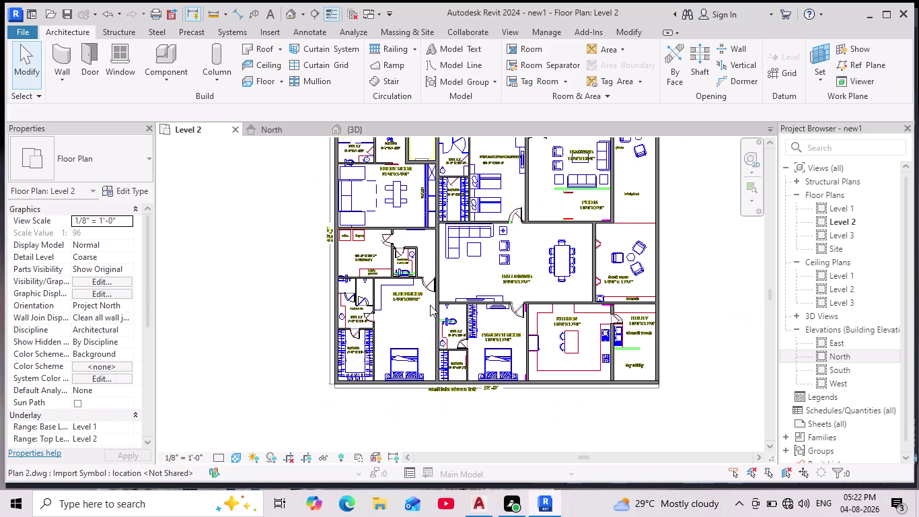
scroll(up, 3)
scroll(up, 3)
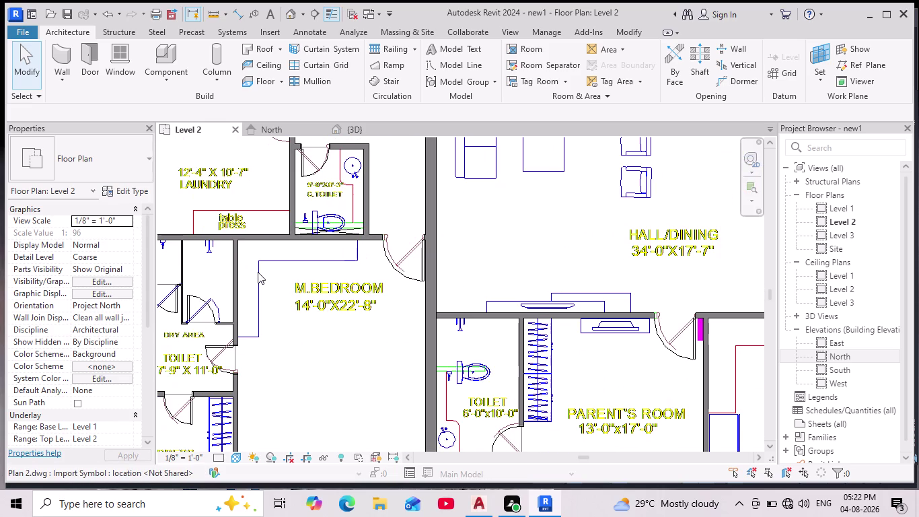
scroll(down, 3)
scroll(down, 3)
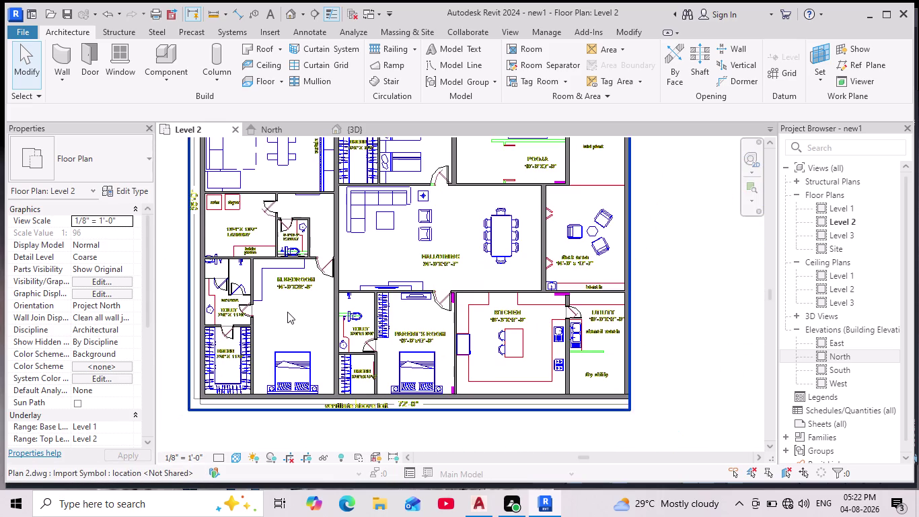
scroll(up, 3)
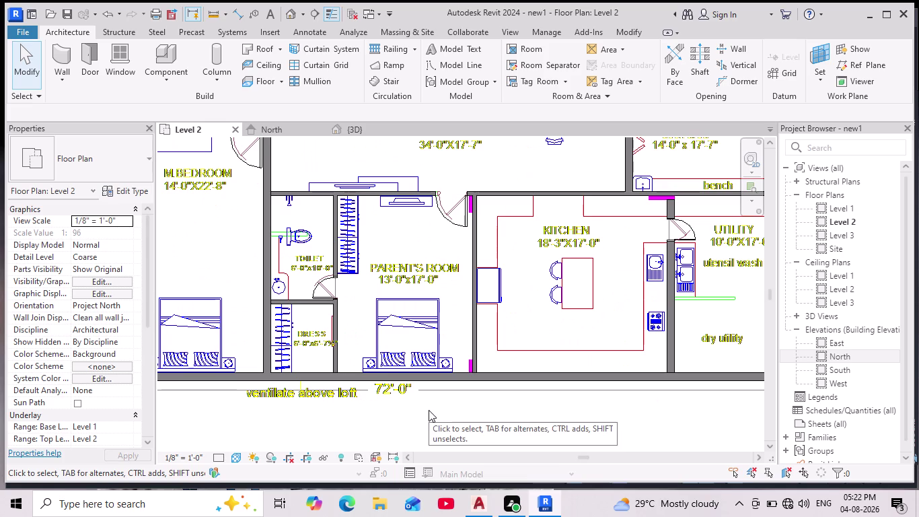
scroll(down, 3)
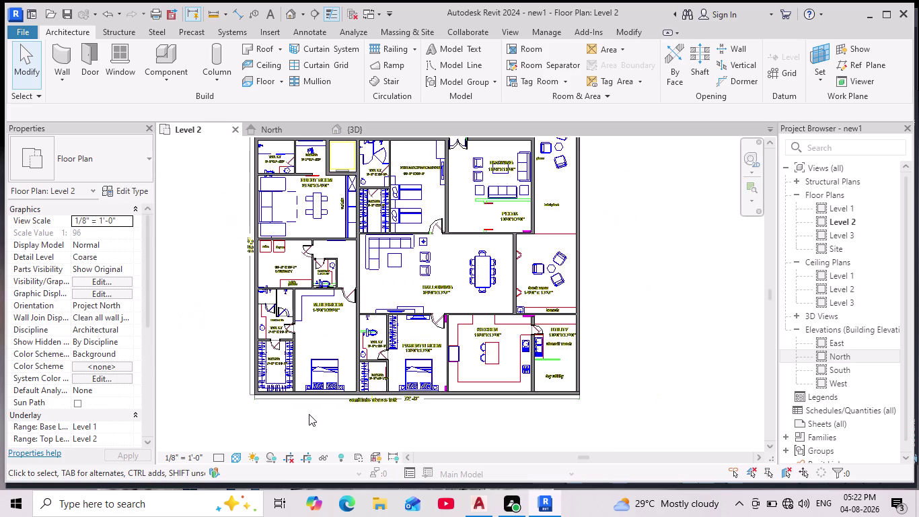
scroll(up, 3)
scroll(up, 3)
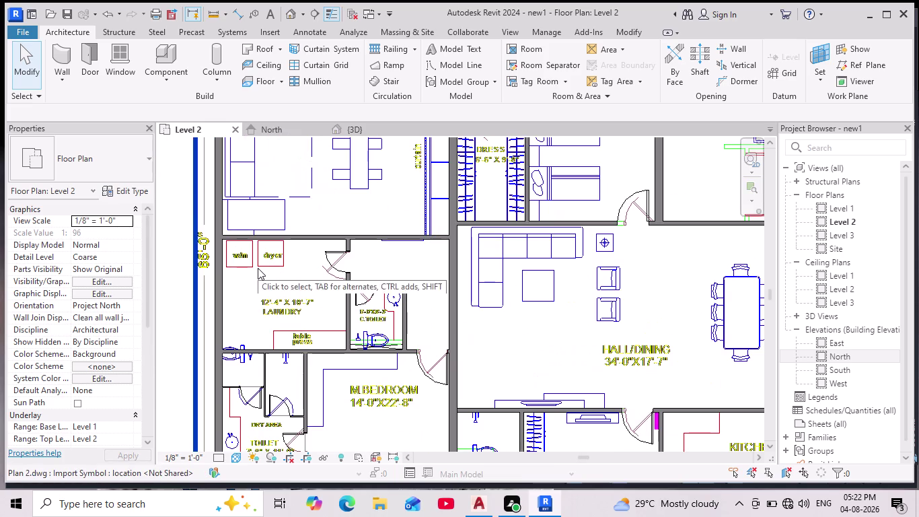
scroll(down, 3)
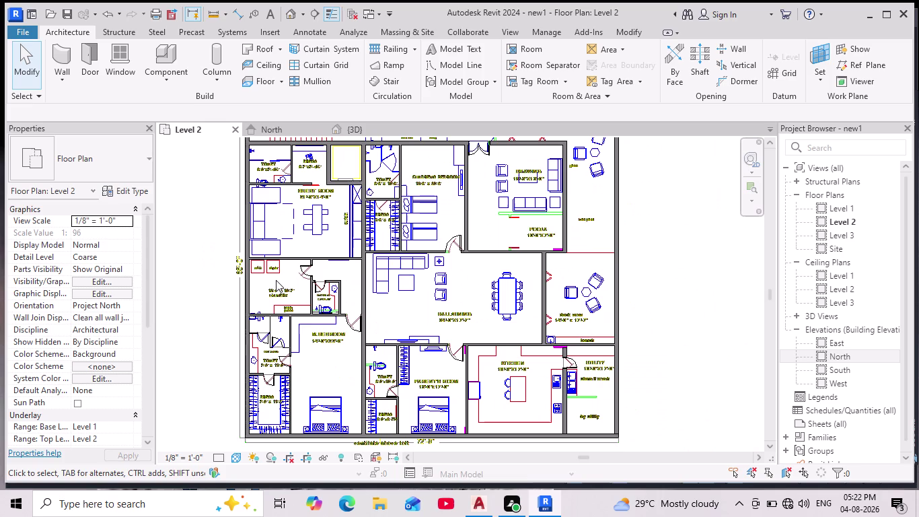
click(121, 55)
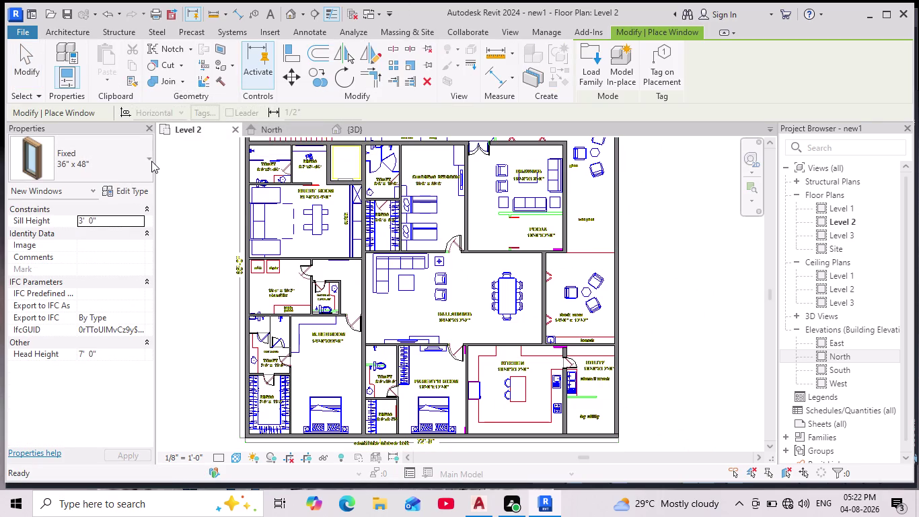
Open the type properties of the Fixed 36" x 48" window.
click(138, 193)
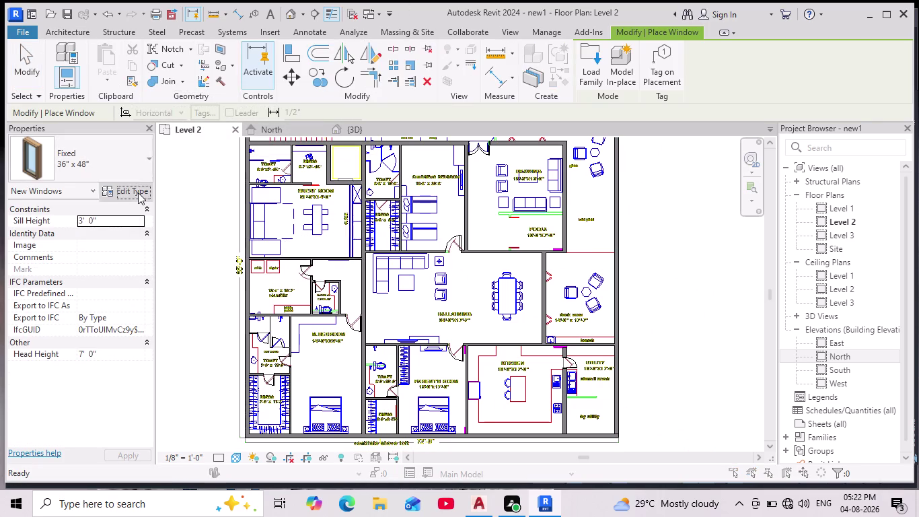
click(734, 71)
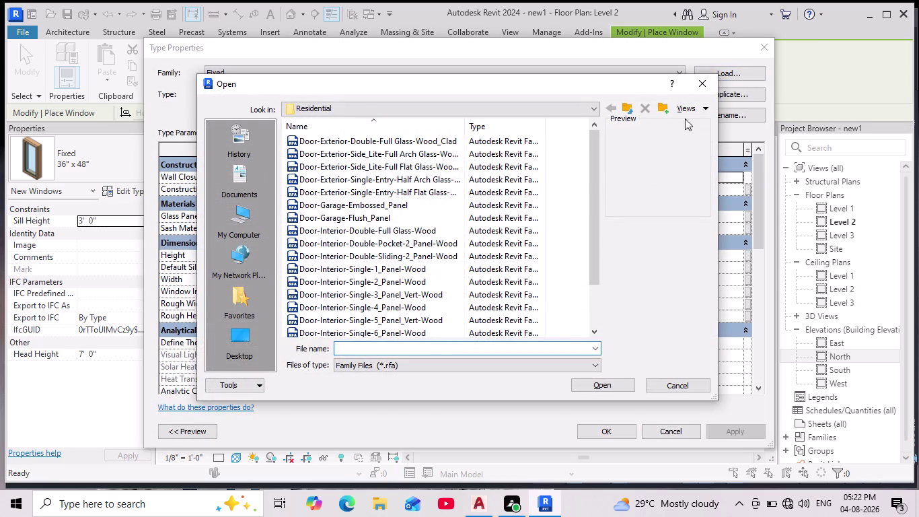
Create a new folder inside the Residential library folder.
click(615, 108)
click(615, 108)
click(644, 106)
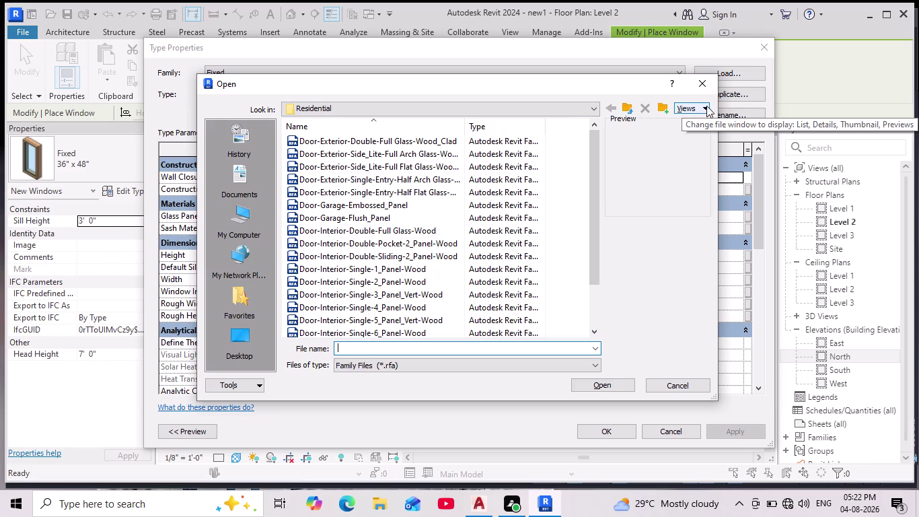
click(667, 107)
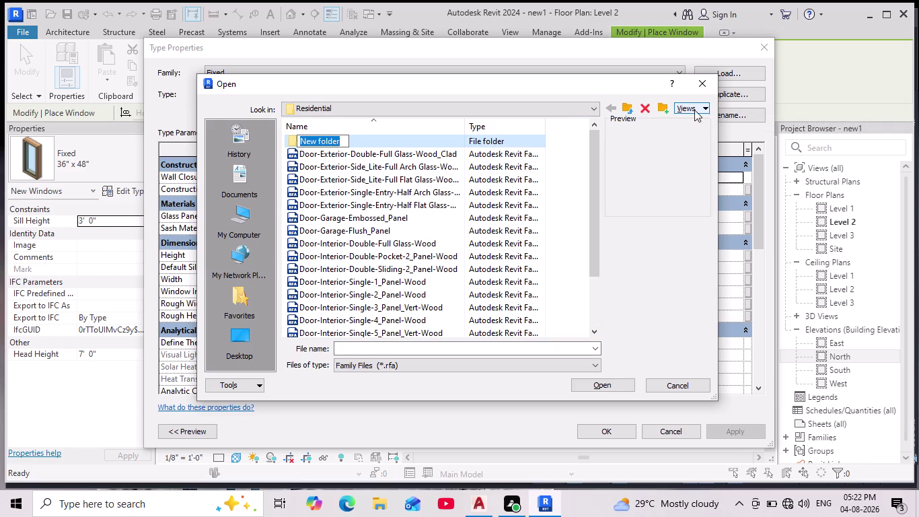
click(712, 84)
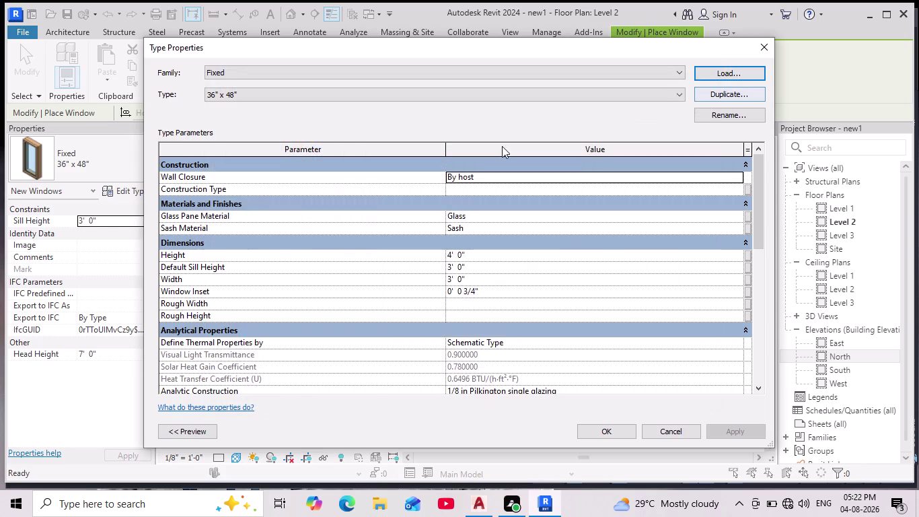
click(714, 70)
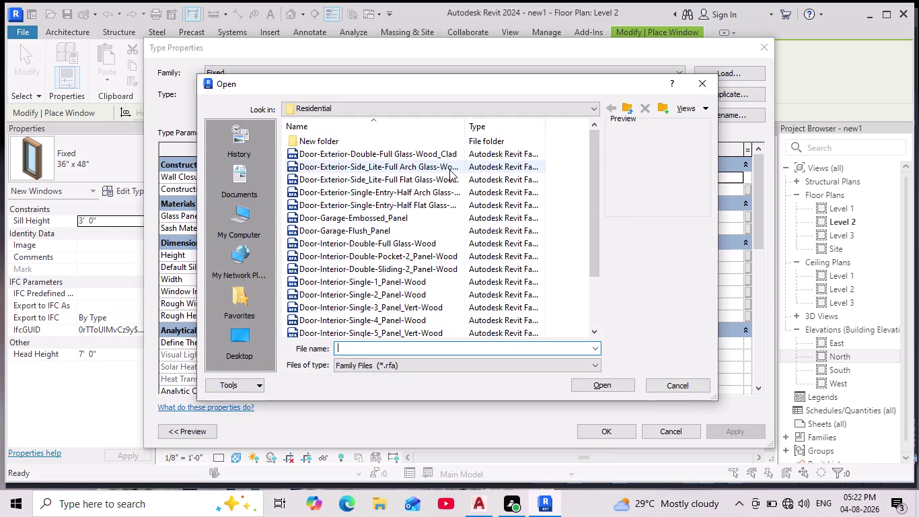
Show the family files as thumbnails and move up to the US library folder.
click(702, 107)
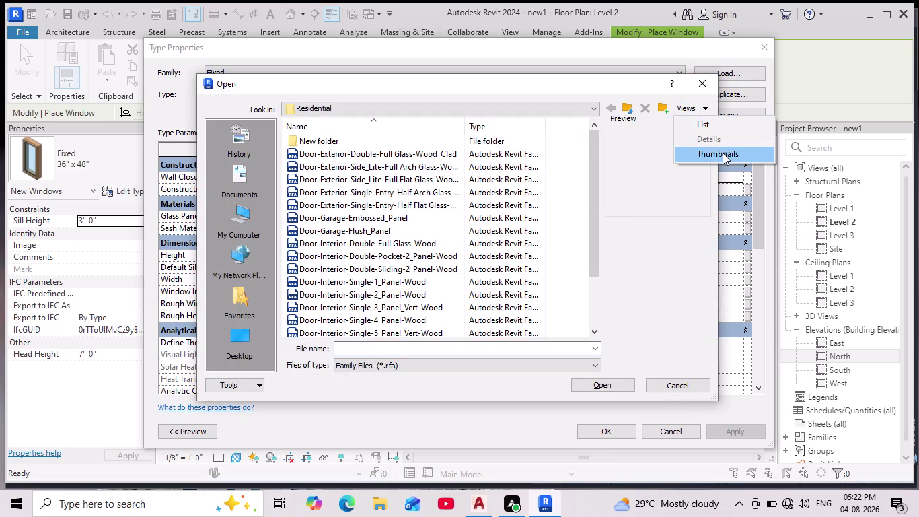
click(723, 158)
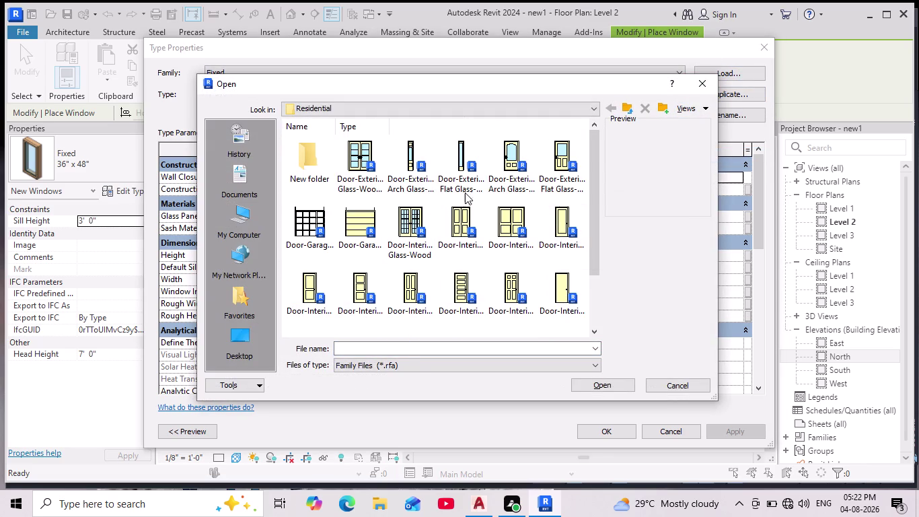
click(594, 107)
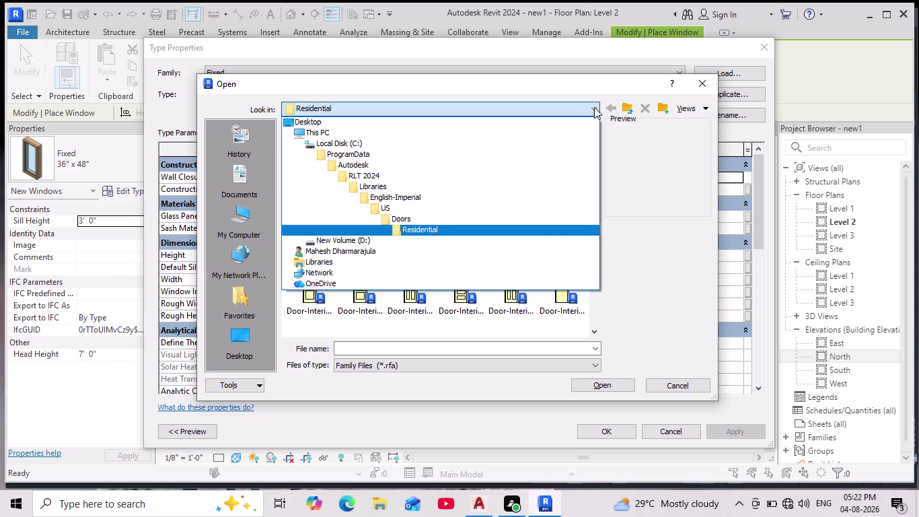
click(468, 212)
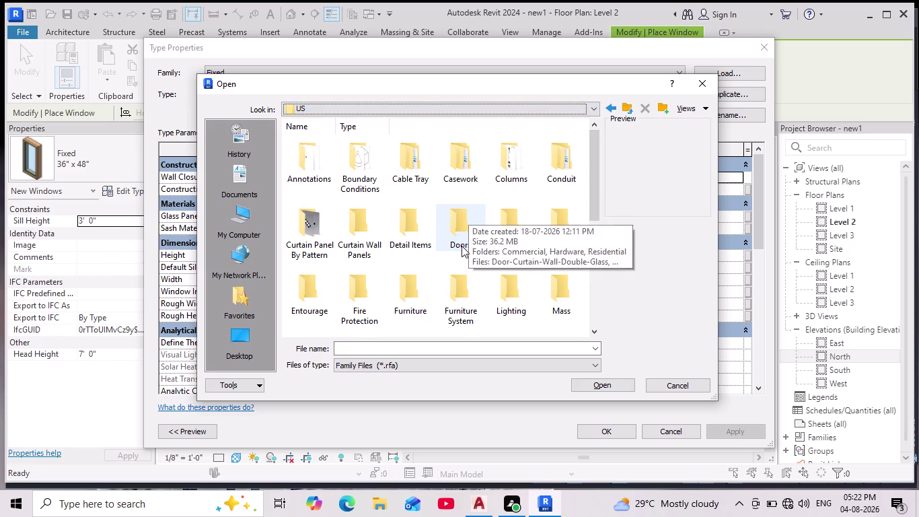
scroll(down, 3)
Browse the Windows family thumbnails and pick Window-Casement-Single_Left.rfa.
double_click(556, 303)
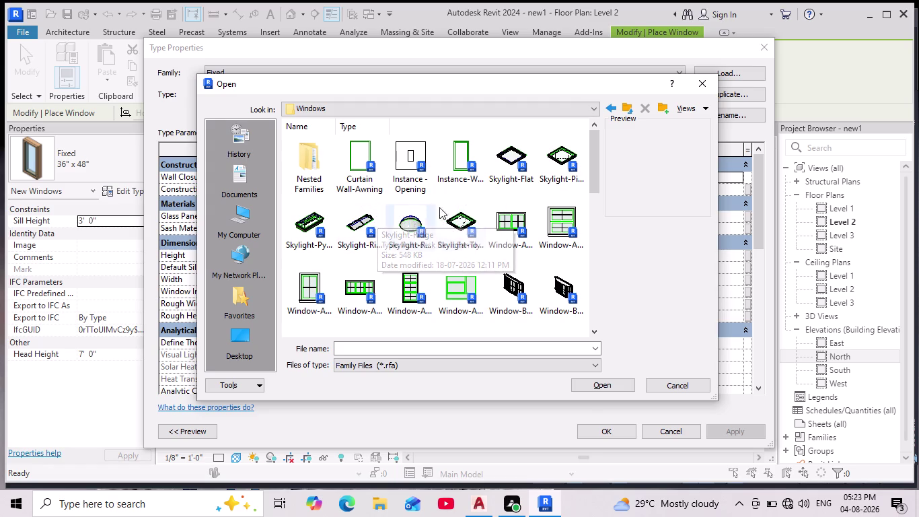
scroll(down, 3)
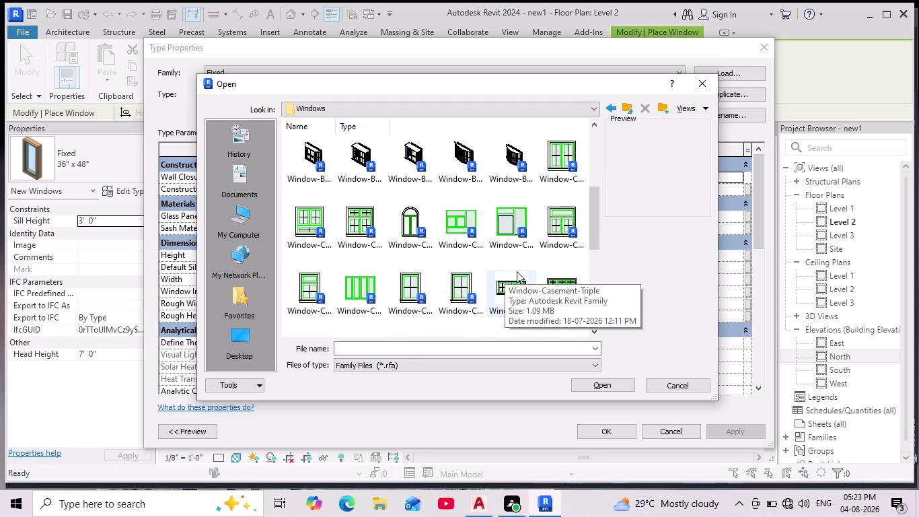
scroll(down, 3)
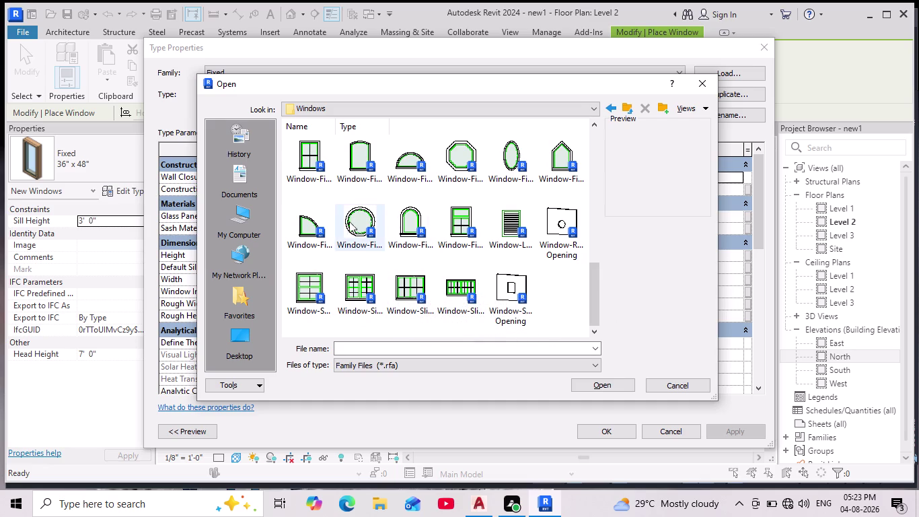
scroll(up, 3)
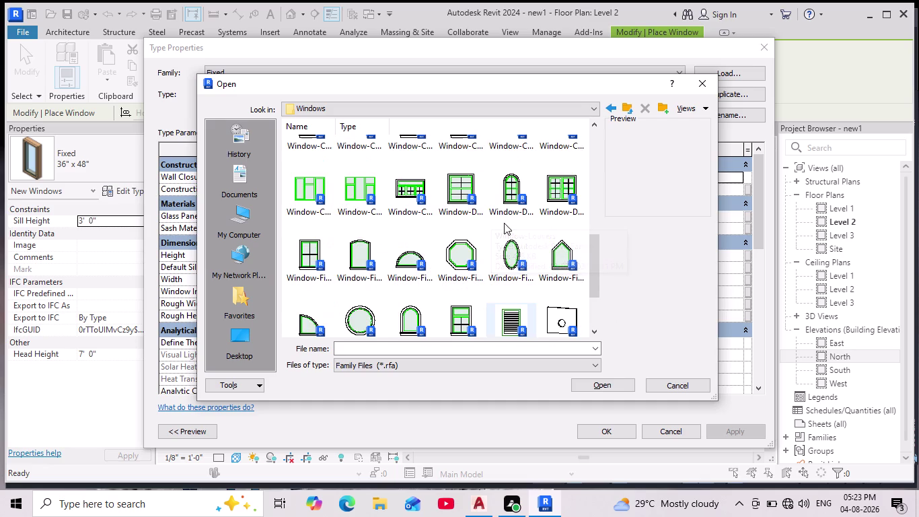
scroll(up, 3)
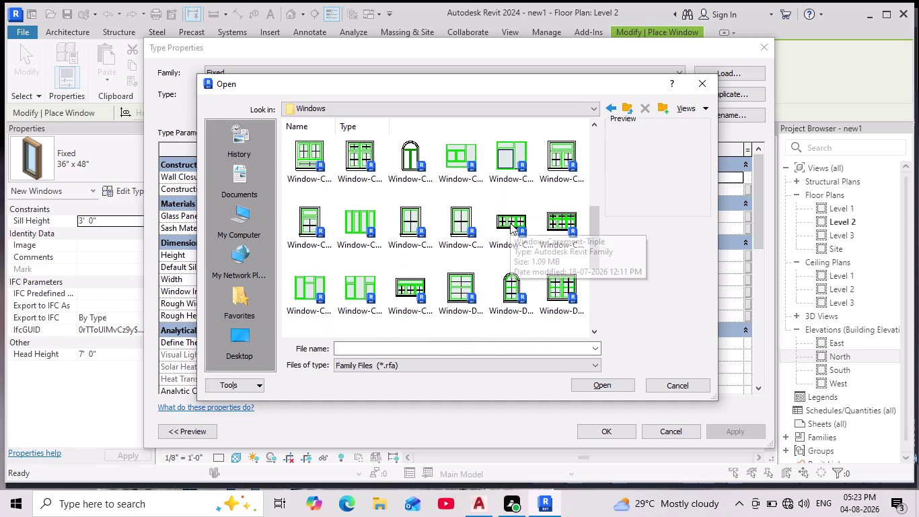
scroll(up, 3)
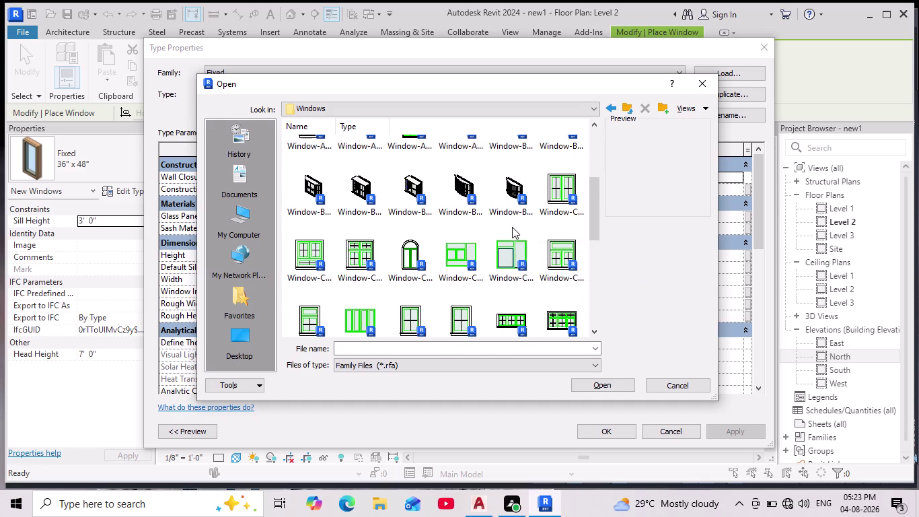
scroll(up, 3)
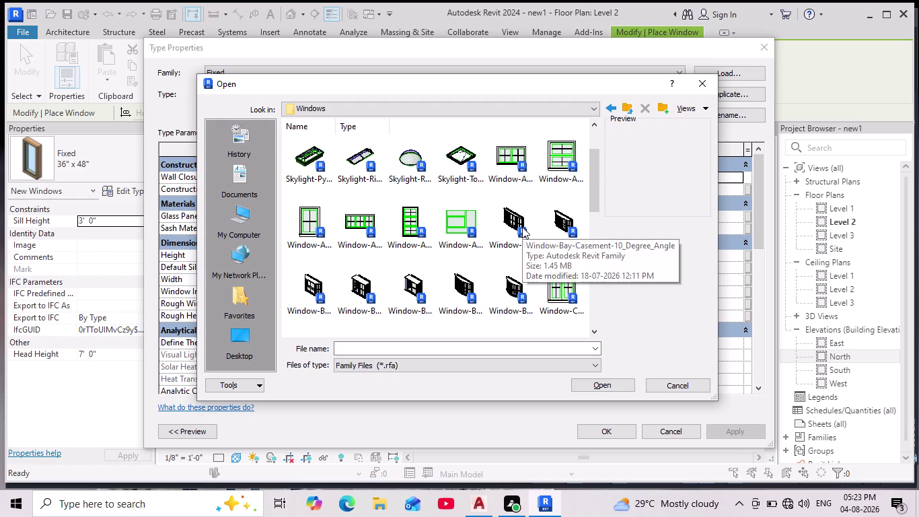
scroll(up, 3)
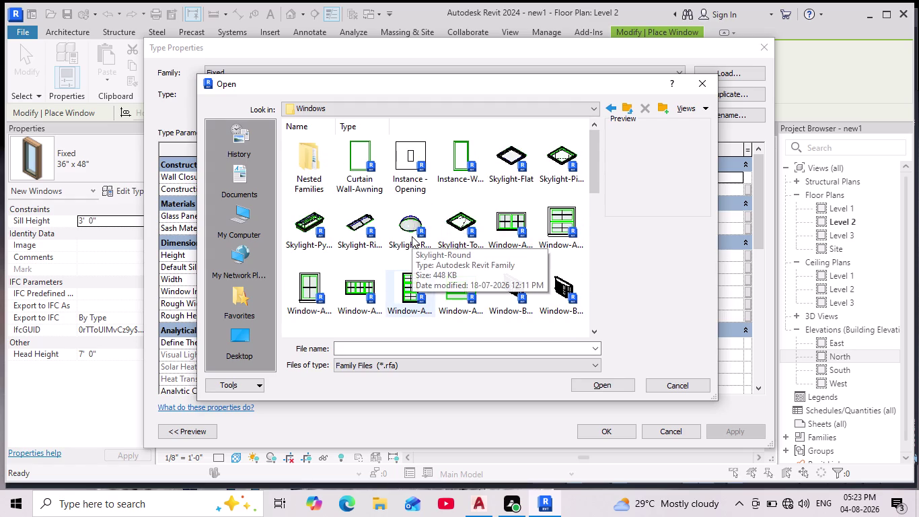
scroll(down, 3)
scroll(down, 3)
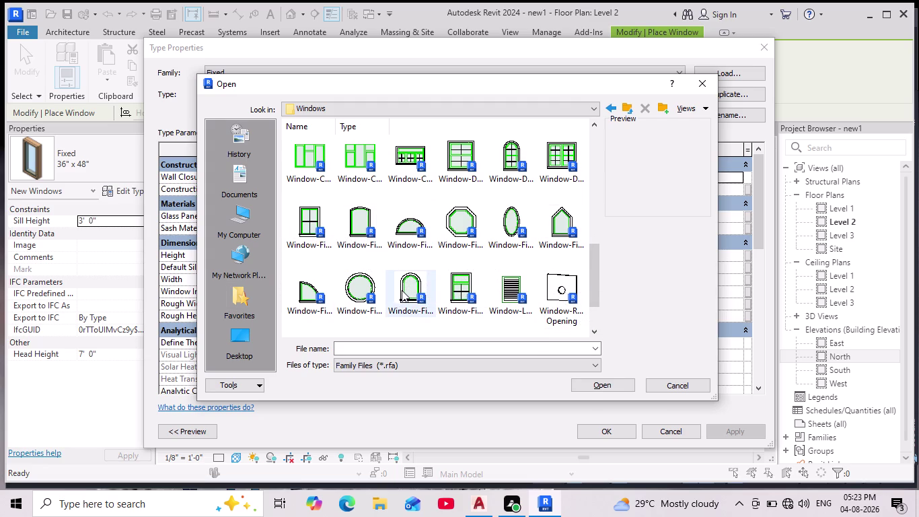
scroll(up, 3)
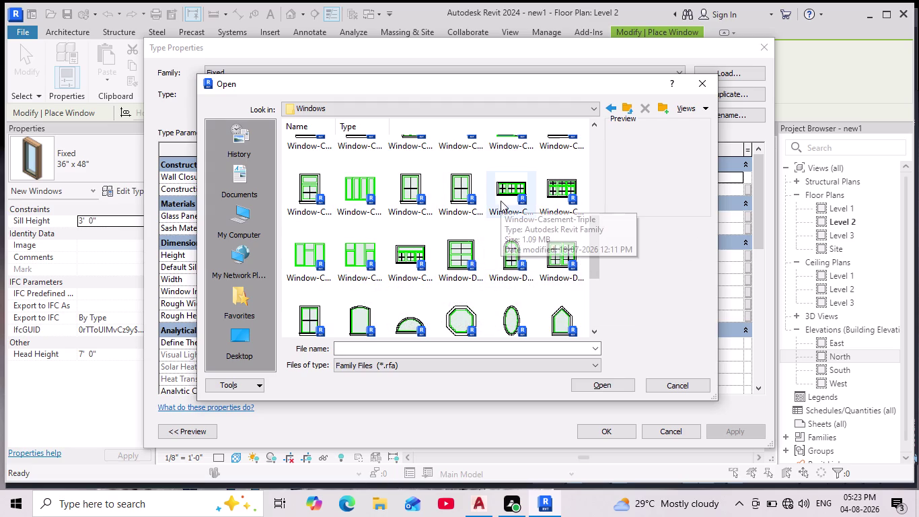
scroll(up, 3)
scroll(down, 3)
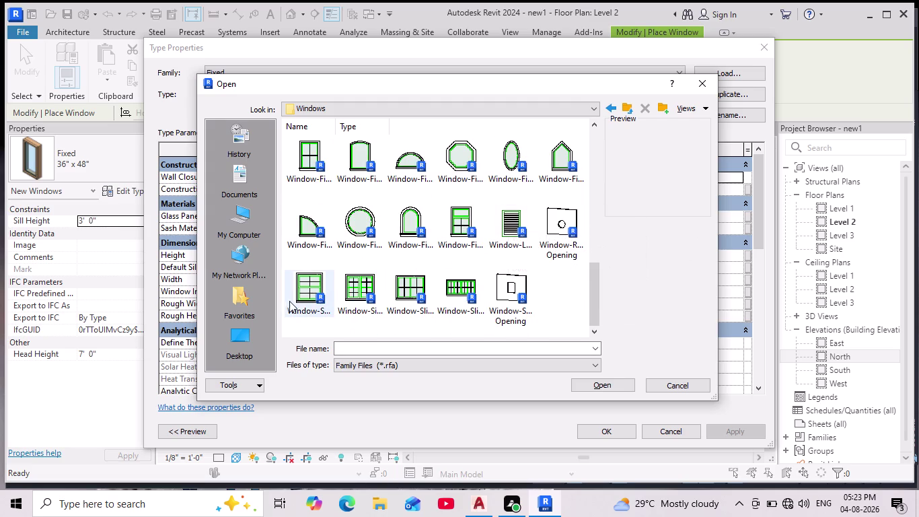
scroll(up, 3)
scroll(up, 3)
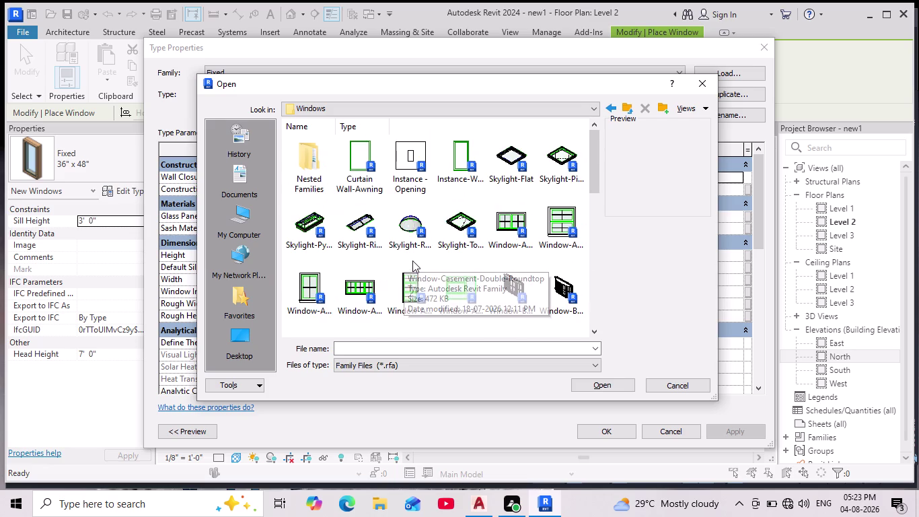
scroll(down, 3)
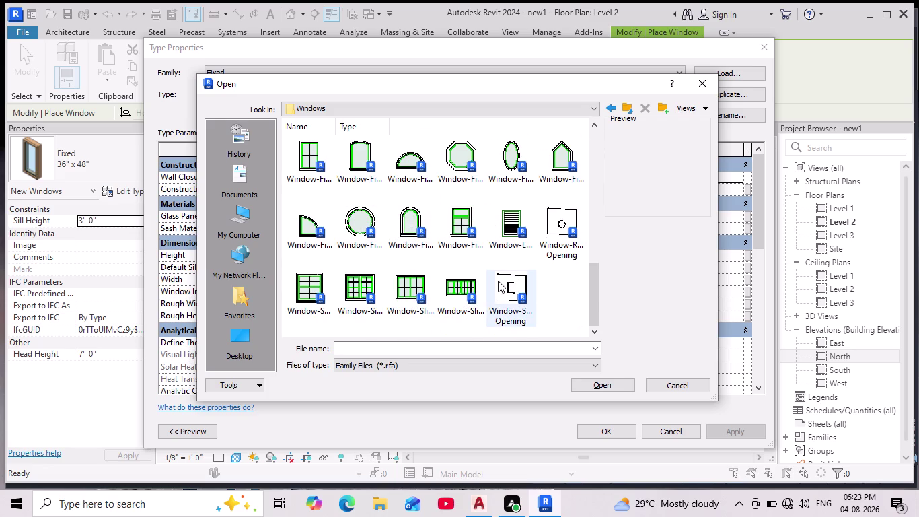
scroll(up, 3)
scroll(up, 3)
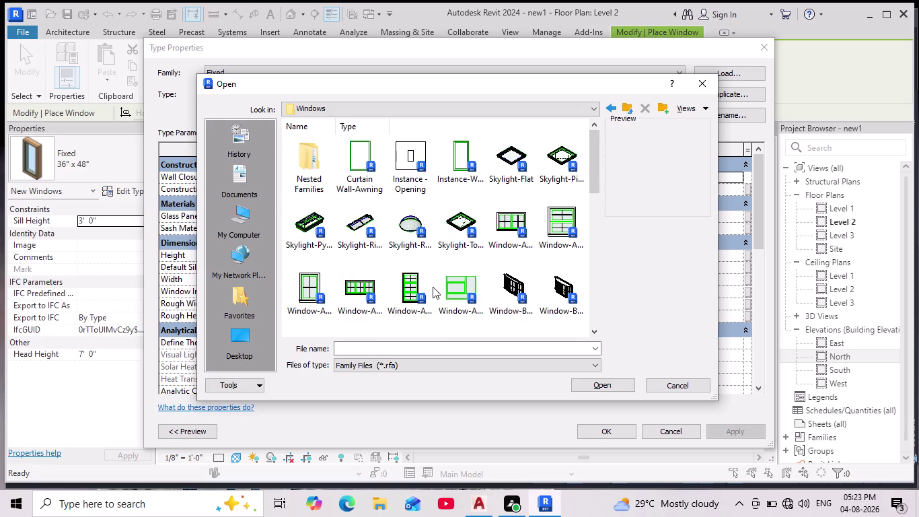
scroll(up, 3)
scroll(down, 3)
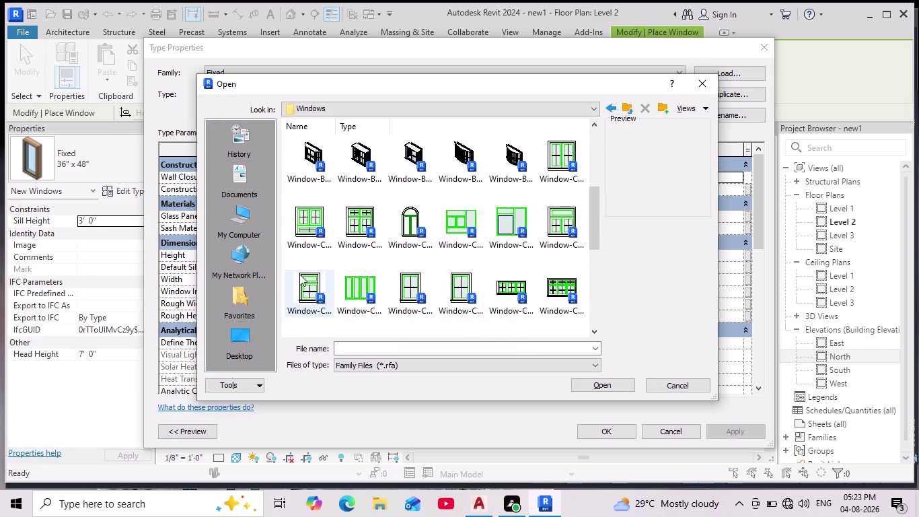
click(409, 290)
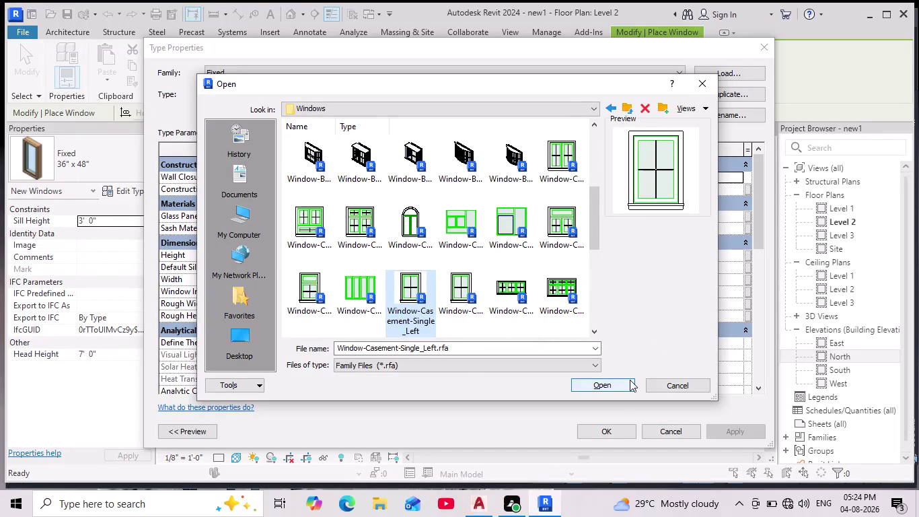
Load Window-Casement-Single_Left.rfa and accept its 24" x 36" type for placement.
click(608, 387)
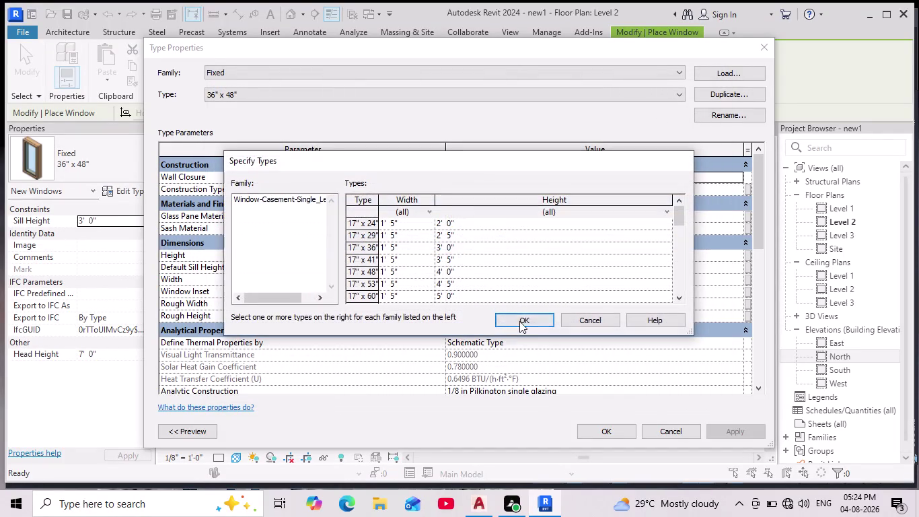
click(519, 319)
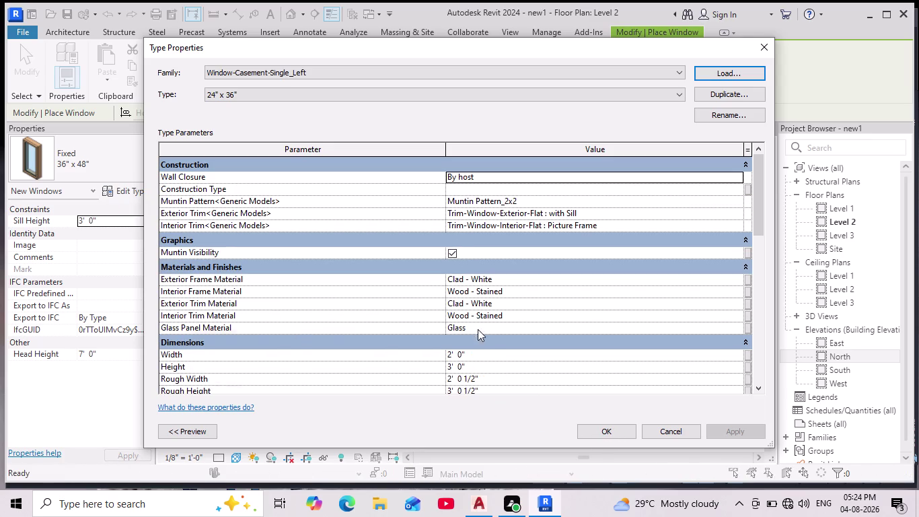
click(600, 429)
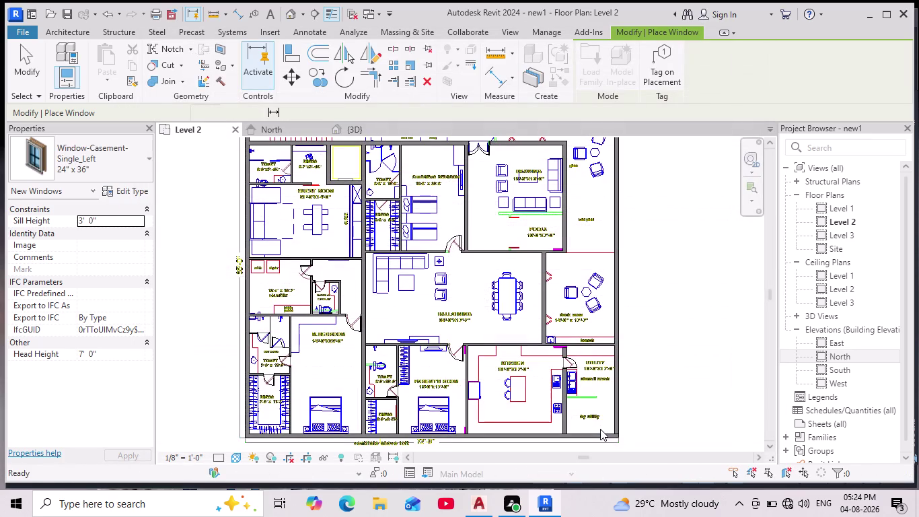
Pan the Level 2 plan to centre it, then bring up the AutoCAD floor plan.
scroll(up, 3)
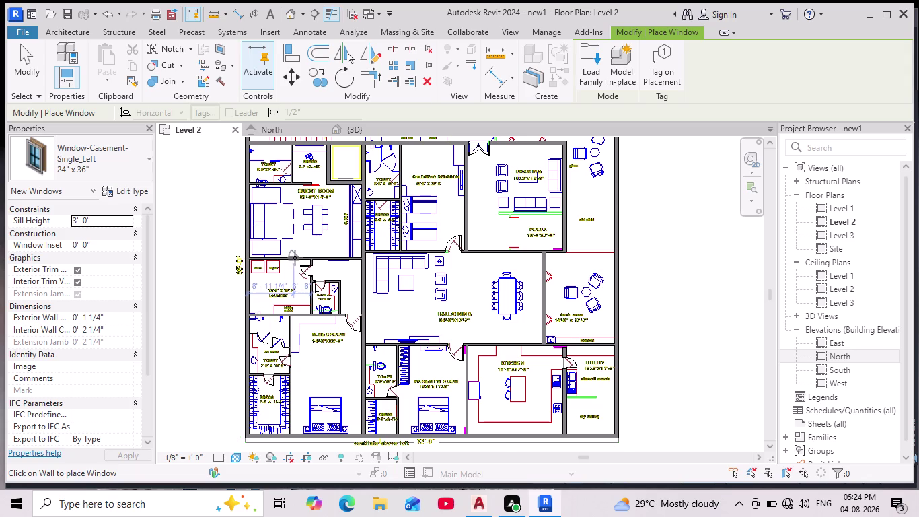
scroll(down, 3)
middle_drag(374, 358, 391, 283)
scroll(down, 3)
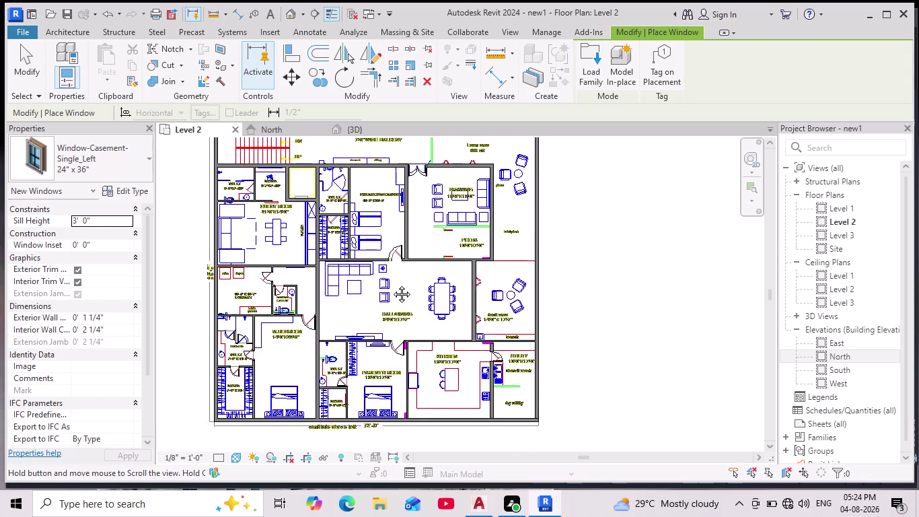
middle_drag(391, 284, 390, 284)
scroll(up, 3)
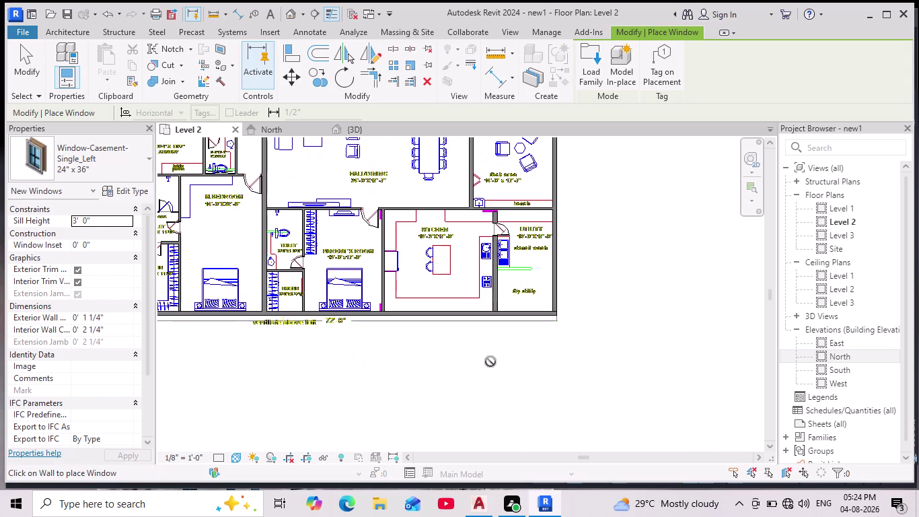
middle_drag(485, 343, 476, 398)
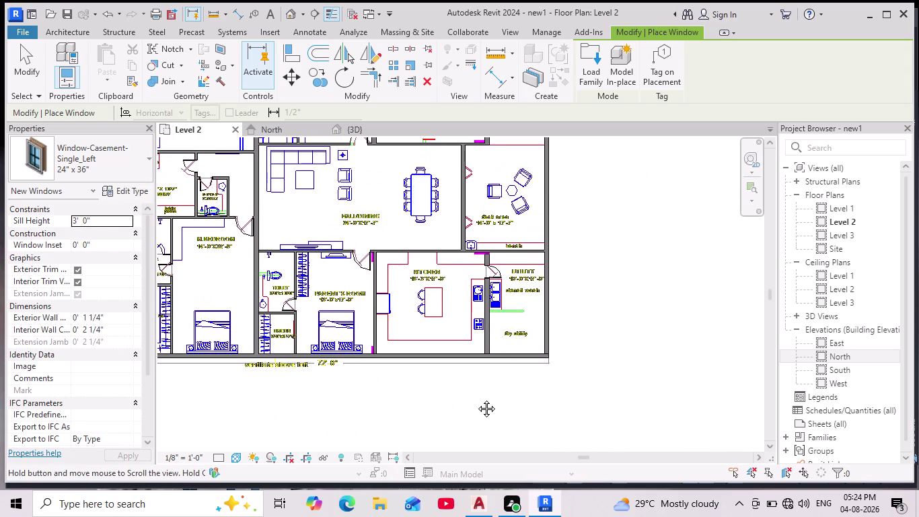
middle_drag(476, 398, 509, 399)
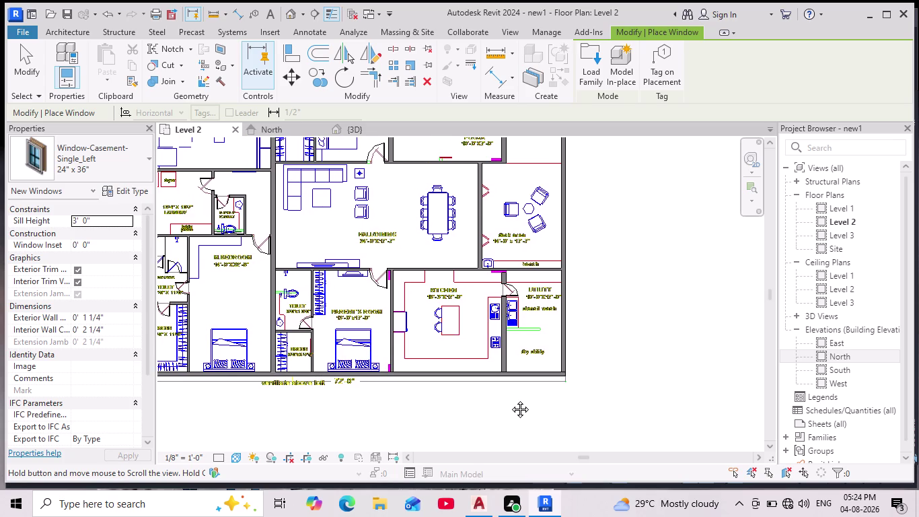
middle_drag(508, 400, 521, 398)
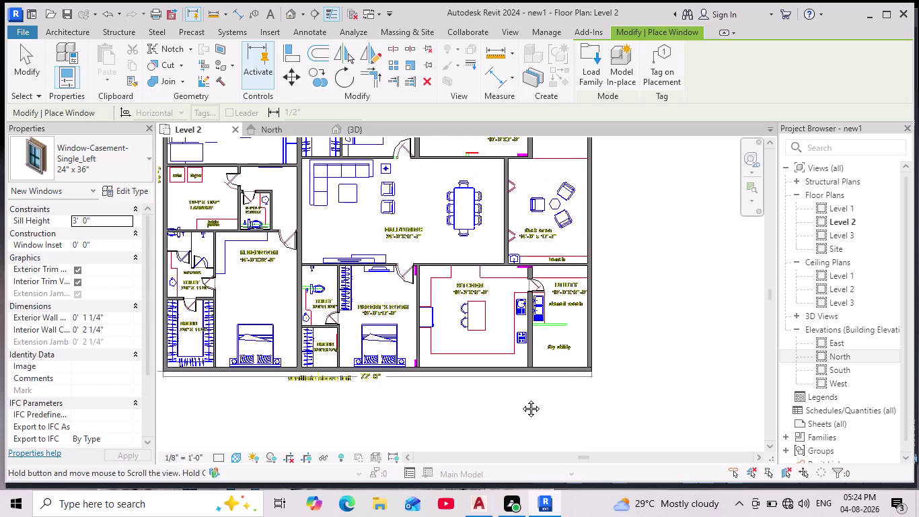
middle_drag(521, 398, 588, 397)
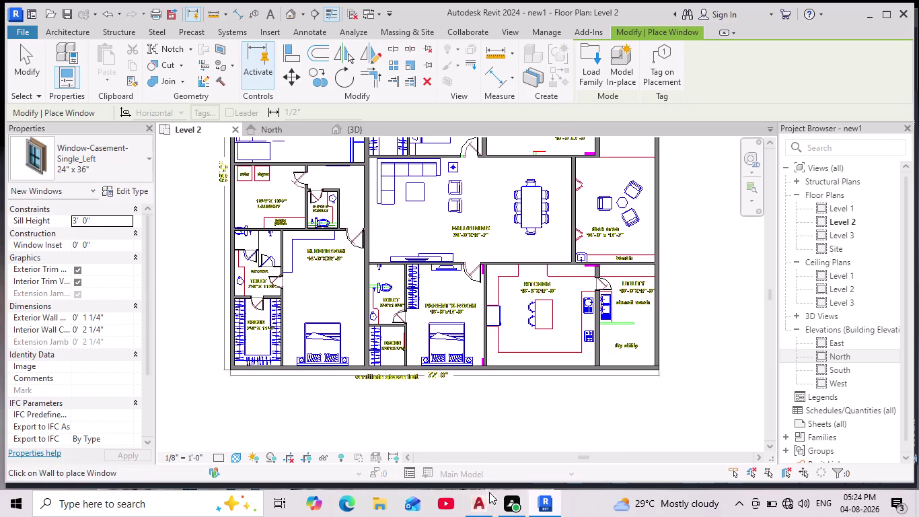
click(481, 504)
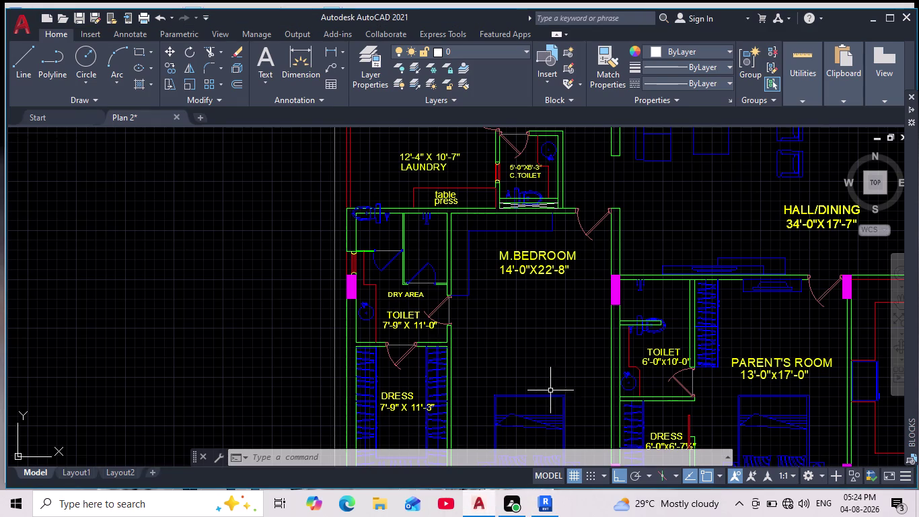
Check the bottom-wall window openings in the AutoCAD plan, then return to Revit.
scroll(down, 3)
middle_drag(554, 387, 522, 329)
scroll(up, 3)
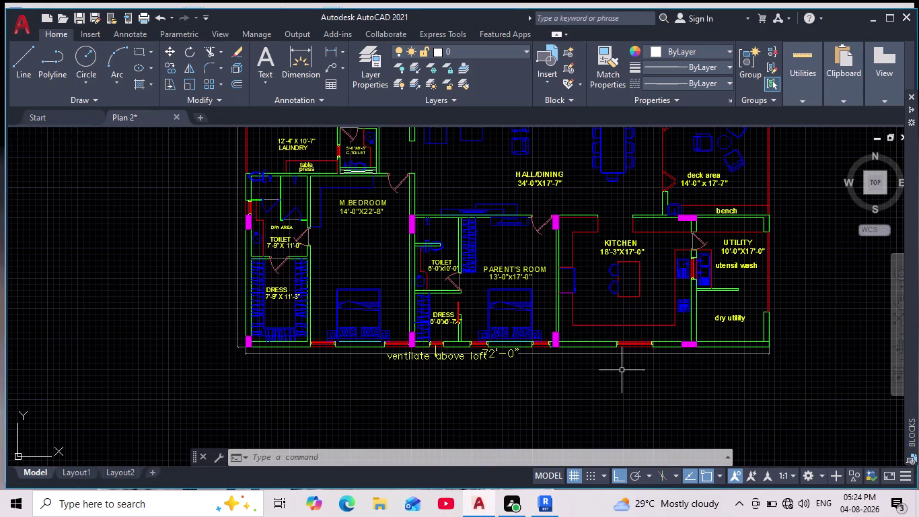
scroll(up, 3)
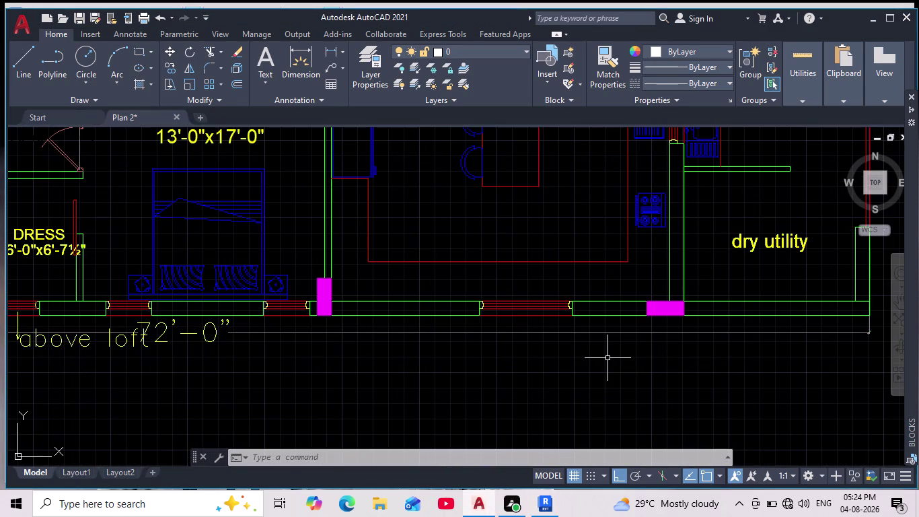
scroll(down, 3)
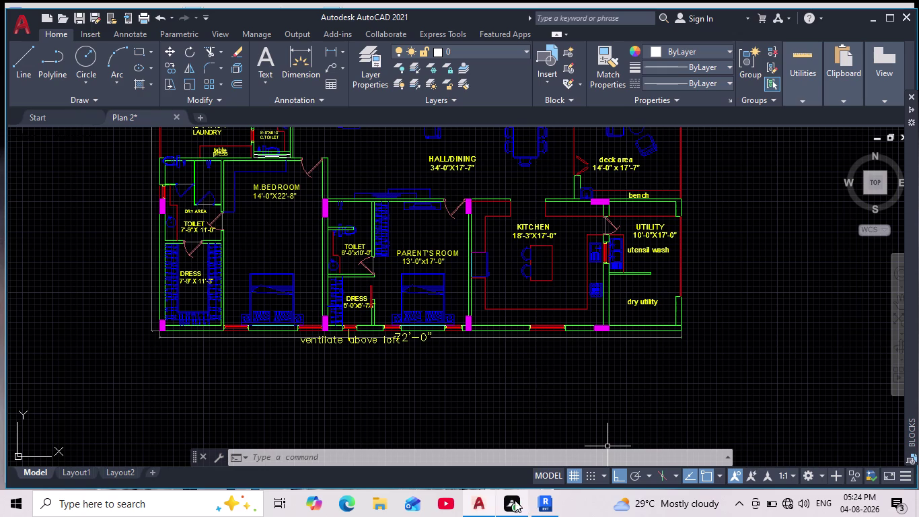
click(551, 504)
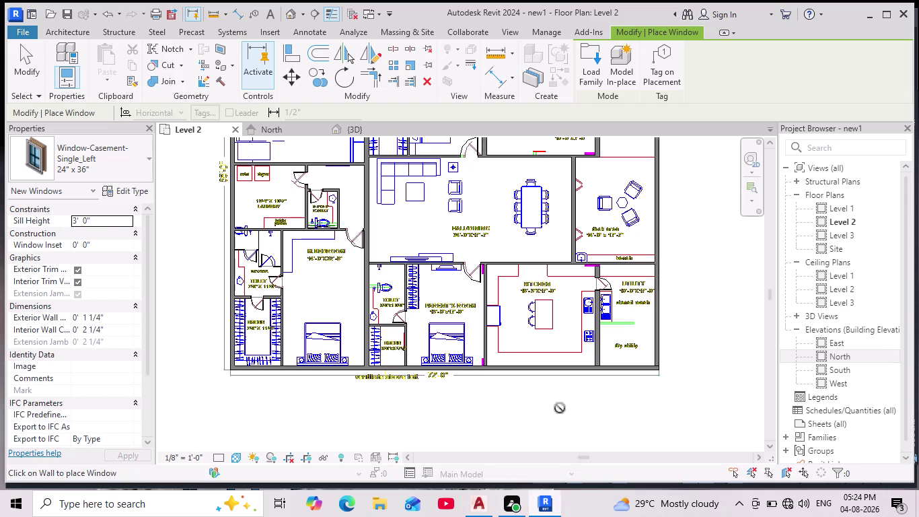
Place a 24" x 36" casement window in the kitchen's south wall and open the 3D view.
scroll(up, 3)
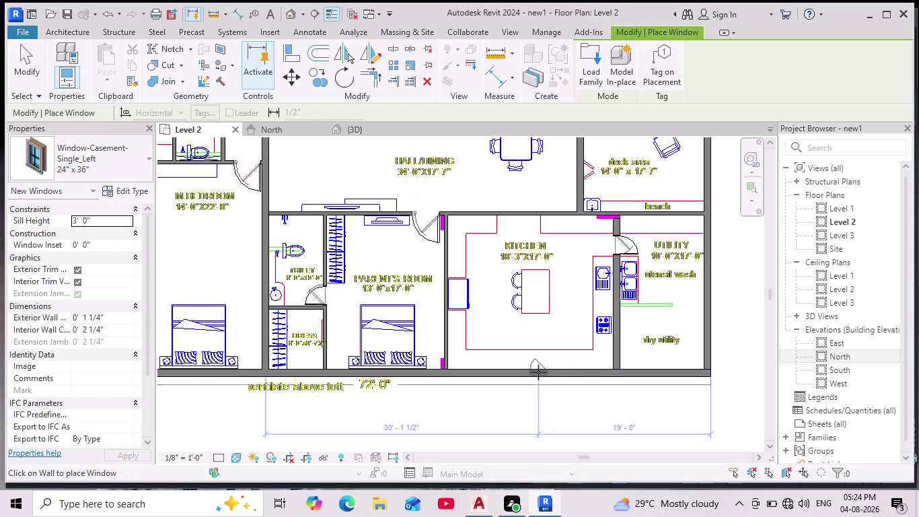
click(538, 373)
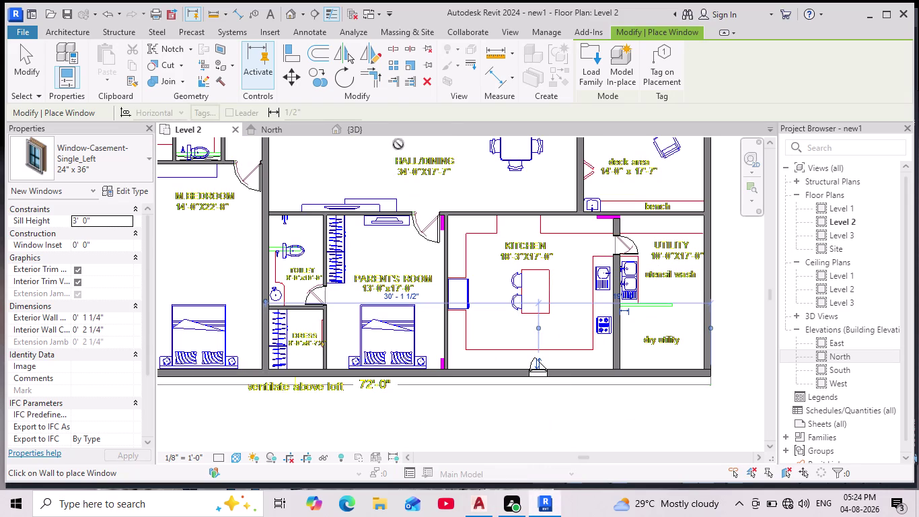
click(358, 131)
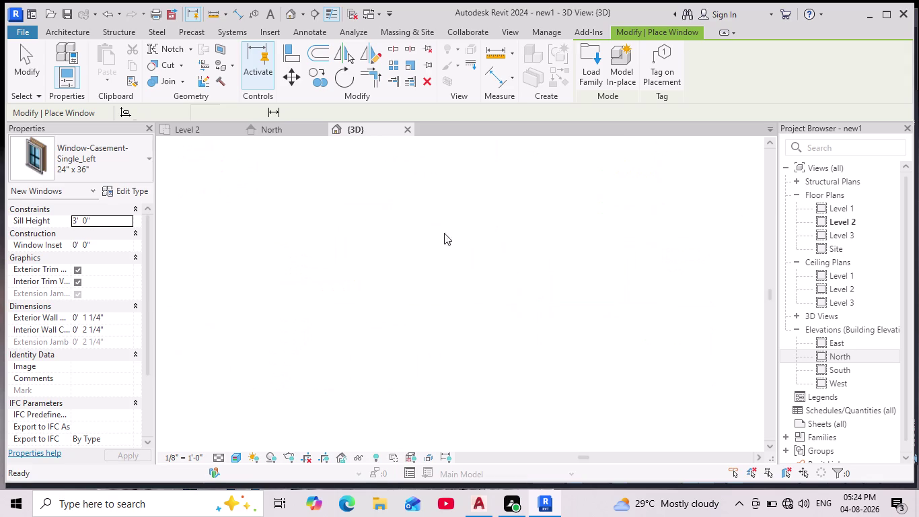
Orbit and zoom the 3D view to the new casement window on the outer wall.
scroll(down, 3)
middle_drag(503, 279, 501, 265)
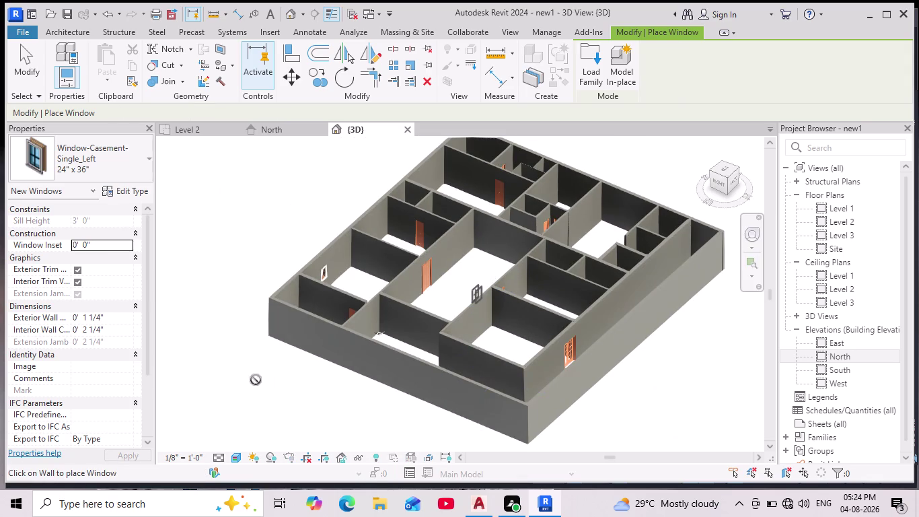
middle_drag(273, 373, 428, 374)
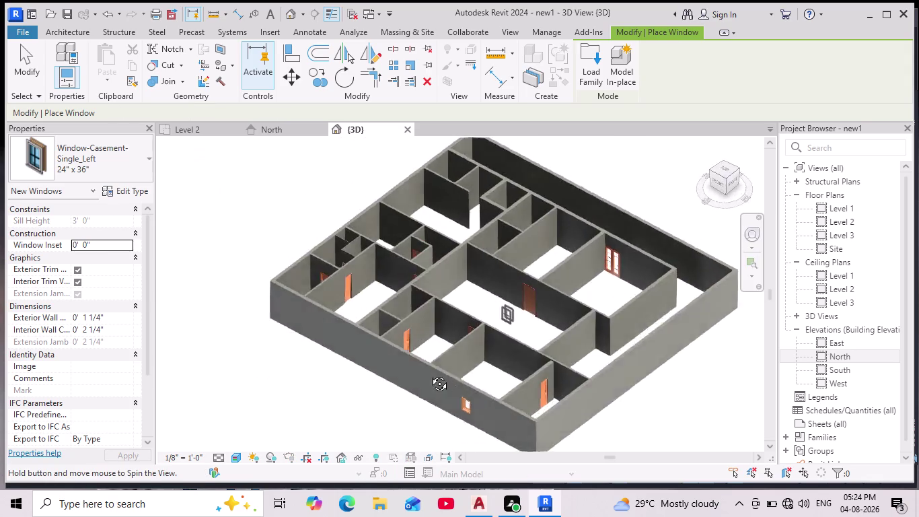
middle_drag(429, 374, 468, 331)
scroll(up, 3)
scroll(up, 3)
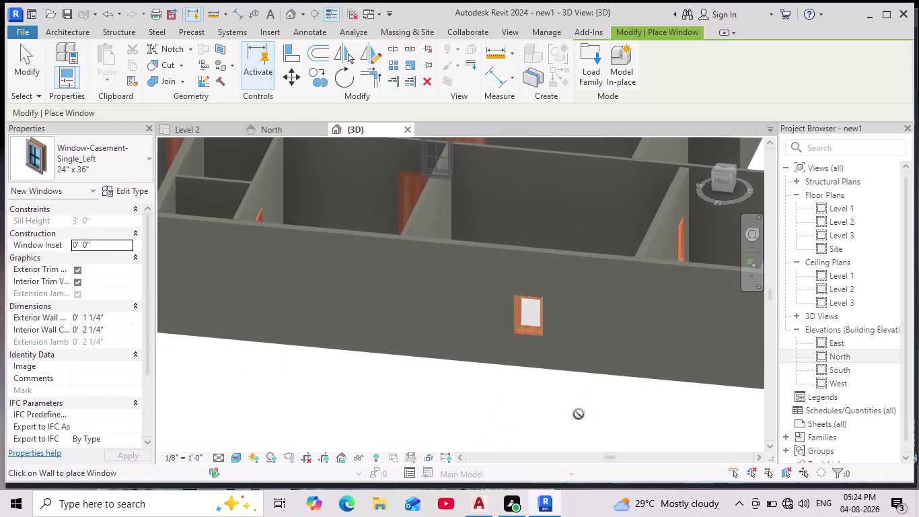
scroll(up, 3)
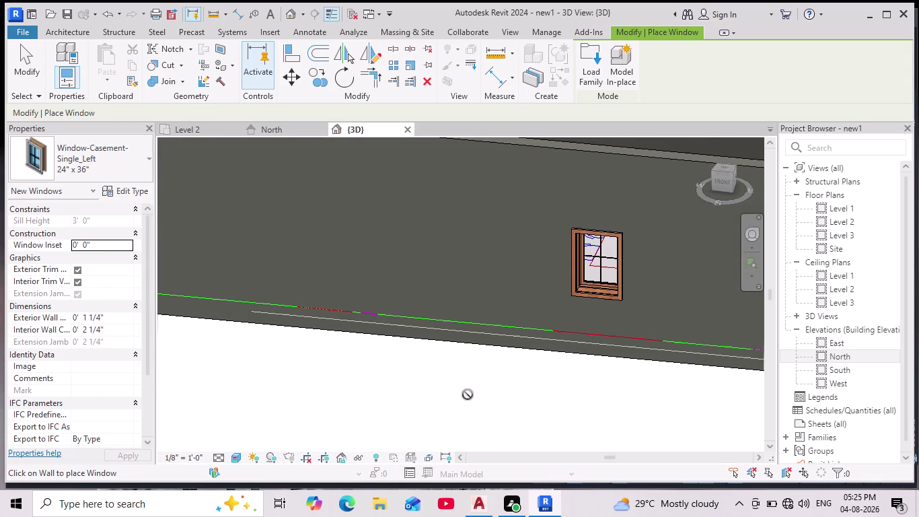
scroll(down, 3)
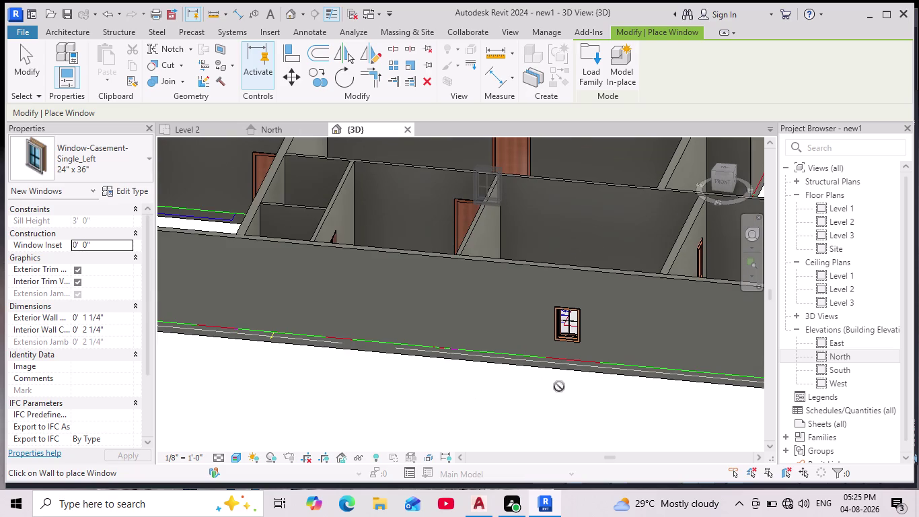
middle_drag(636, 380, 587, 382)
Orbit back to an overall 3D view, then bring up the AutoCAD plan.
scroll(down, 3)
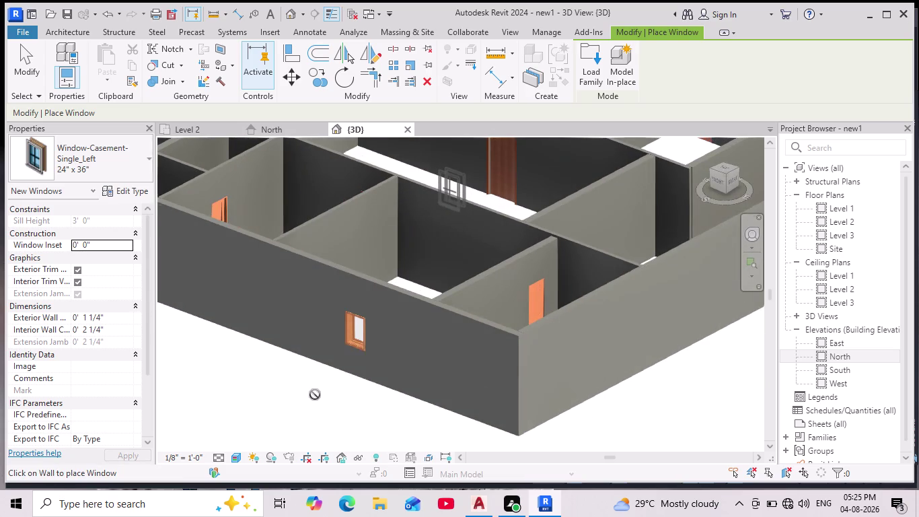
scroll(up, 3)
scroll(down, 3)
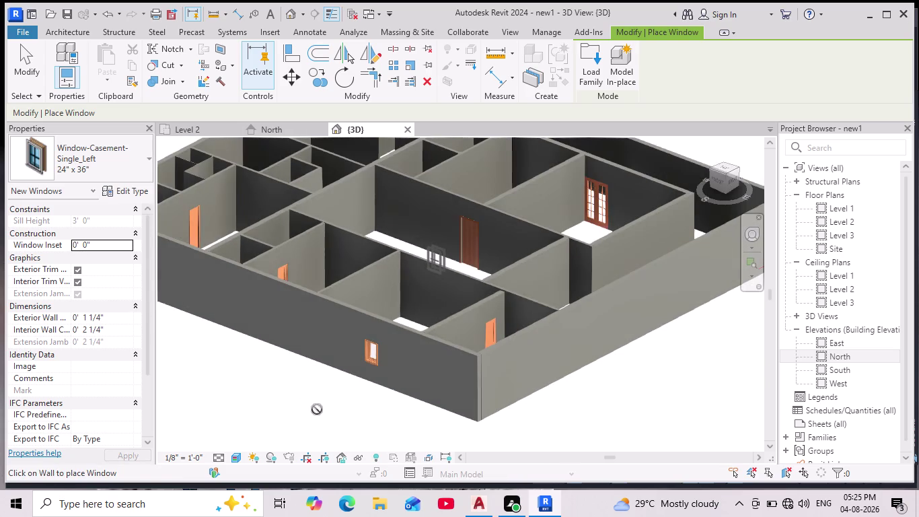
middle_drag(319, 410, 366, 418)
scroll(down, 3)
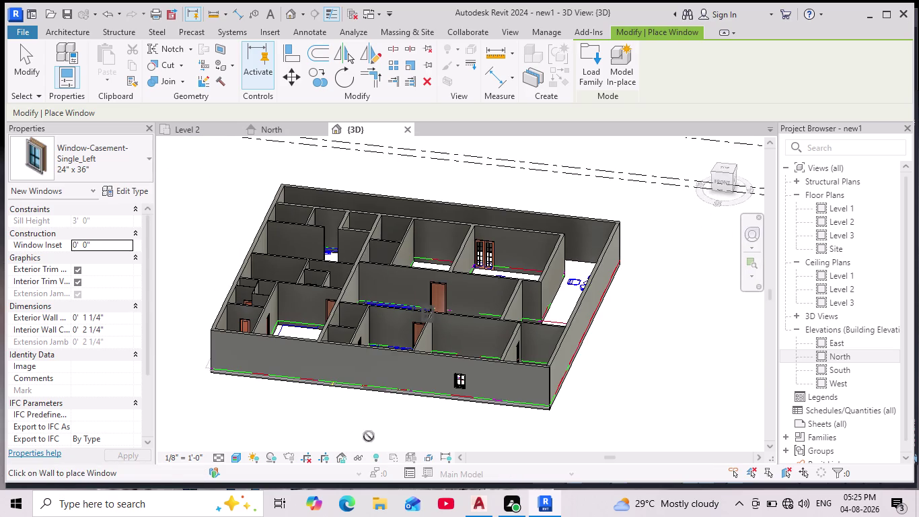
middle_drag(368, 436, 381, 409)
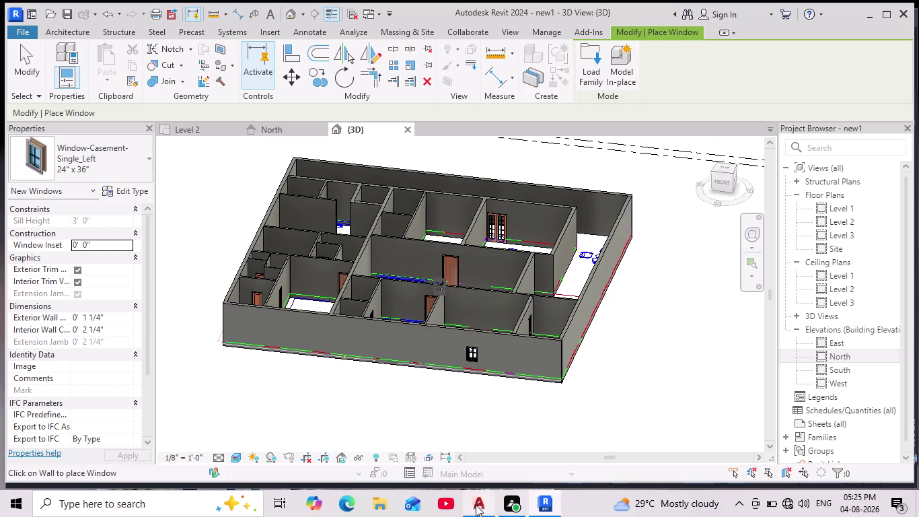
click(476, 502)
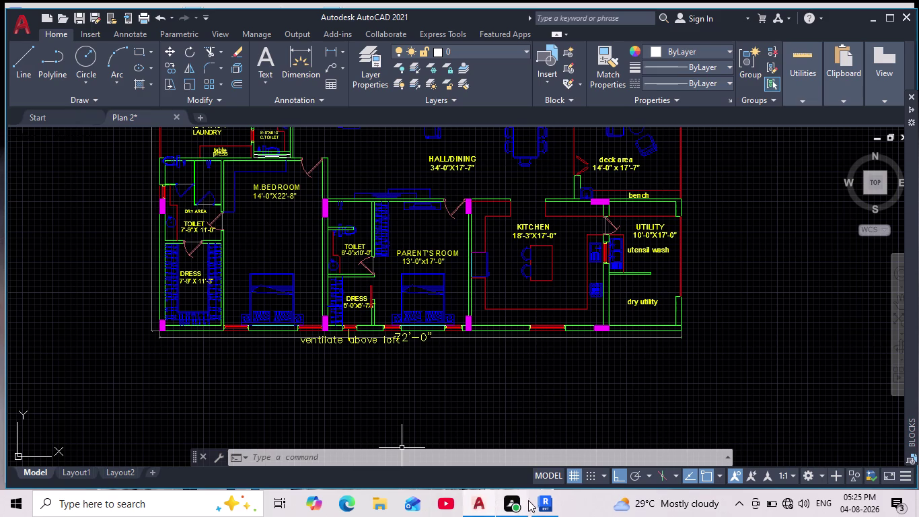
Return from AutoCAD to Revit's Level 2 floor plan.
click(546, 504)
scroll(down, 3)
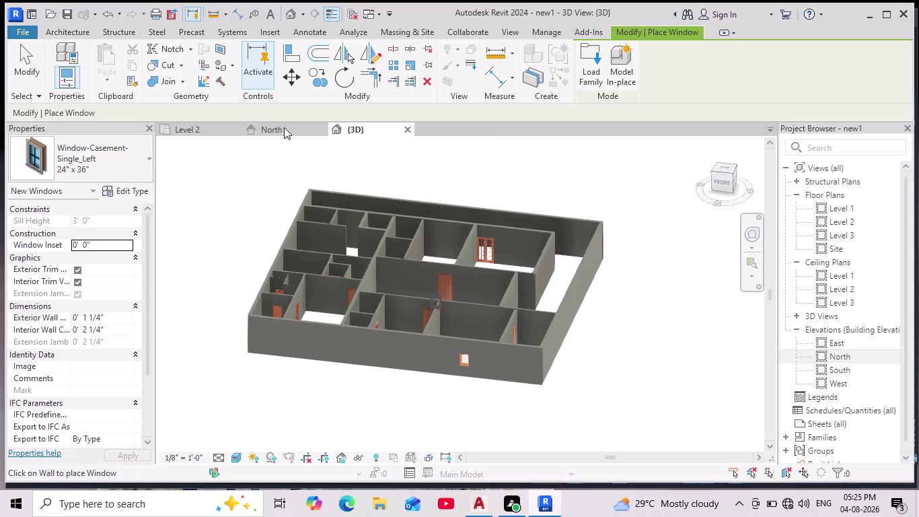
click(186, 132)
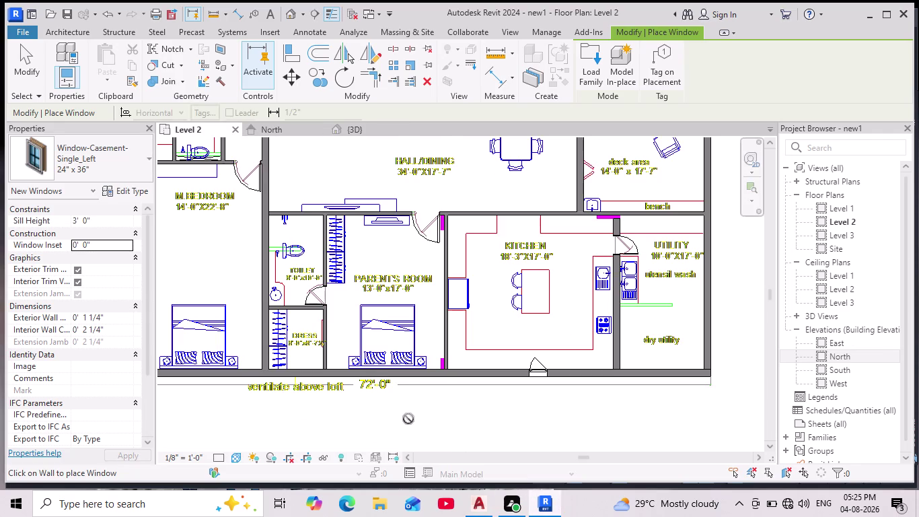
Place two casement windows on the south wall at the parent's room.
scroll(up, 3)
middle_drag(416, 400, 463, 371)
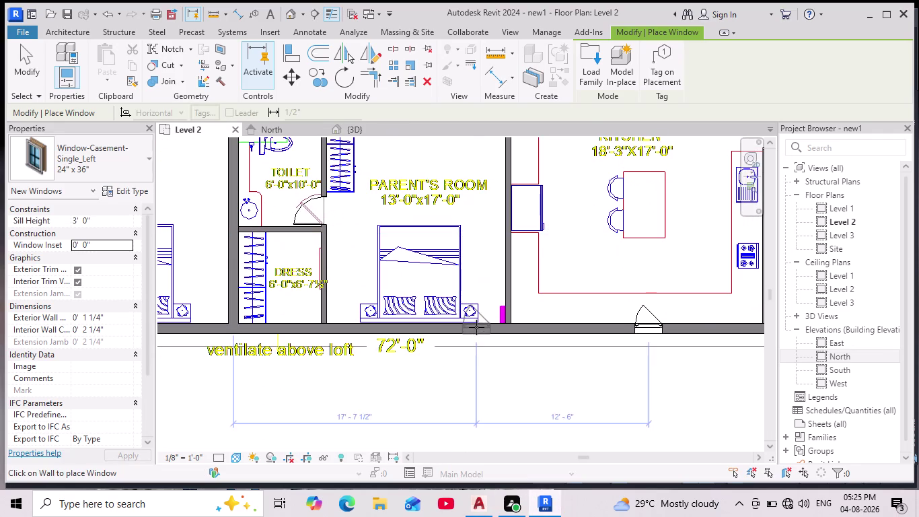
click(483, 333)
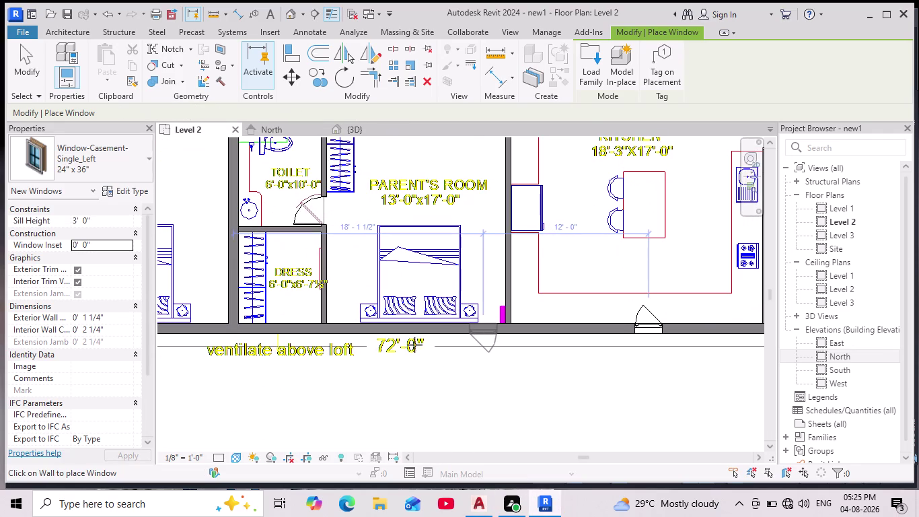
click(364, 334)
Add two more casement windows on the south wall under the bedrooms.
middle_drag(378, 345, 456, 351)
scroll(down, 3)
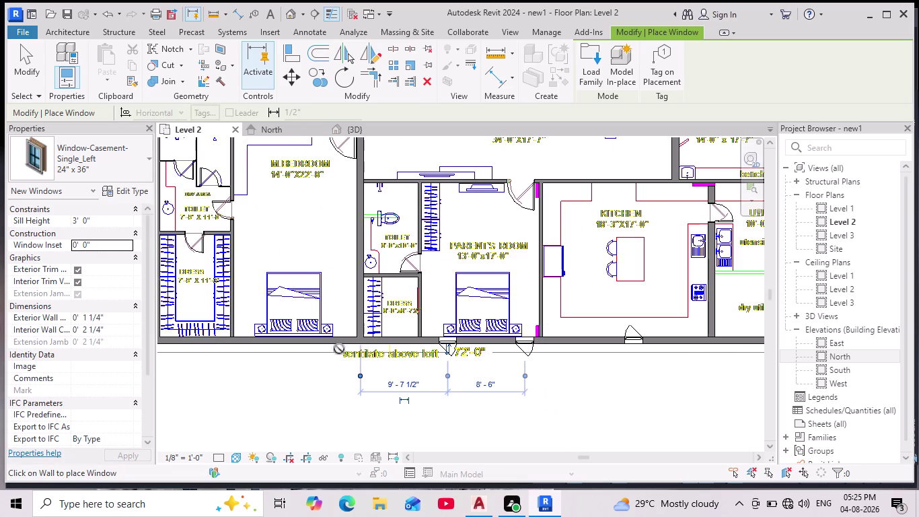
click(339, 346)
middle_drag(315, 355, 449, 317)
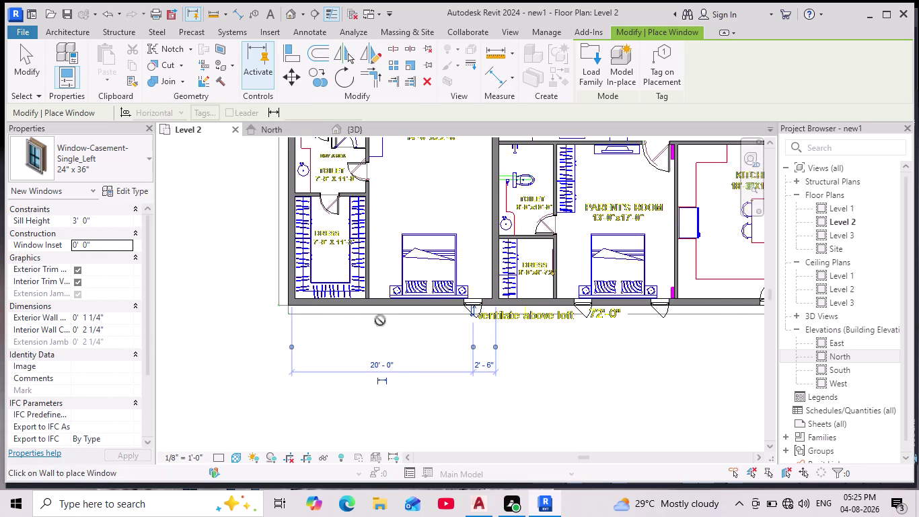
scroll(up, 3)
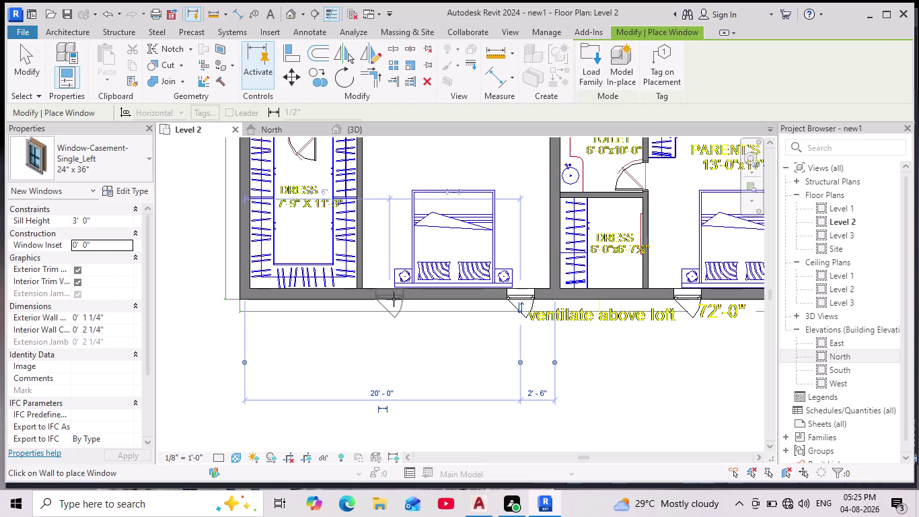
click(394, 299)
scroll(down, 3)
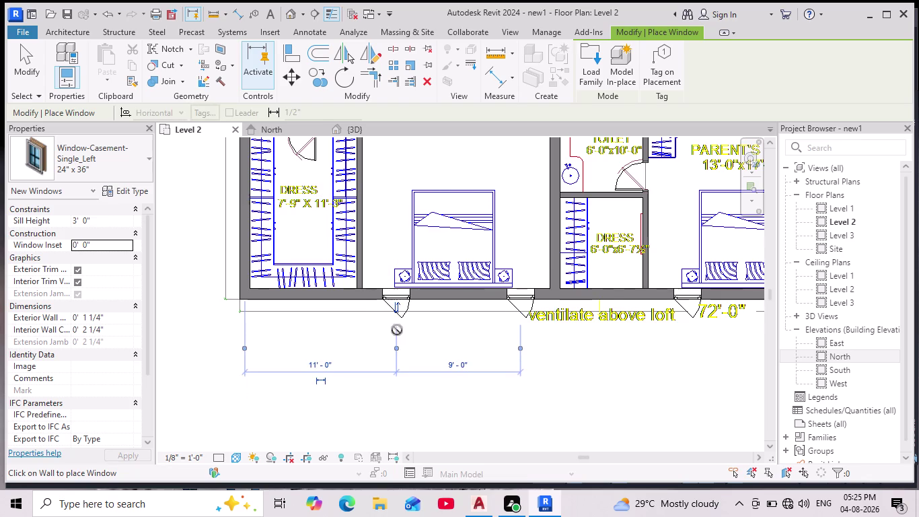
scroll(down, 3)
Open the 3D view and orbit to the south wall showing the placed windows.
click(352, 127)
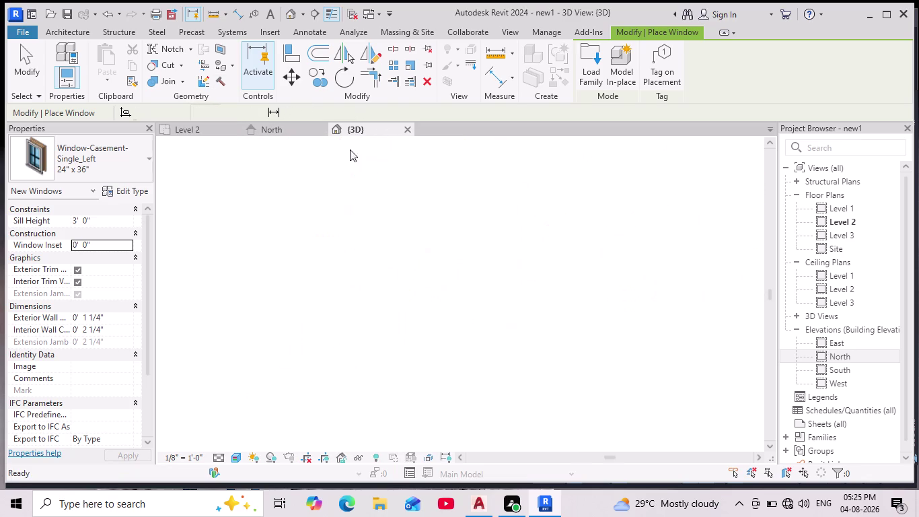
scroll(down, 3)
scroll(up, 3)
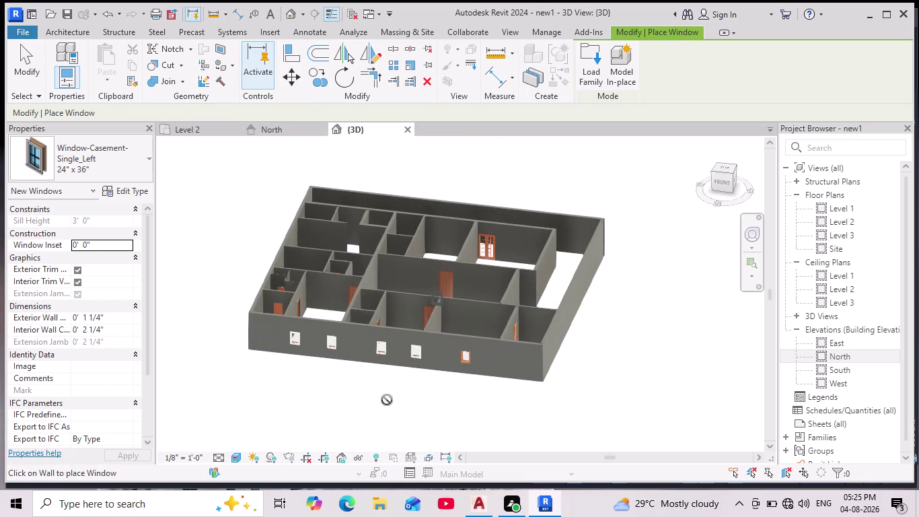
scroll(up, 3)
scroll(up, 3)
middle_drag(398, 402, 408, 397)
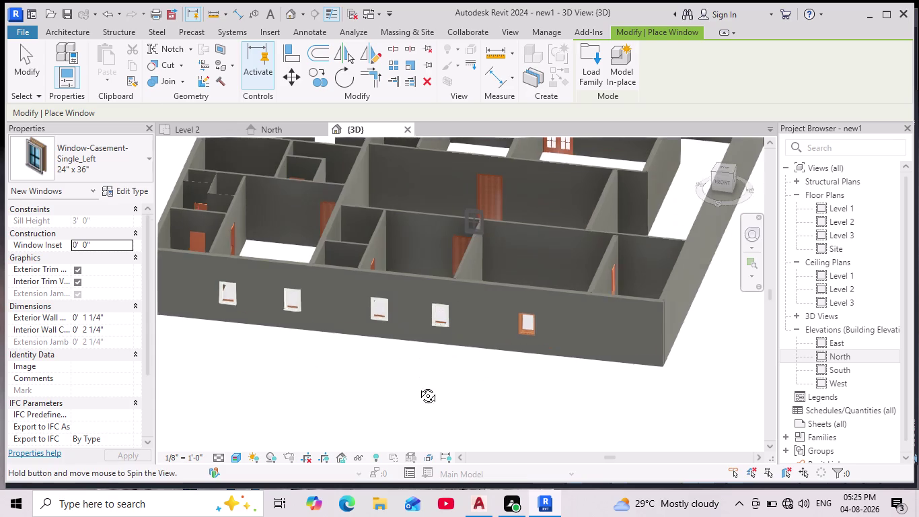
middle_drag(408, 397, 417, 339)
scroll(down, 3)
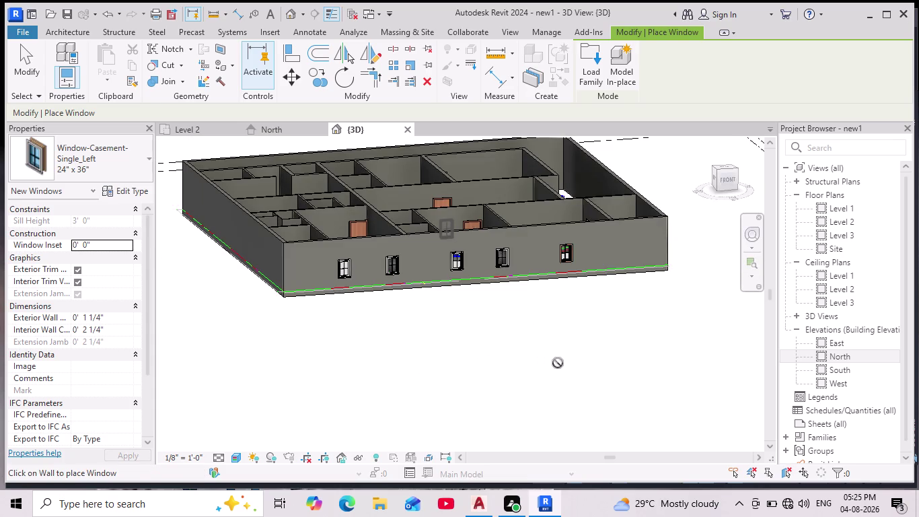
middle_drag(557, 362, 519, 360)
scroll(up, 3)
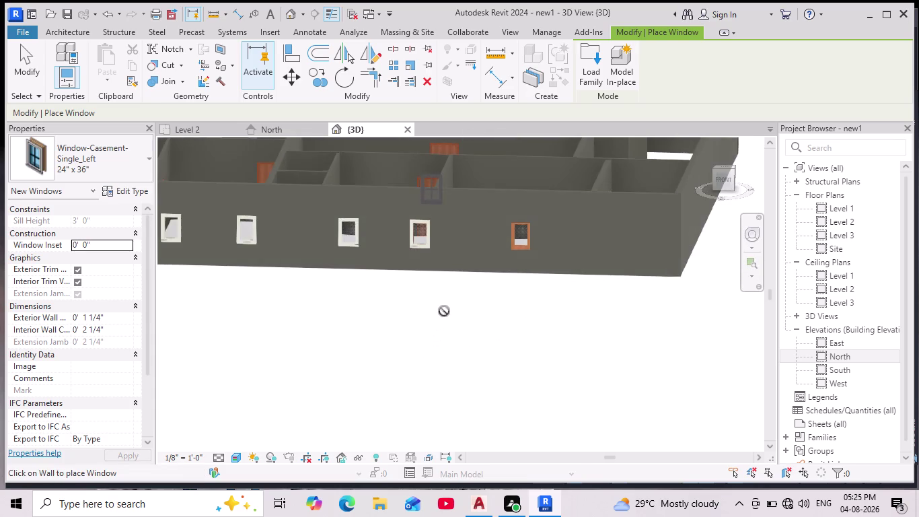
scroll(up, 3)
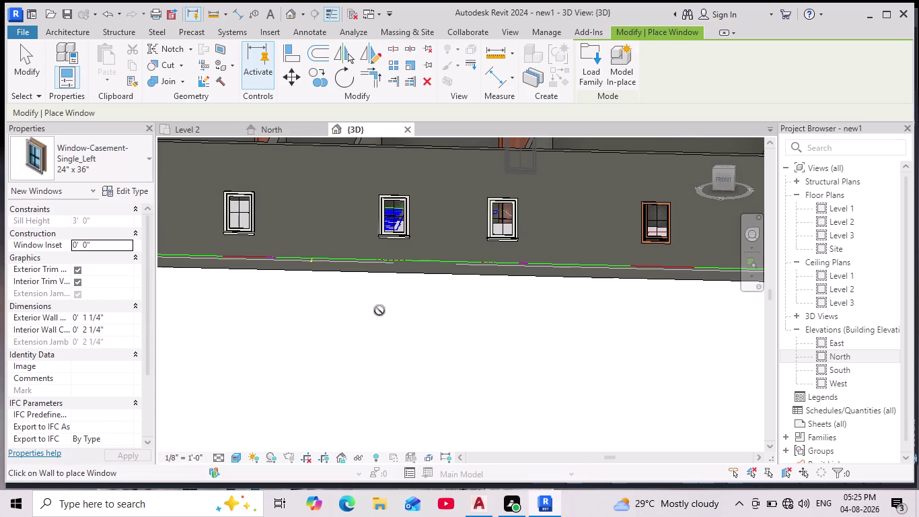
scroll(down, 3)
Pan, zoom and orbit around the model's corner and end wall to check the windows.
middle_drag(353, 307, 415, 341)
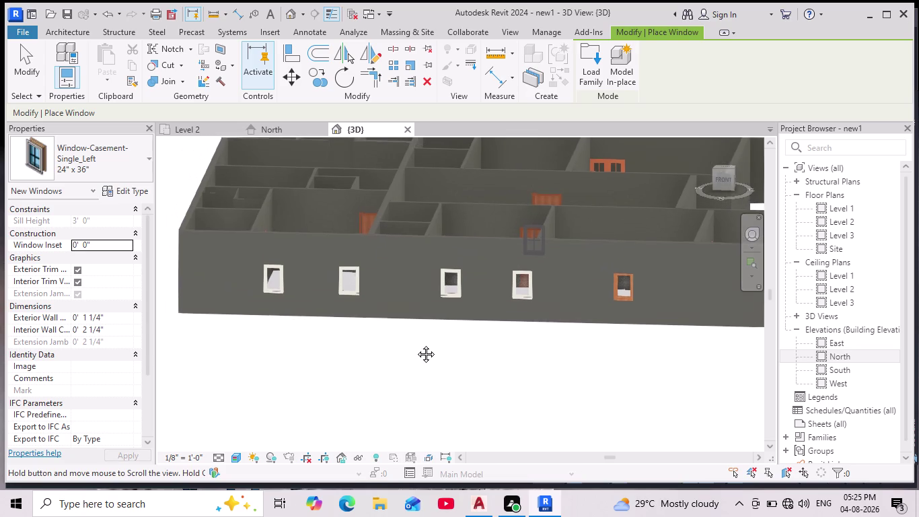
middle_drag(415, 342, 431, 375)
scroll(up, 3)
scroll(up, 3)
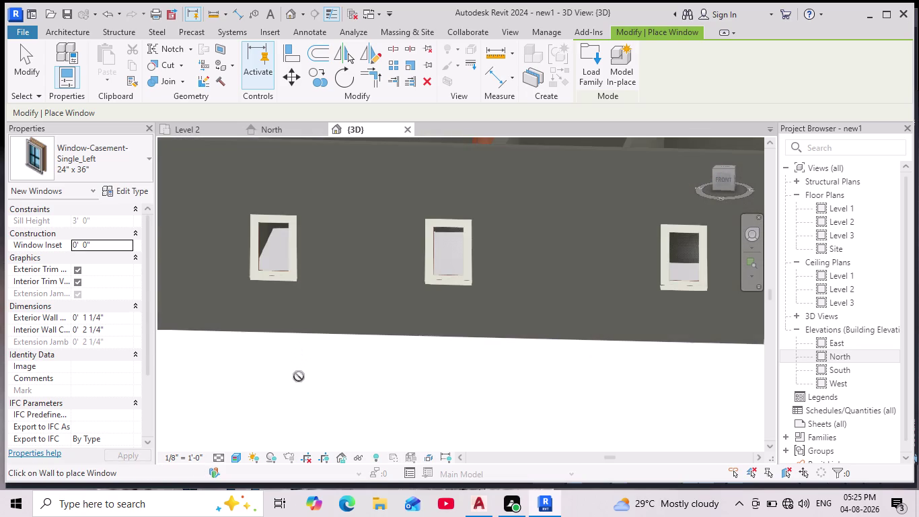
scroll(down, 3)
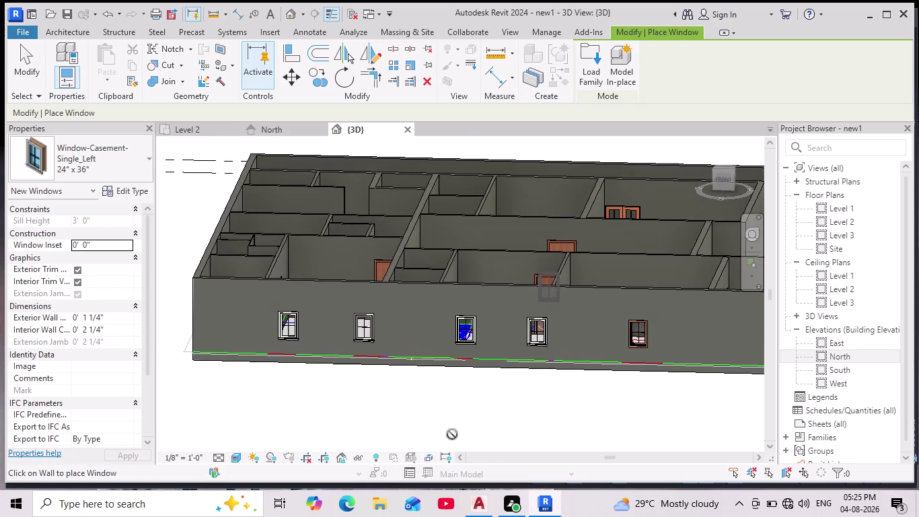
middle_drag(452, 434, 423, 415)
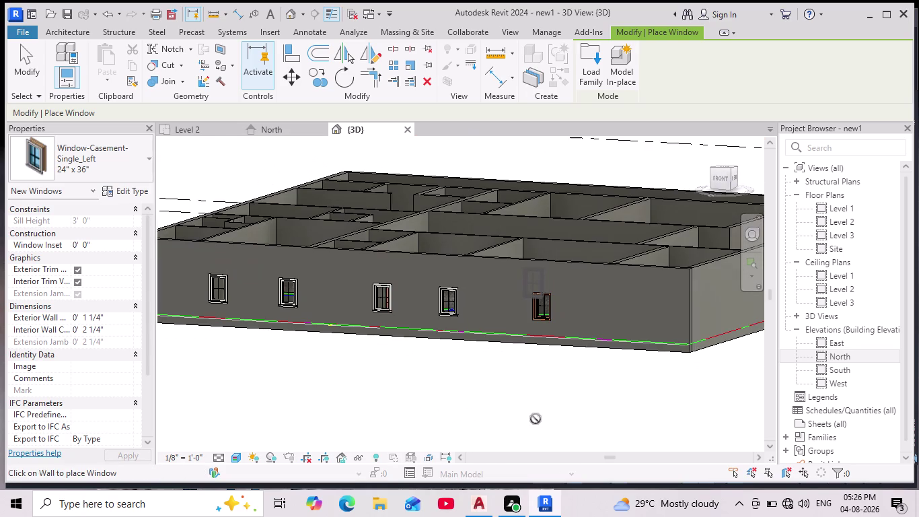
scroll(down, 3)
middle_drag(567, 414, 495, 411)
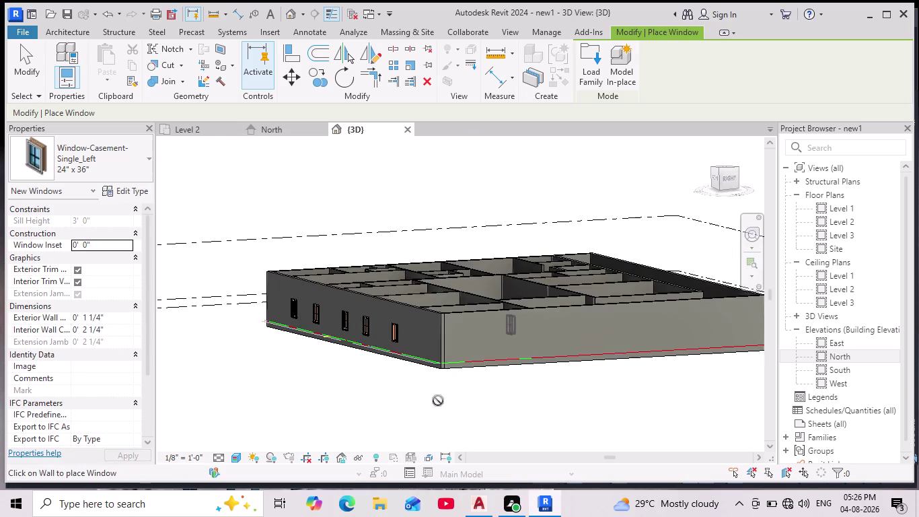
scroll(up, 3)
middle_drag(604, 400, 580, 406)
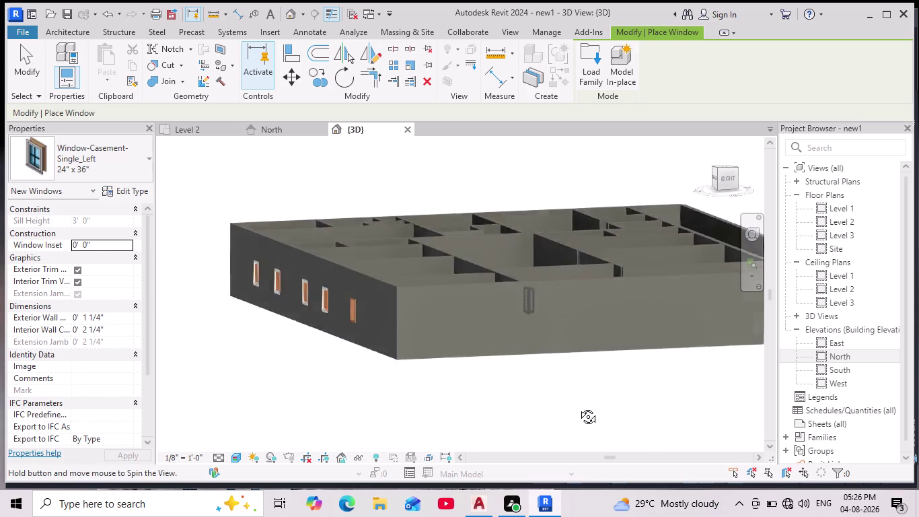
middle_drag(580, 405, 562, 408)
scroll(down, 3)
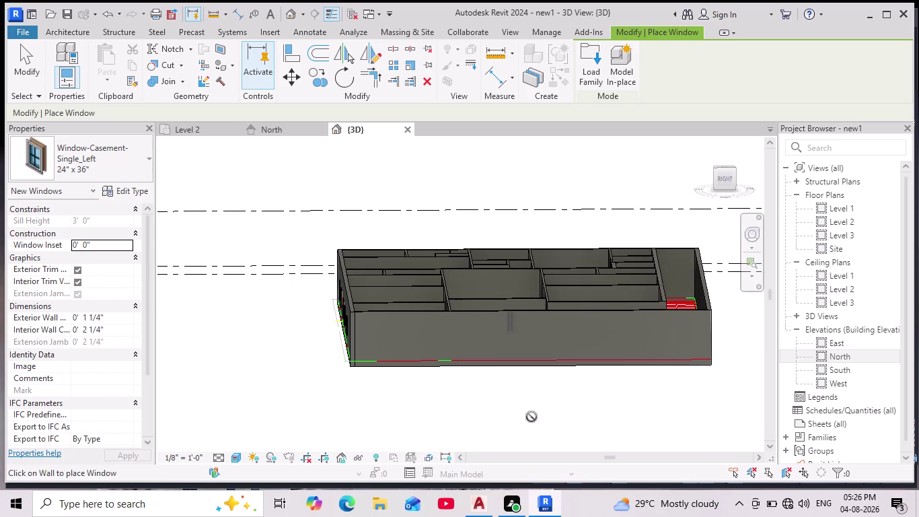
Pan across the Level 2 plan, then bring up the AutoCAD drawing.
click(198, 132)
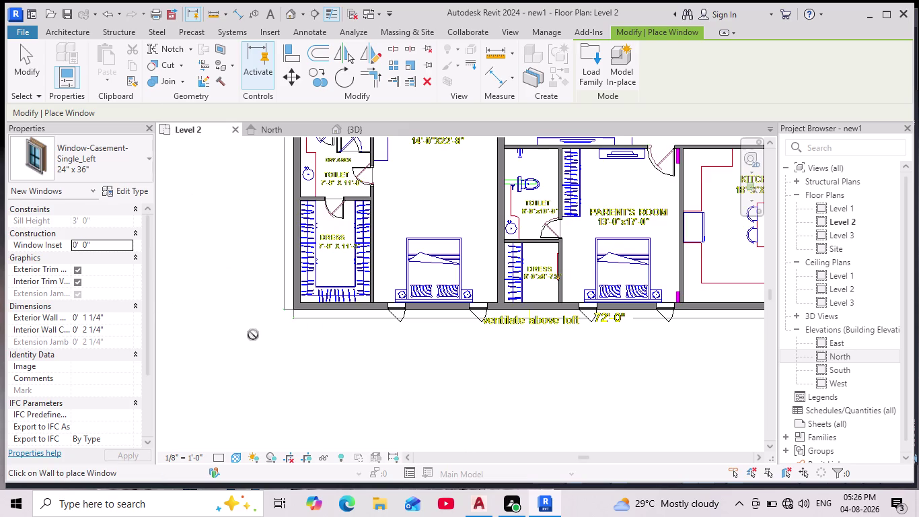
scroll(down, 3)
middle_drag(443, 386, 379, 392)
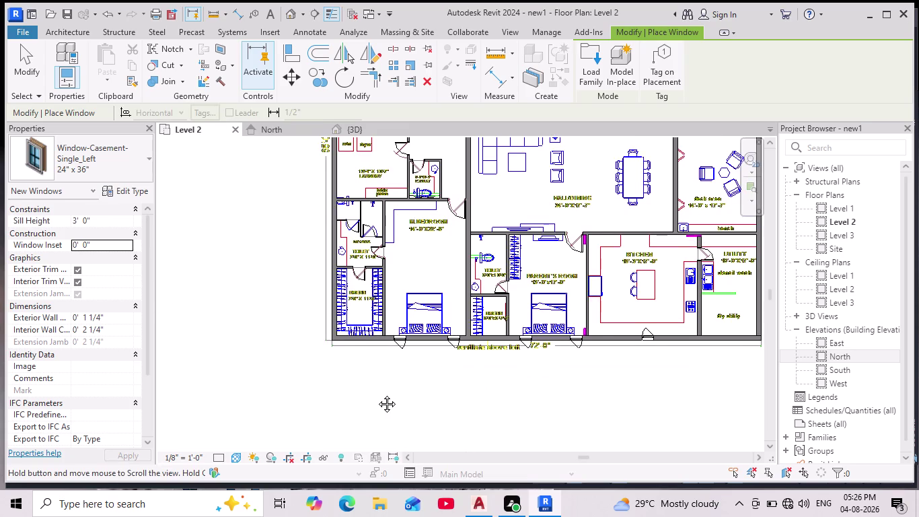
middle_drag(379, 392, 350, 399)
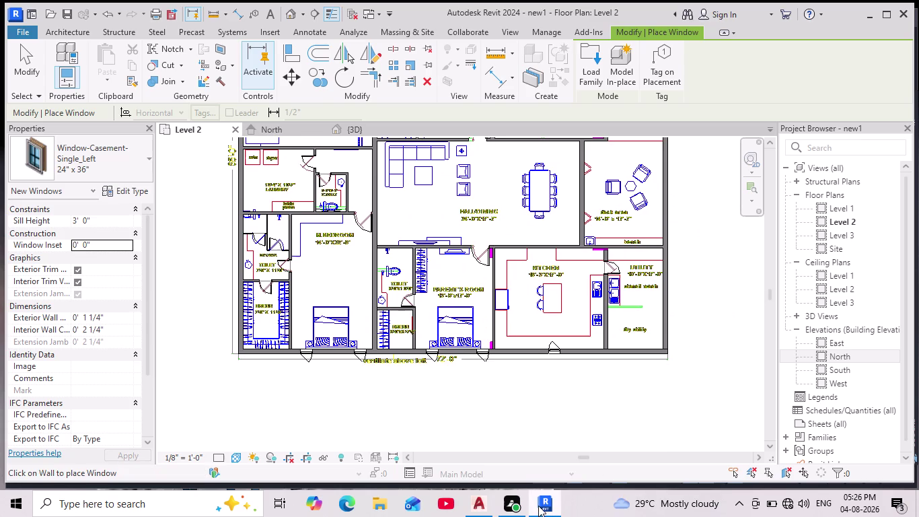
click(480, 500)
Zoom and pan the DWG floor plan into view.
scroll(down, 3)
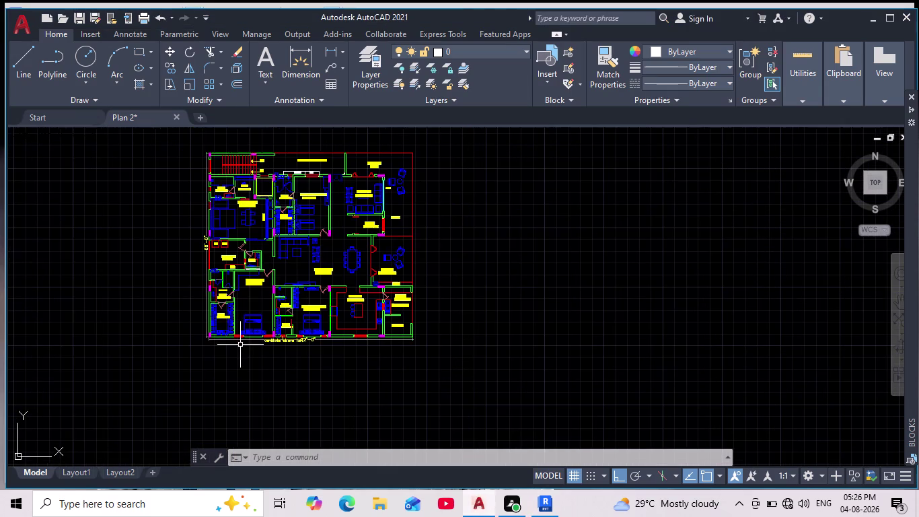
scroll(up, 3)
middle_drag(186, 281, 173, 362)
scroll(down, 3)
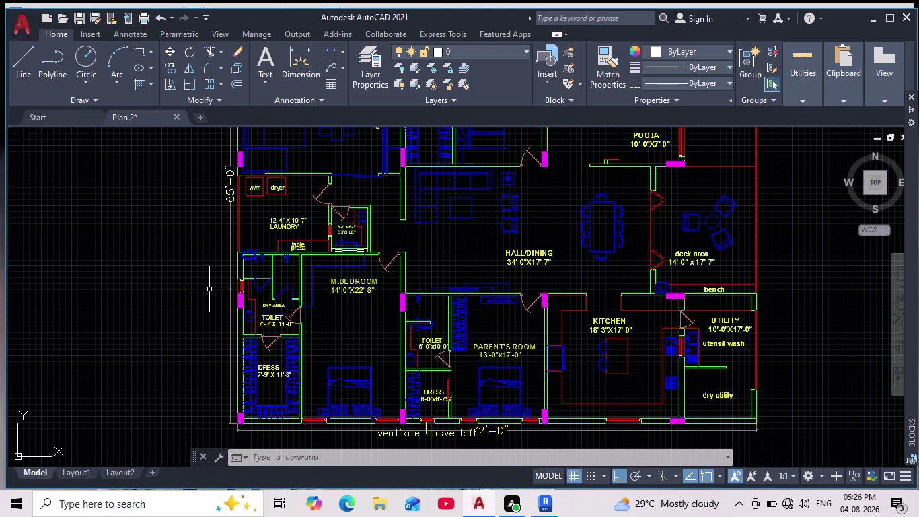
scroll(up, 3)
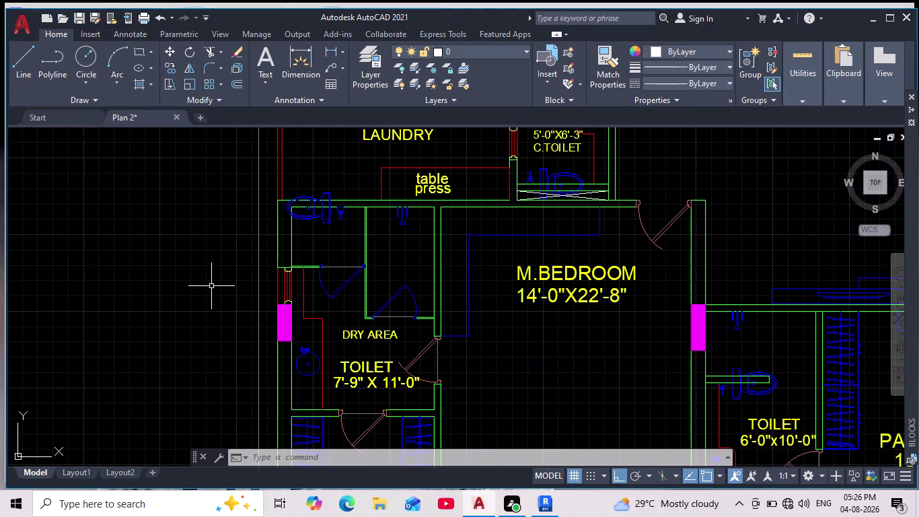
scroll(up, 3)
scroll(down, 3)
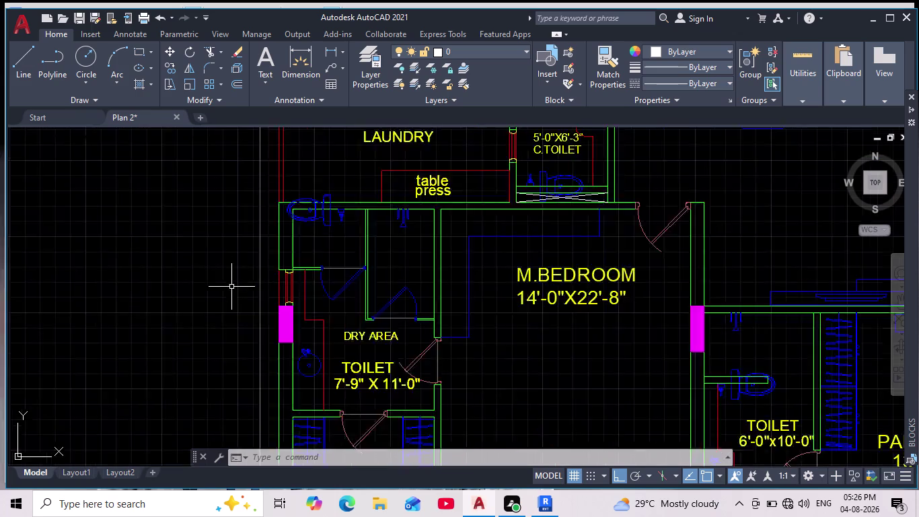
scroll(down, 3)
scroll(up, 3)
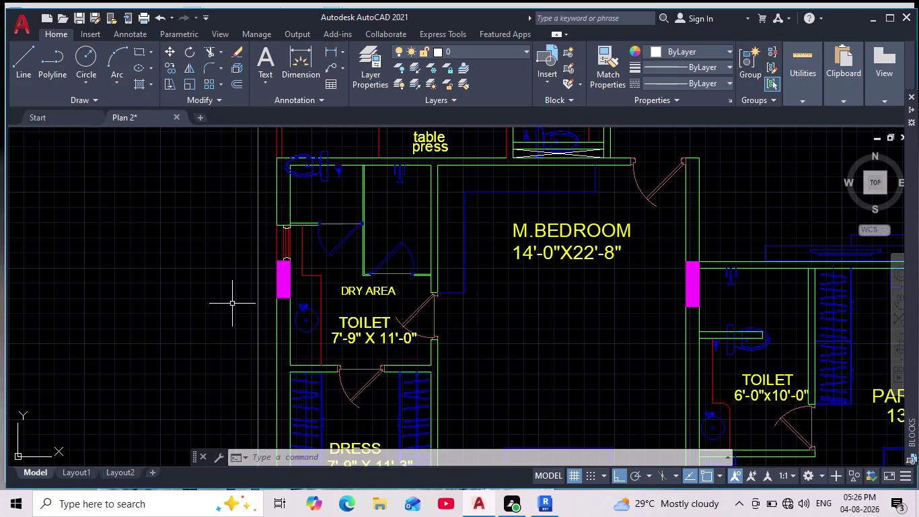
scroll(down, 3)
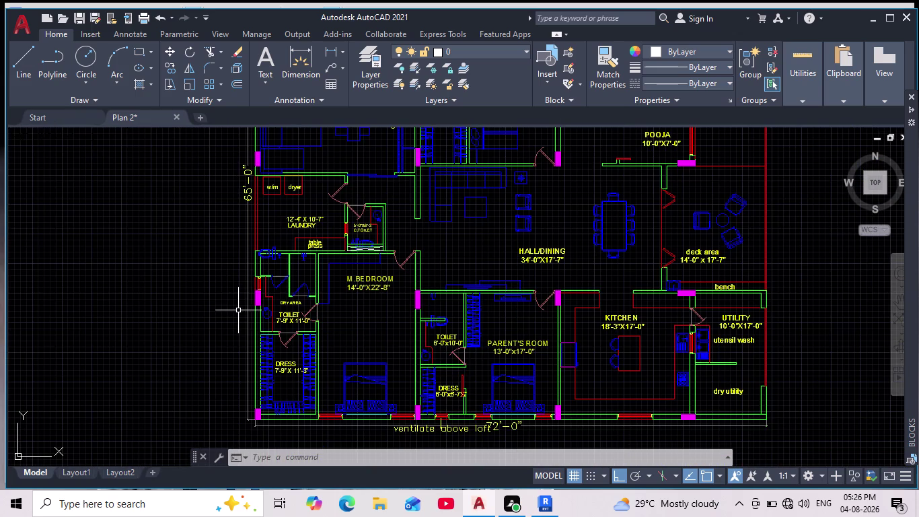
Pan across the bedrooms, bottom wall, kitchen and utility area of the DWG.
middle_drag(202, 369, 189, 323)
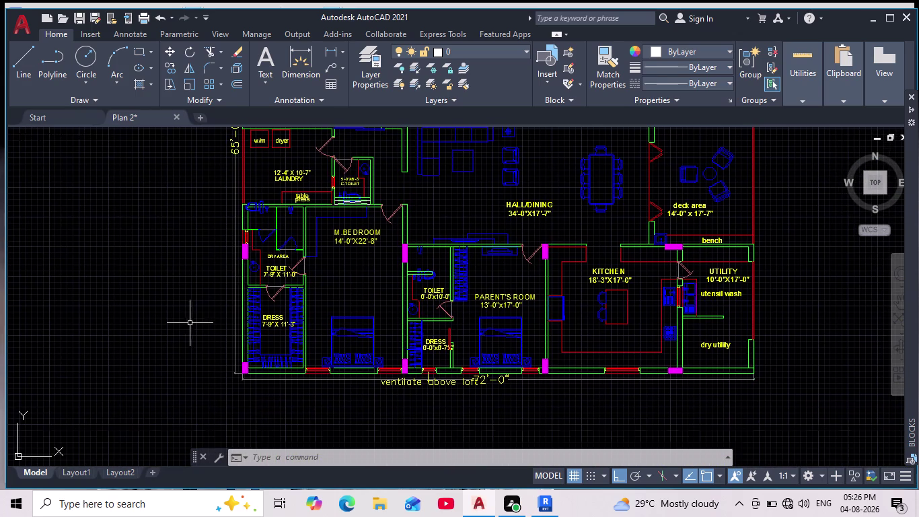
scroll(up, 3)
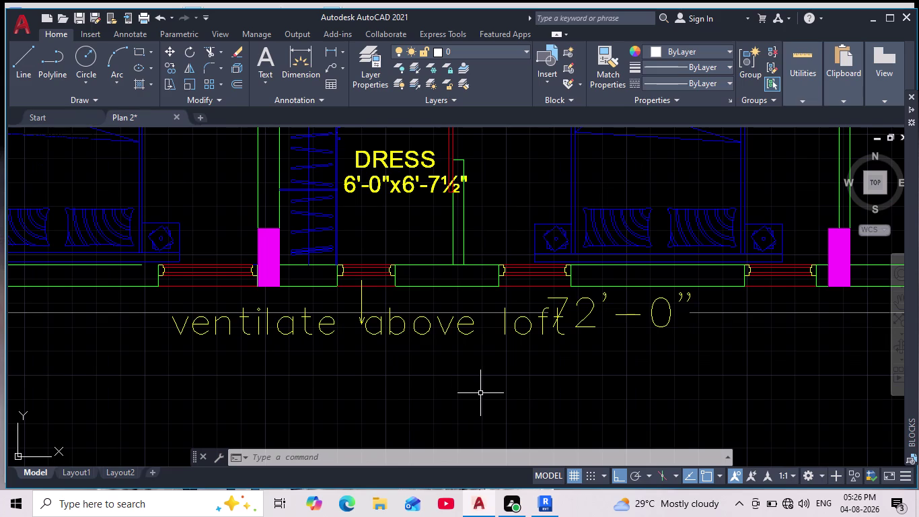
scroll(down, 3)
middle_drag(579, 351, 469, 399)
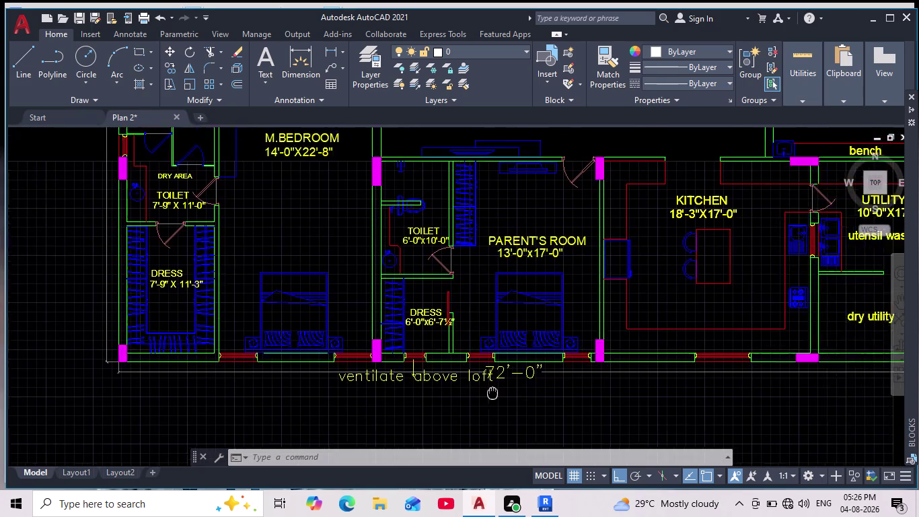
middle_drag(469, 398, 346, 407)
scroll(down, 3)
scroll(up, 3)
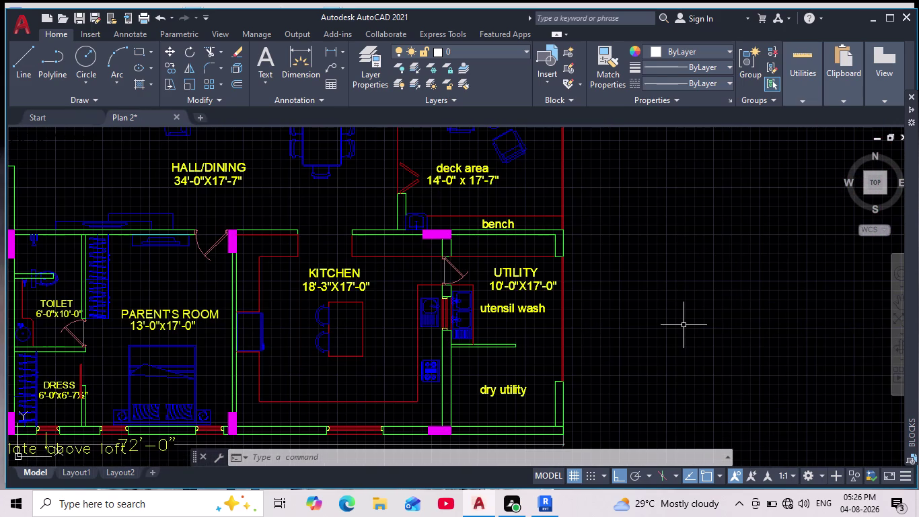
scroll(down, 3)
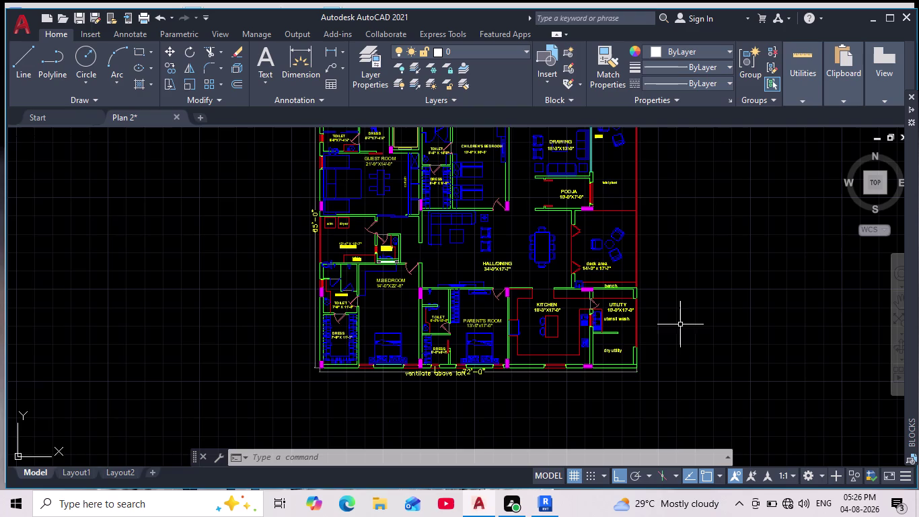
Inspect the upper rooms, staircase and guest room, then return to Revit.
middle_drag(686, 304, 643, 410)
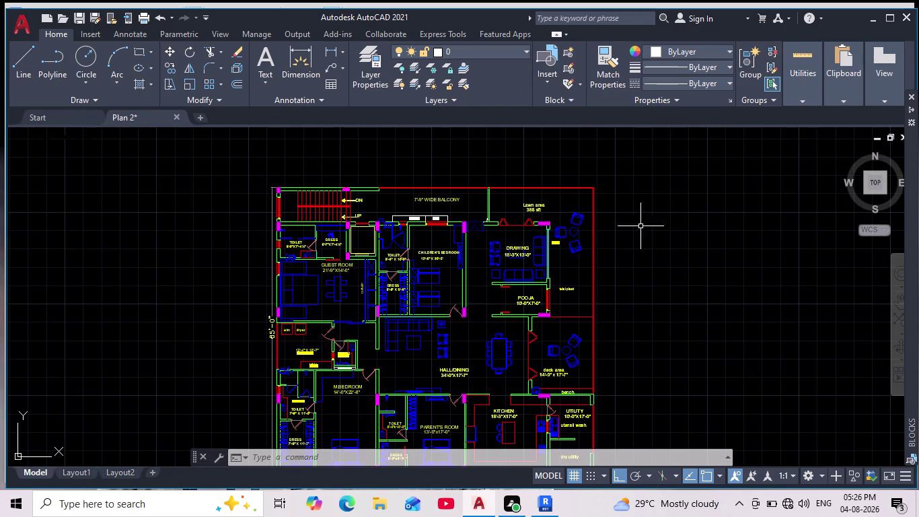
scroll(up, 3)
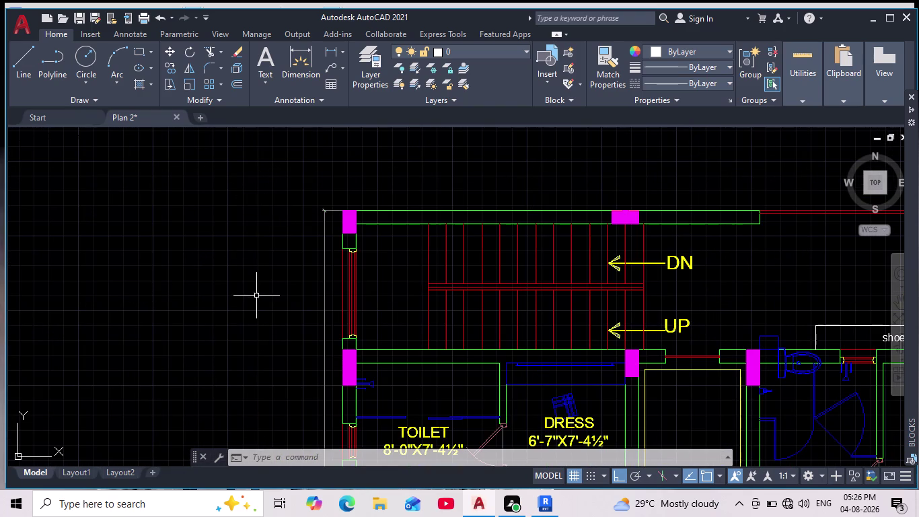
middle_drag(259, 295, 273, 237)
scroll(down, 3)
scroll(up, 3)
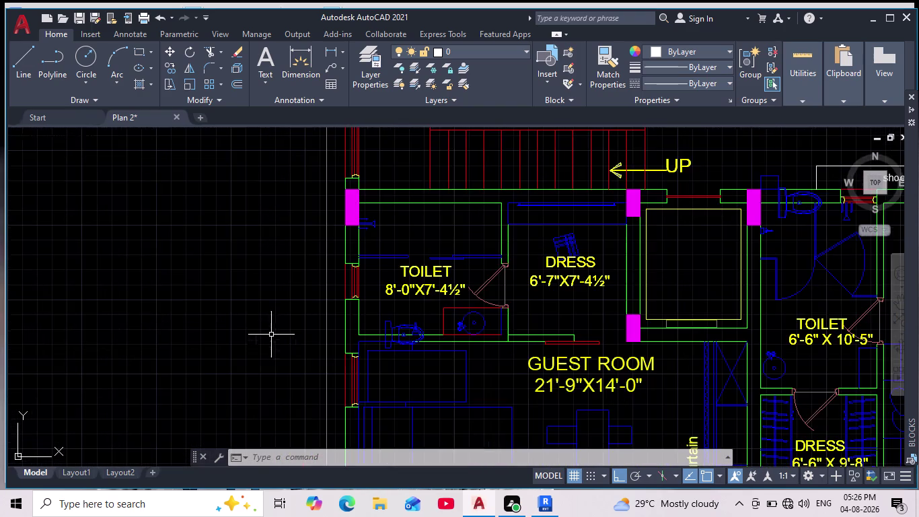
middle_drag(267, 335, 284, 222)
scroll(down, 3)
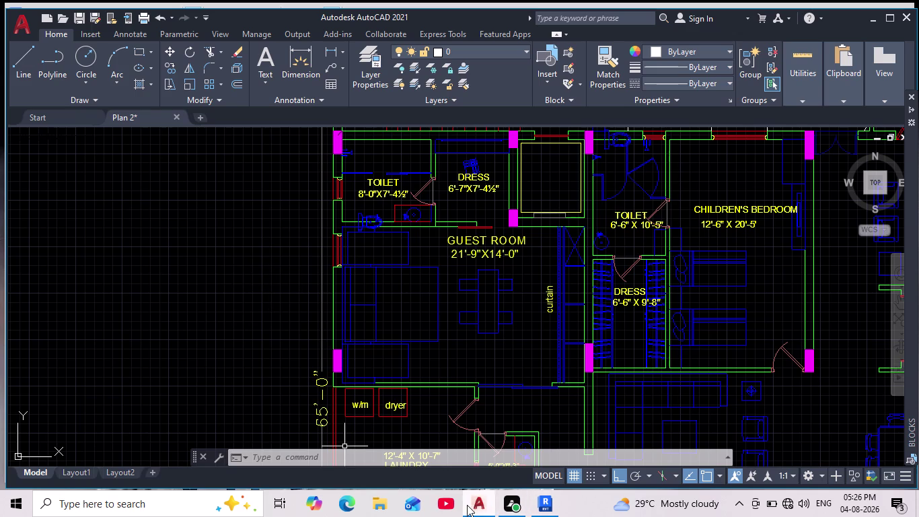
click(556, 505)
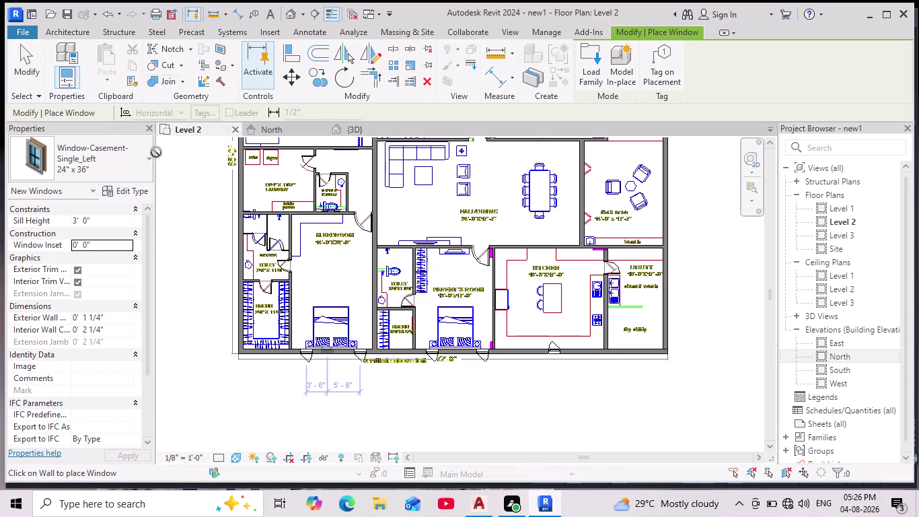
Place a casement window in the Level 2 exterior wall beside the staircase.
middle_drag(184, 203, 217, 307)
middle_drag(188, 214, 226, 317)
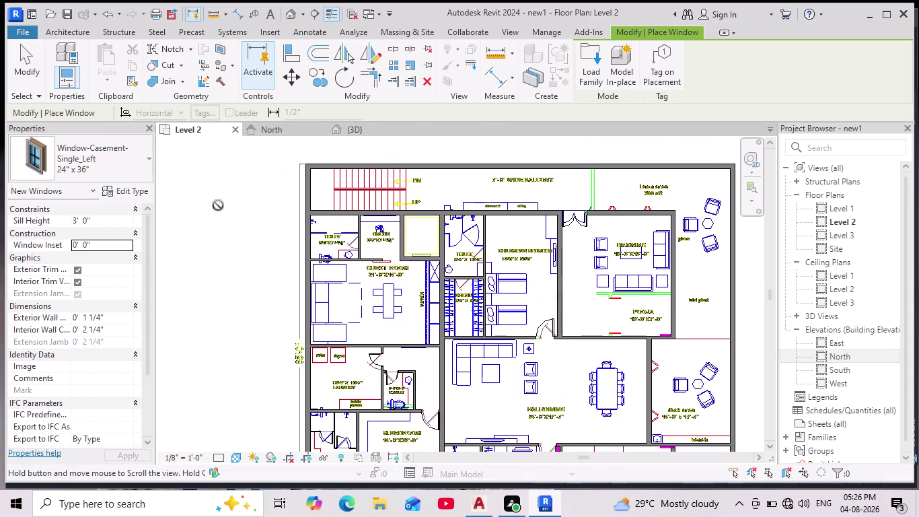
scroll(up, 3)
scroll(up, 3)
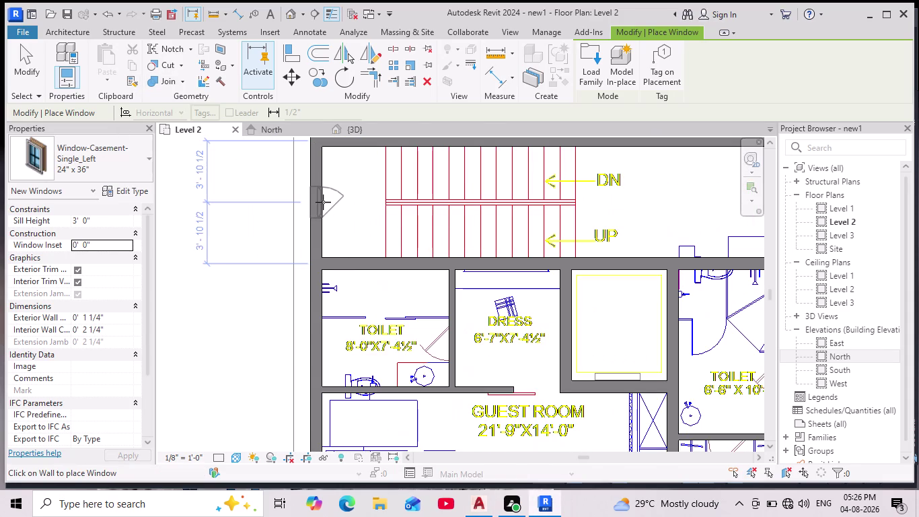
click(319, 200)
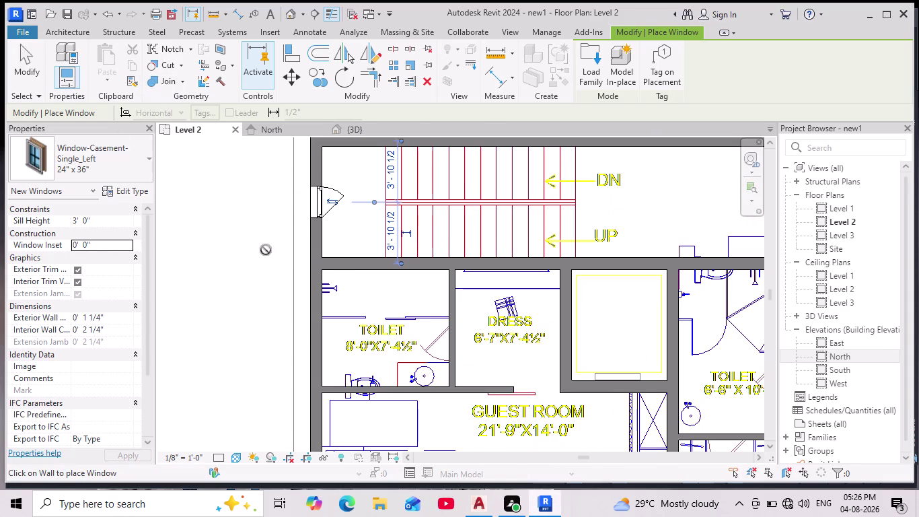
Place three 24x36 casement windows along the guest room's left exterior wall.
middle_drag(267, 254, 280, 200)
scroll(down, 3)
middle_drag(281, 343, 294, 313)
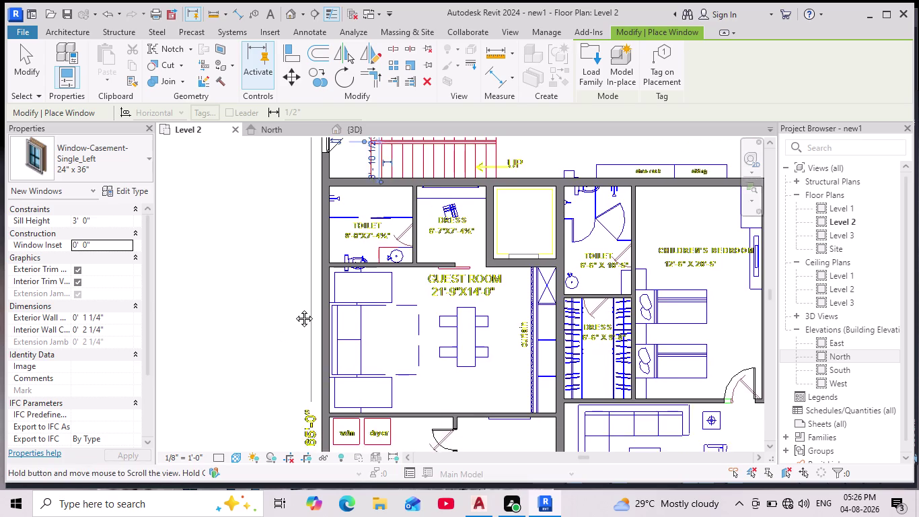
middle_drag(294, 312, 289, 296)
scroll(down, 3)
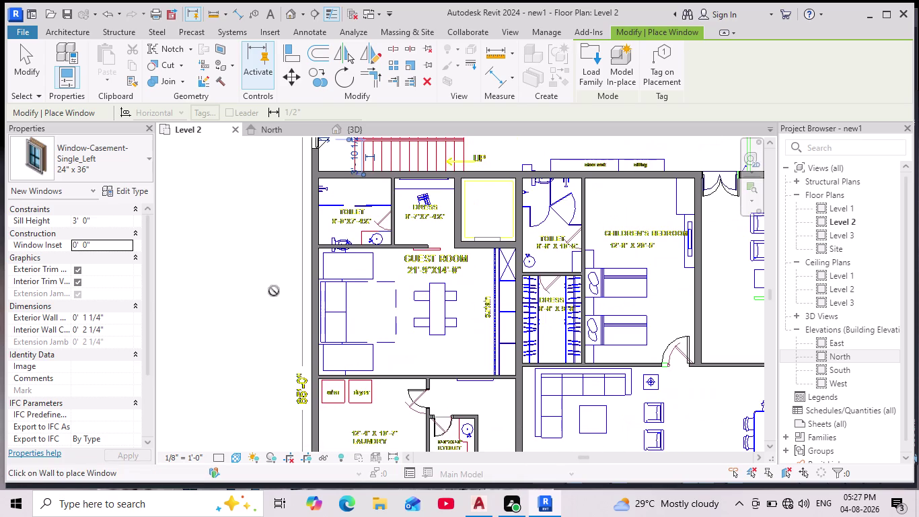
scroll(down, 3)
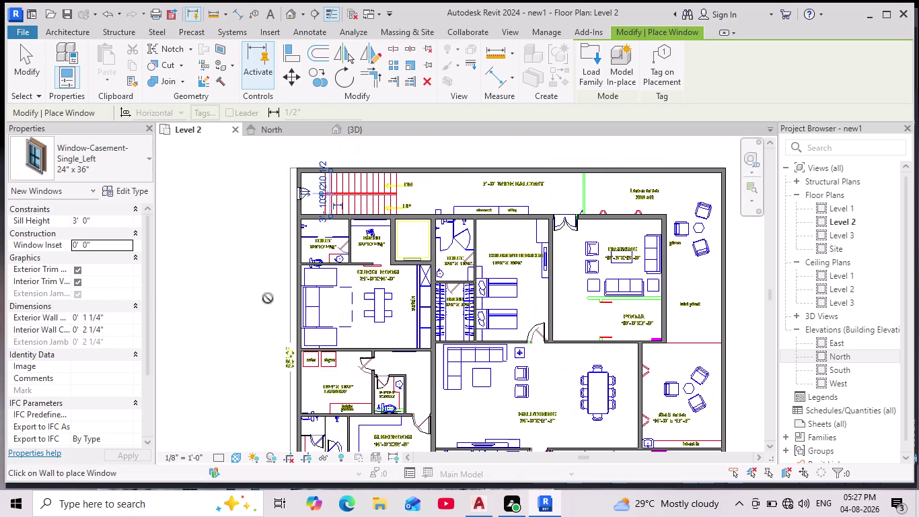
scroll(up, 3)
scroll(up, 3)
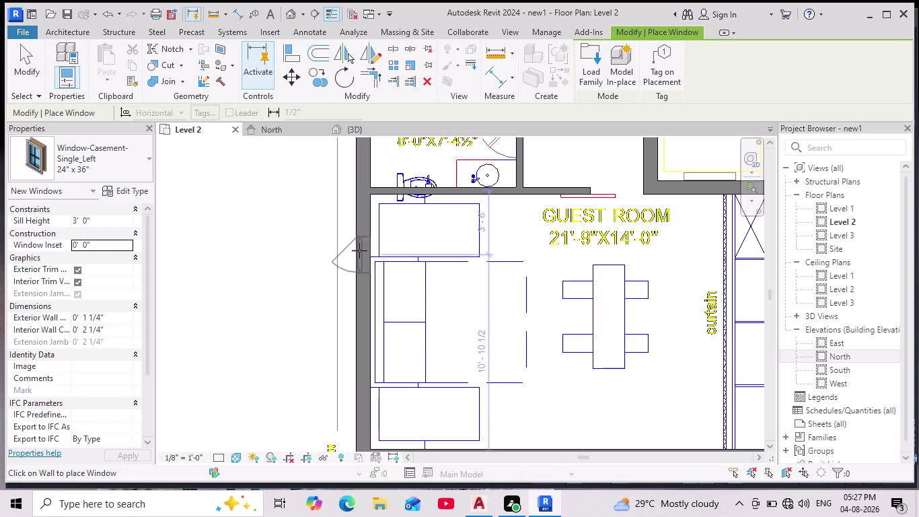
click(356, 252)
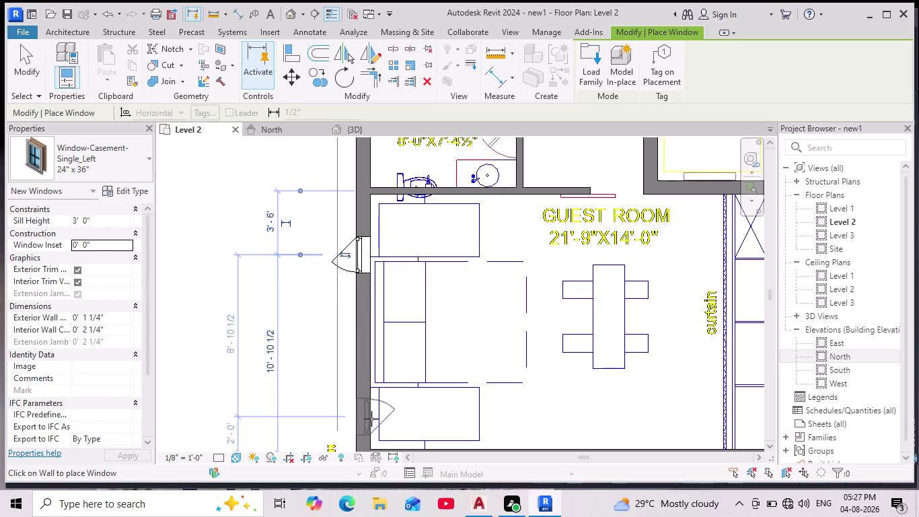
click(373, 419)
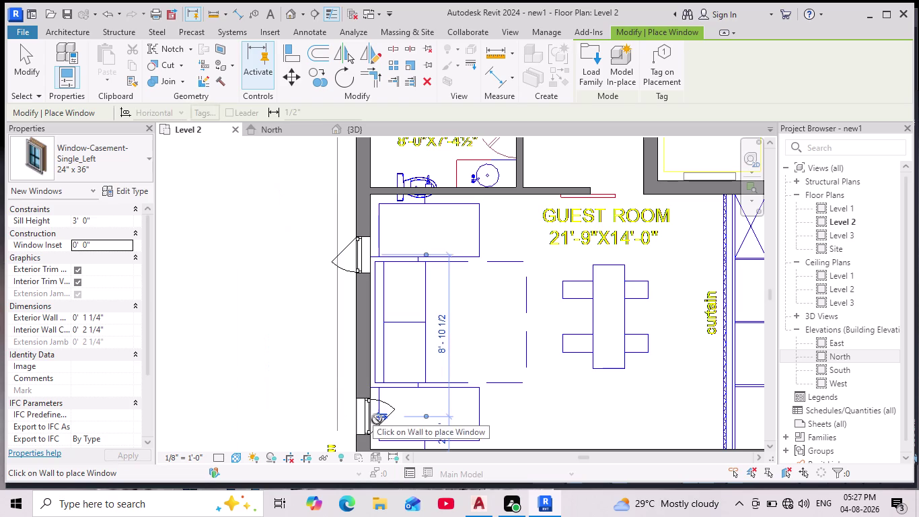
click(354, 130)
scroll(down, 3)
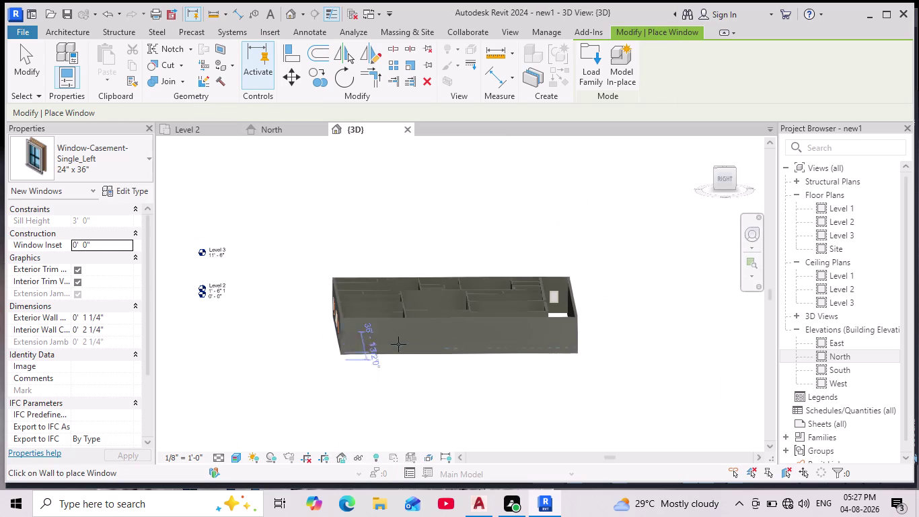
Orbit the 3D model around to face the exterior wall with the new windows.
scroll(up, 3)
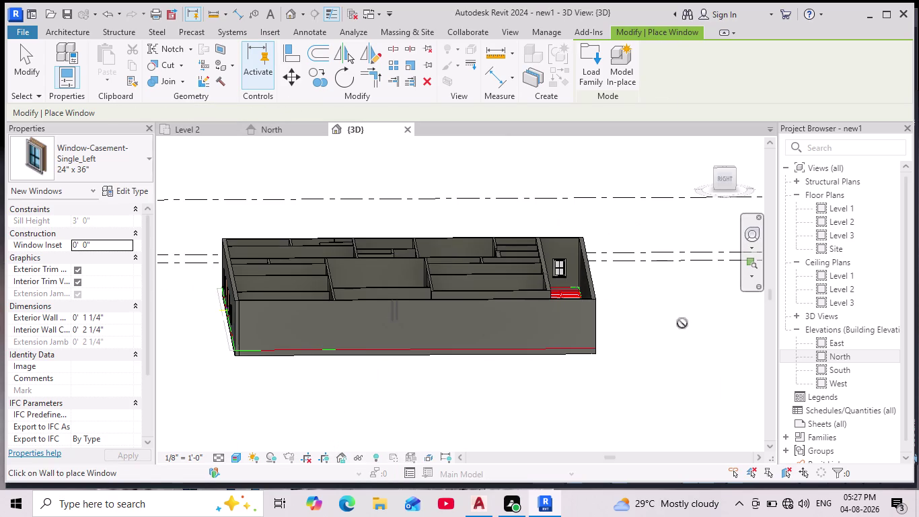
middle_drag(683, 323, 402, 310)
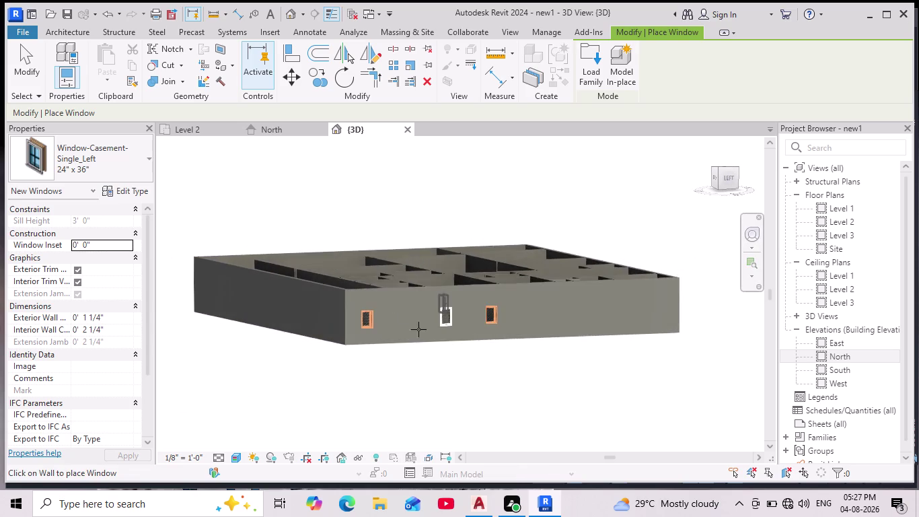
scroll(up, 3)
middle_drag(568, 377, 504, 382)
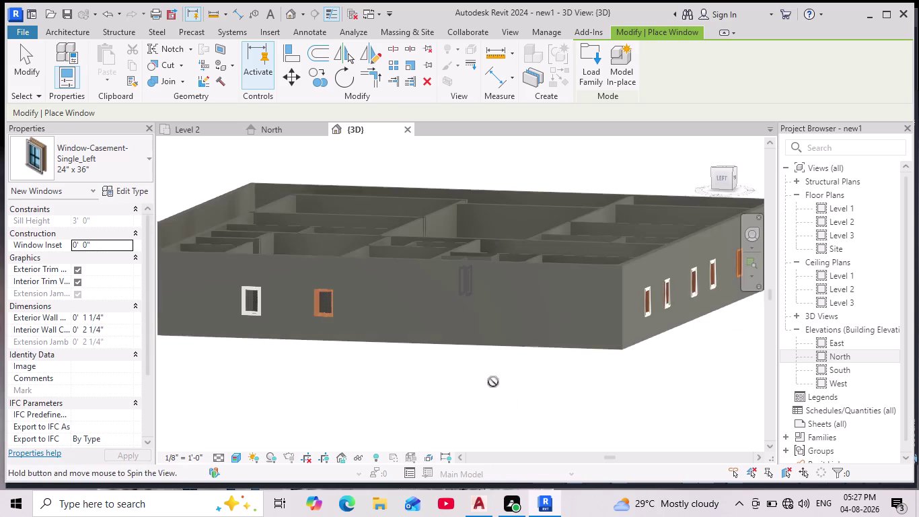
middle_drag(377, 375, 421, 370)
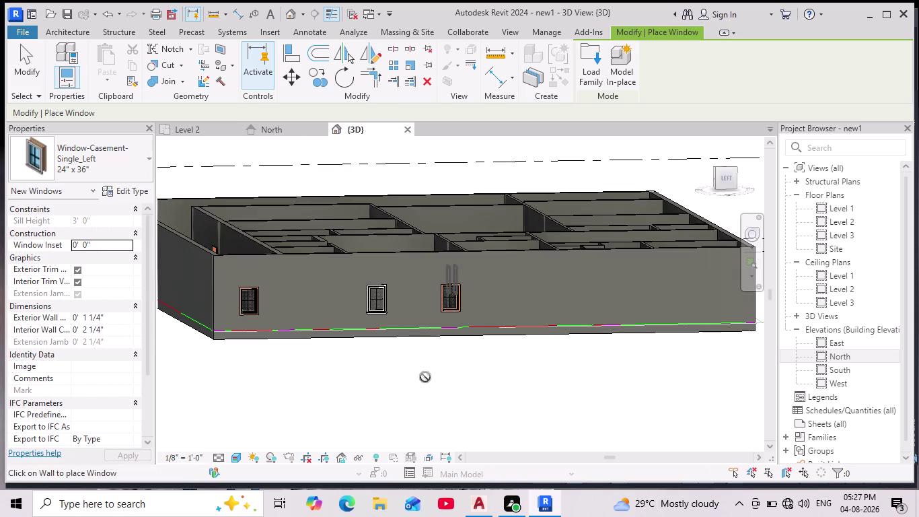
scroll(up, 3)
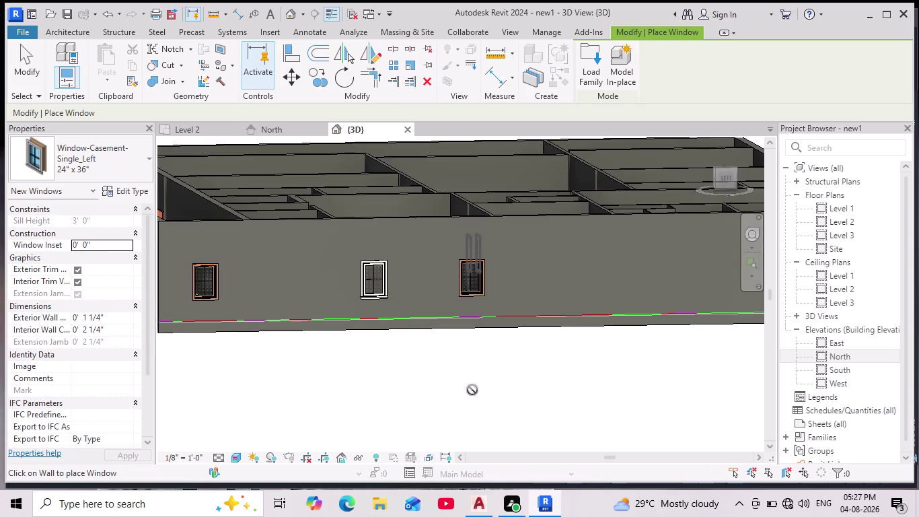
middle_drag(472, 390, 445, 392)
Zoom in and frame the windowed wall, then end window placement.
scroll(up, 3)
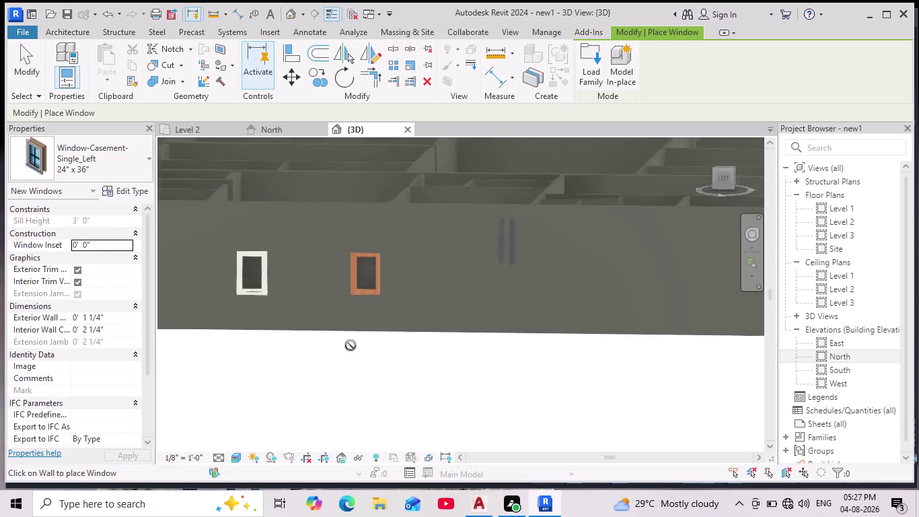
scroll(up, 3)
middle_drag(352, 349, 397, 343)
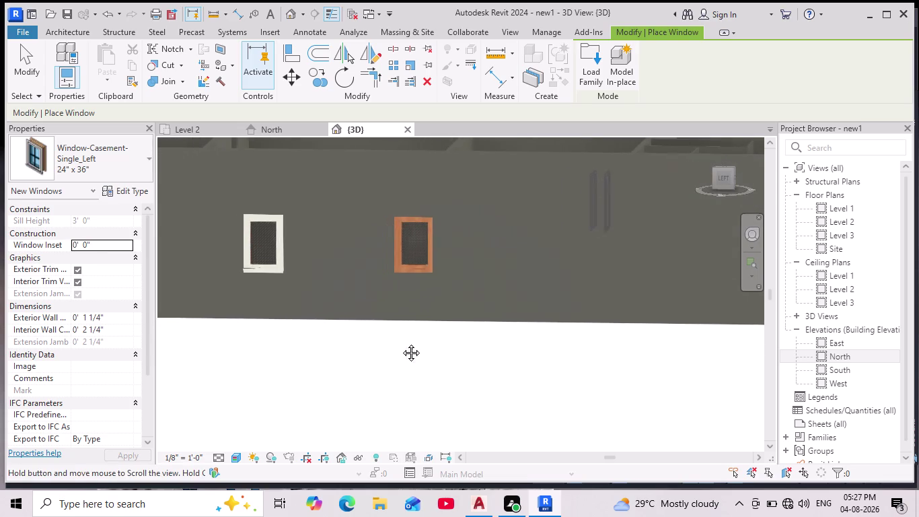
middle_drag(396, 343, 527, 372)
scroll(down, 3)
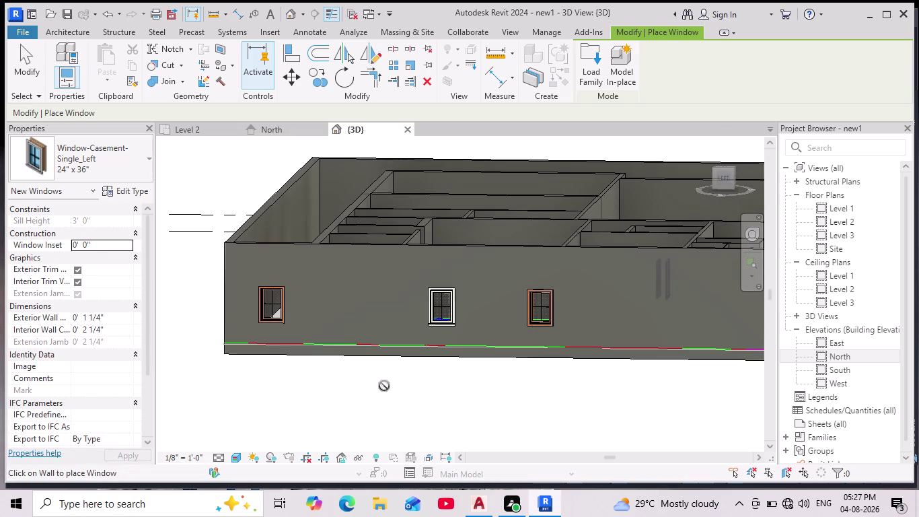
scroll(up, 3)
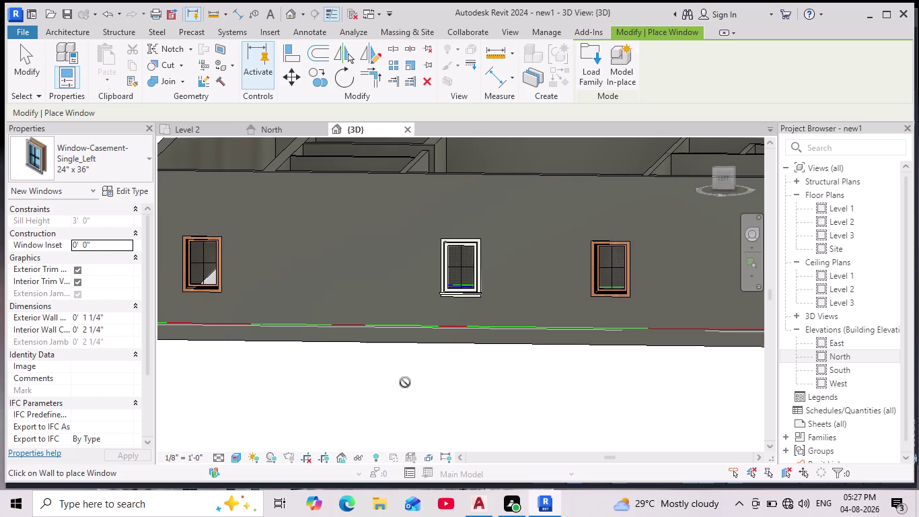
scroll(up, 3)
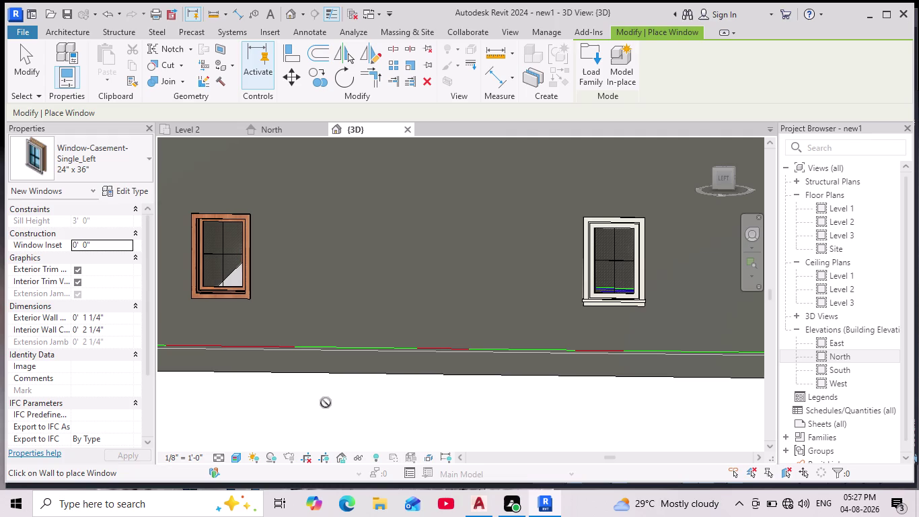
scroll(down, 3)
scroll(down, 3)
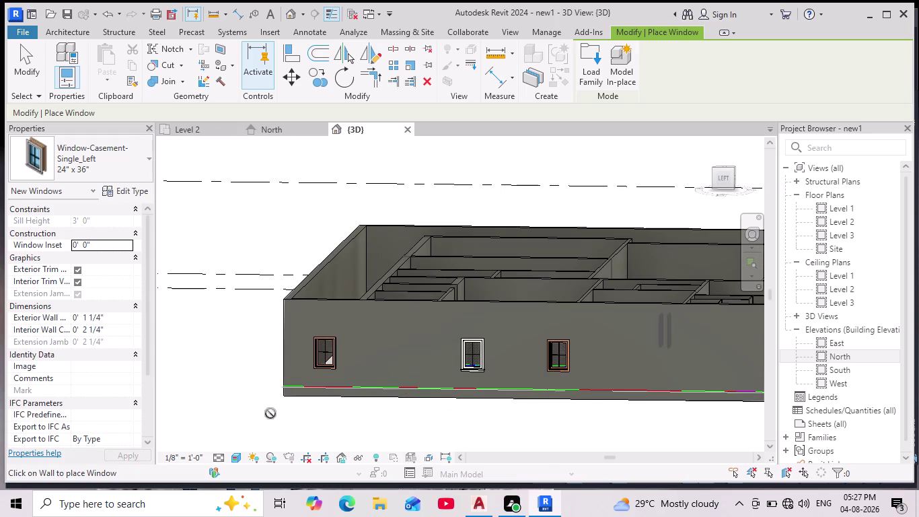
key(Escape)
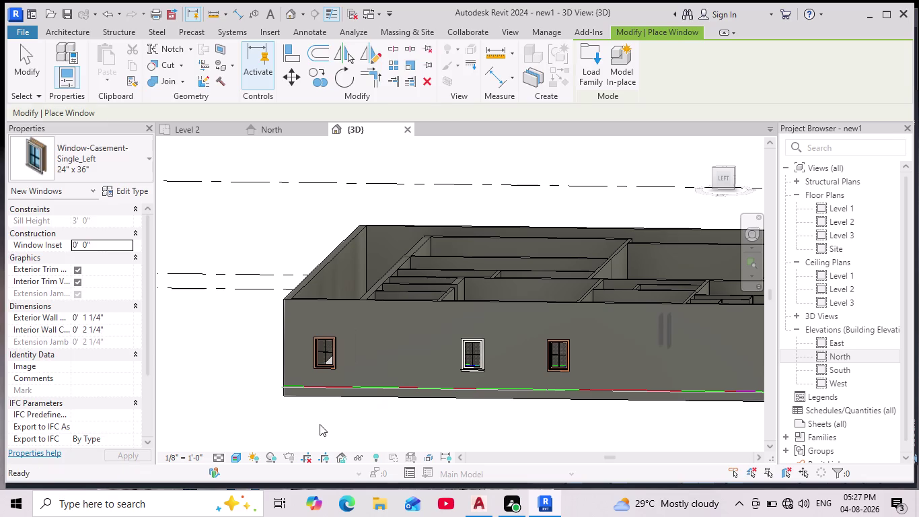
Exit window placement, select the left window on the wall, then clear the selection.
key(Escape)
click(334, 333)
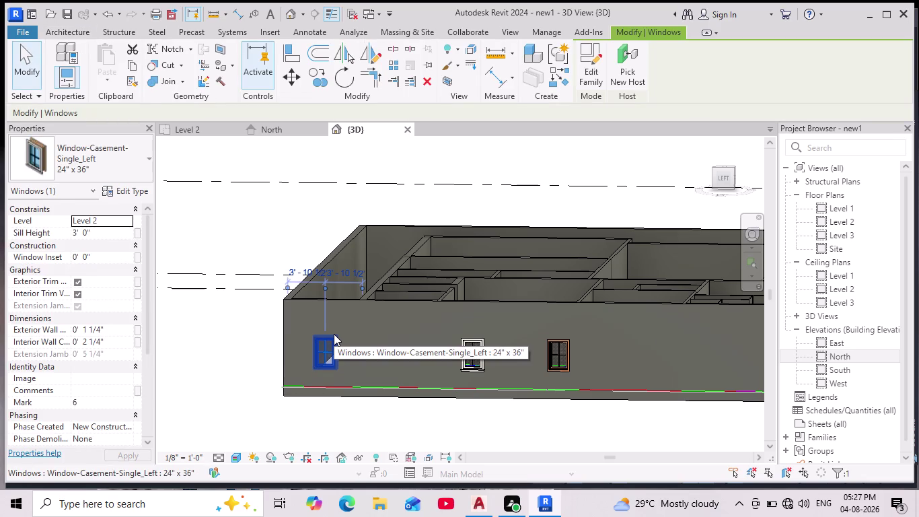
key(space)
key(space)
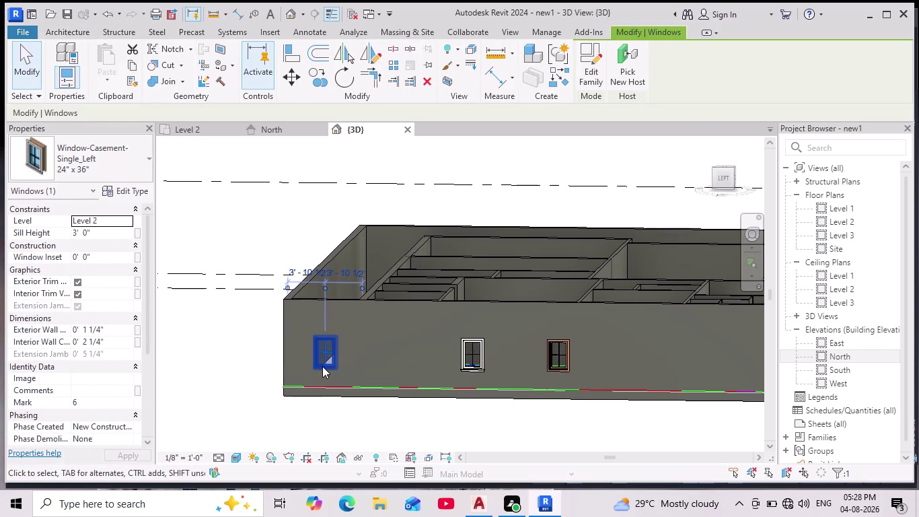
key(Escape)
key(Escape)
key(Escape)
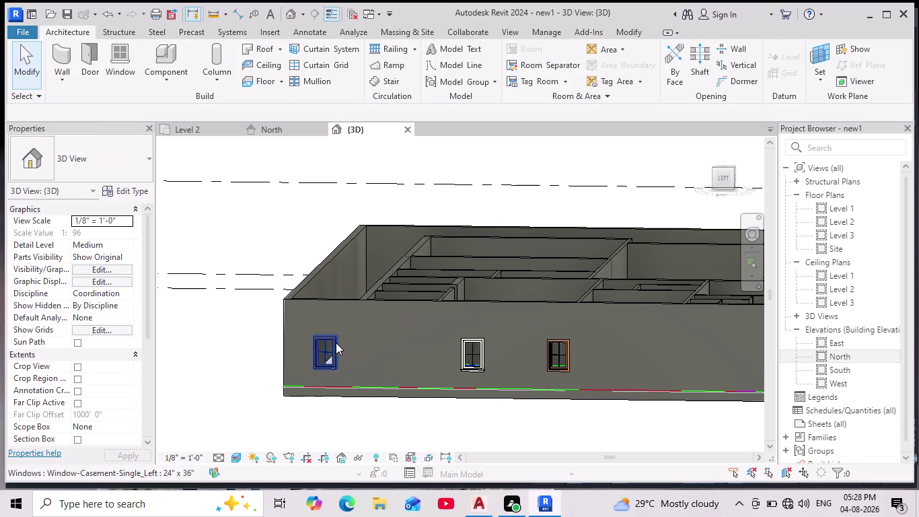
key(space)
key(space)
key(space)
key(Escape)
key(Escape)
Undo the three window placements so the exterior wall is blank again.
key(ctrl+z)
key(ctrl+z)
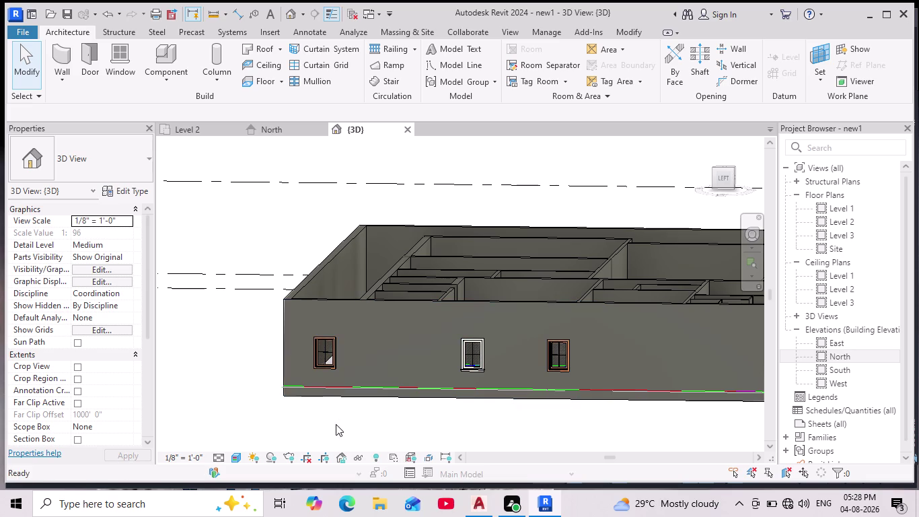
click(339, 430)
key(ctrl+z)
click(338, 430)
key(ctrl+z)
key(ctrl+z)
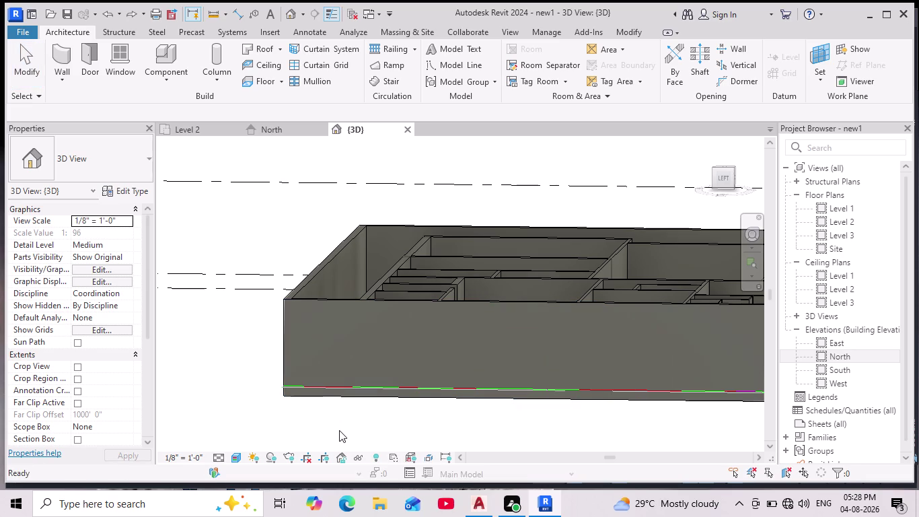
click(339, 430)
Orbit the 3D model to face the north facade's row of windows head-on.
scroll(down, 3)
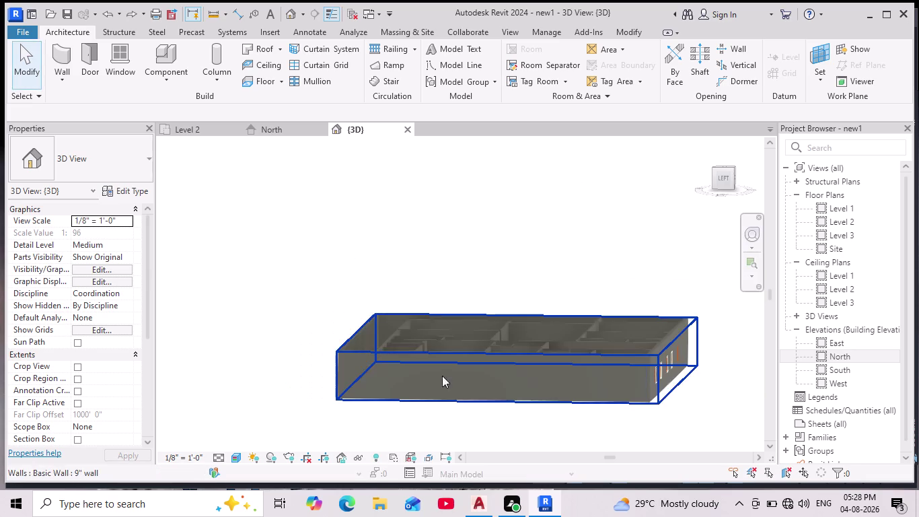
key(space)
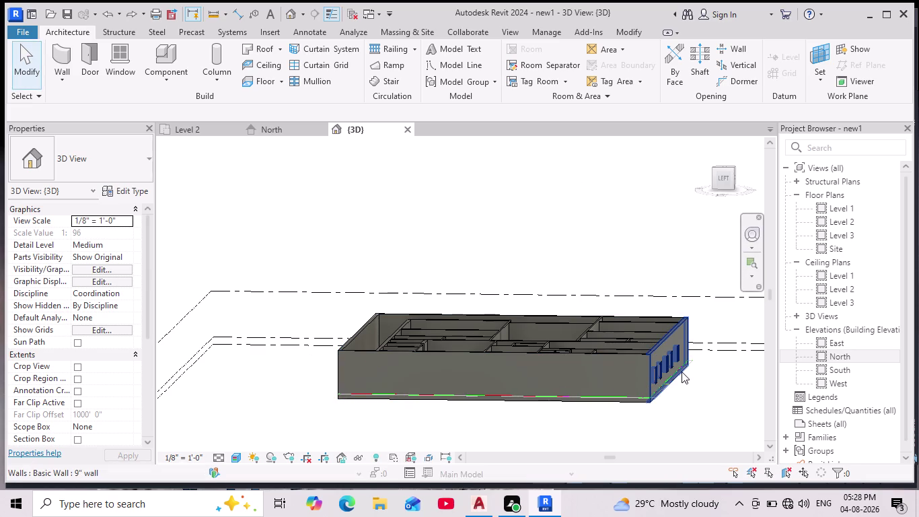
middle_drag(684, 378, 576, 391)
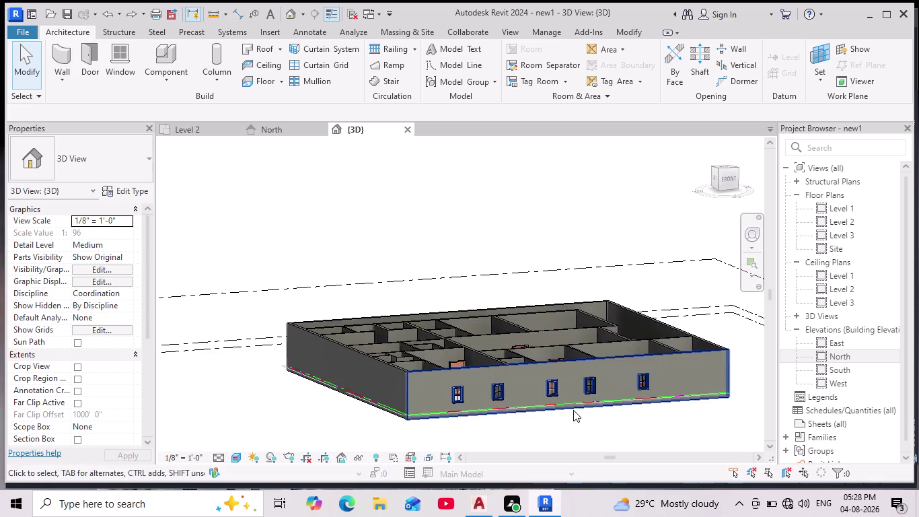
scroll(up, 3)
middle_drag(589, 413, 555, 405)
scroll(up, 3)
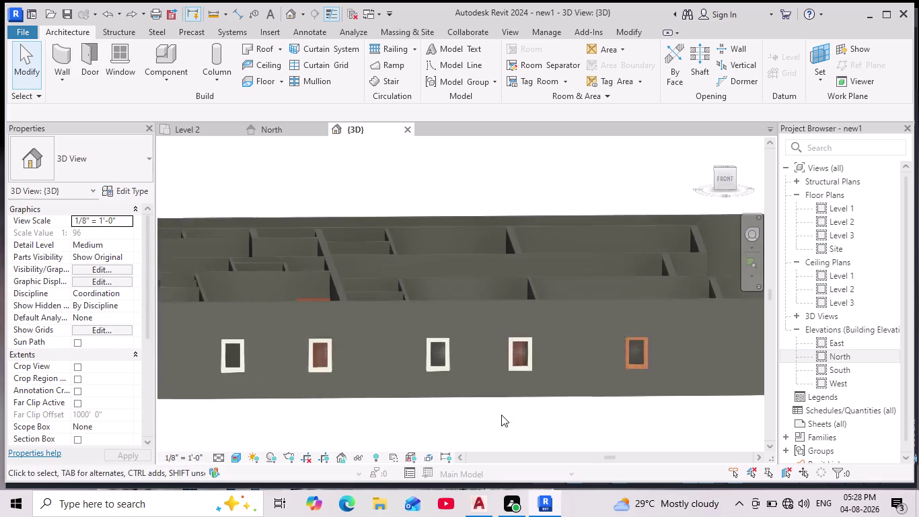
middle_drag(651, 415, 634, 390)
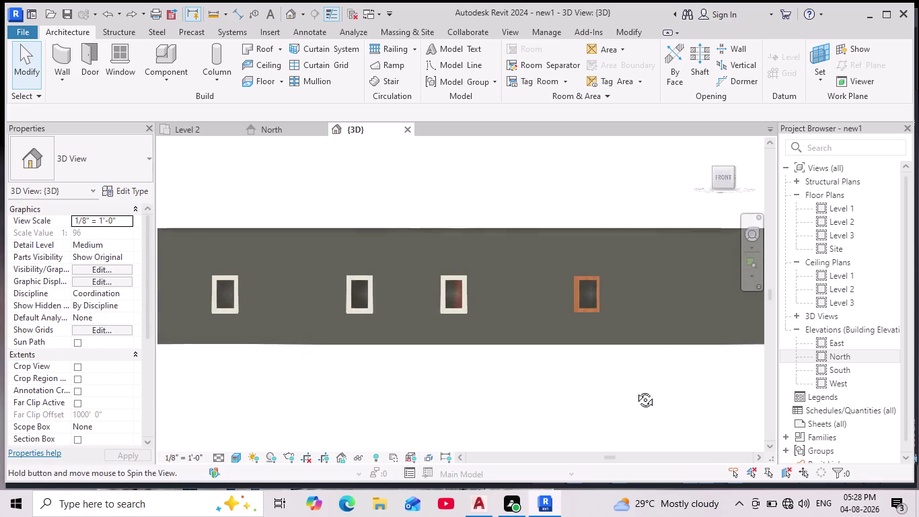
middle_drag(634, 390, 662, 393)
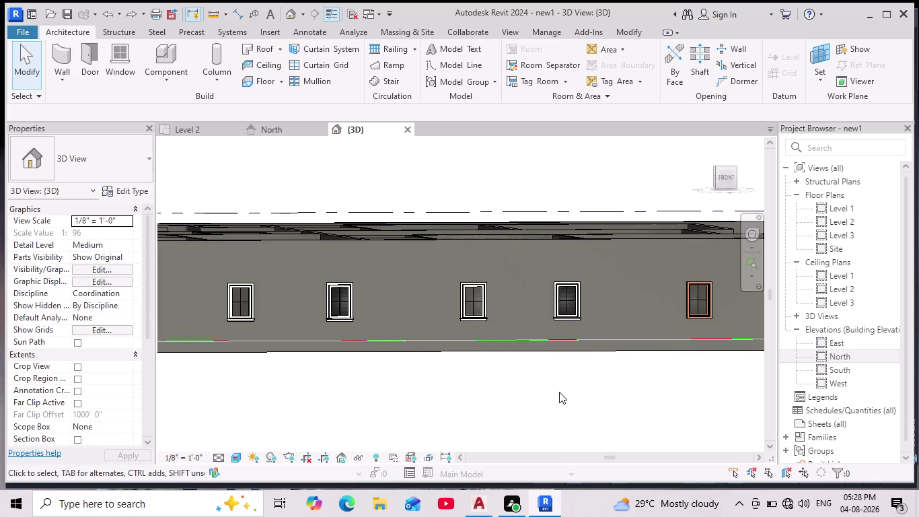
Zoom in on the north facade and select its rightmost casement window.
scroll(up, 3)
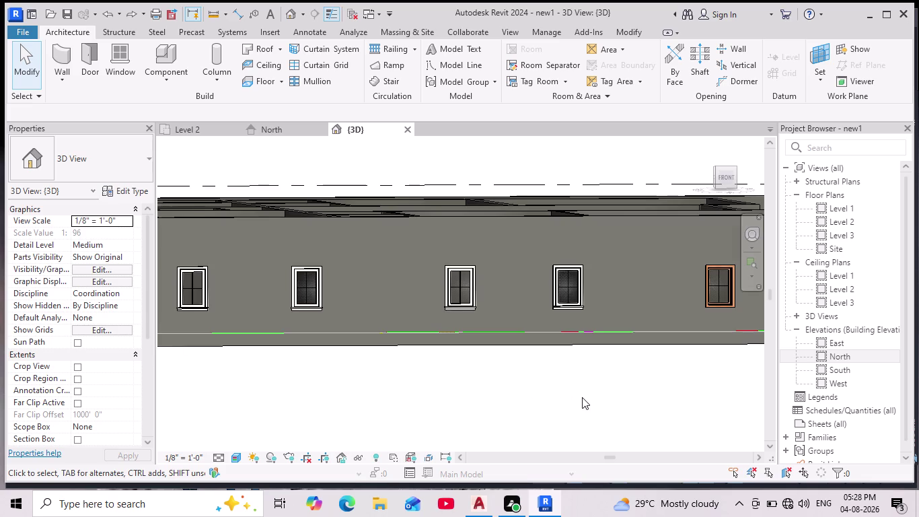
middle_drag(581, 399, 565, 403)
scroll(down, 3)
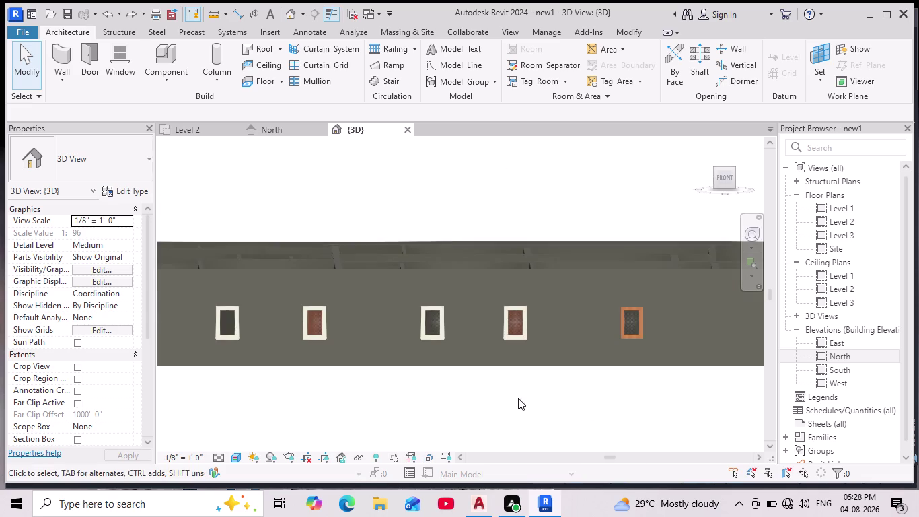
scroll(down, 3)
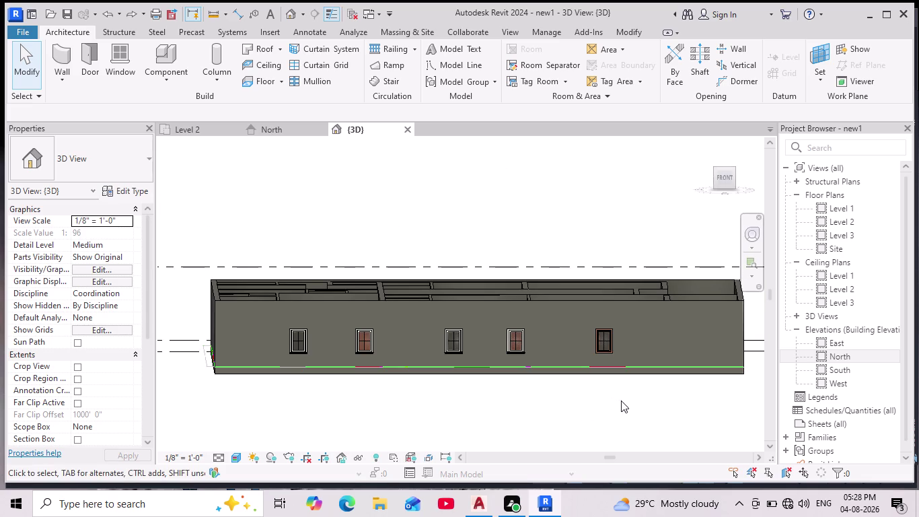
middle_drag(633, 398, 623, 401)
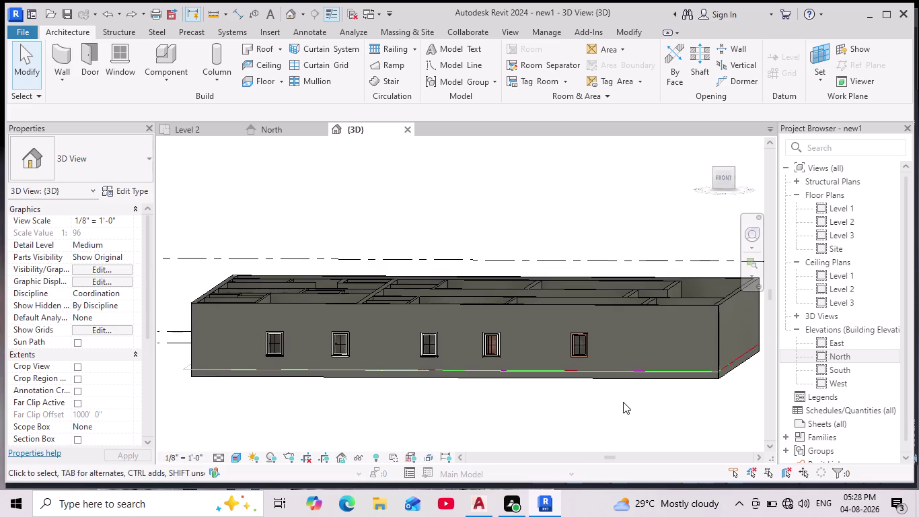
scroll(up, 3)
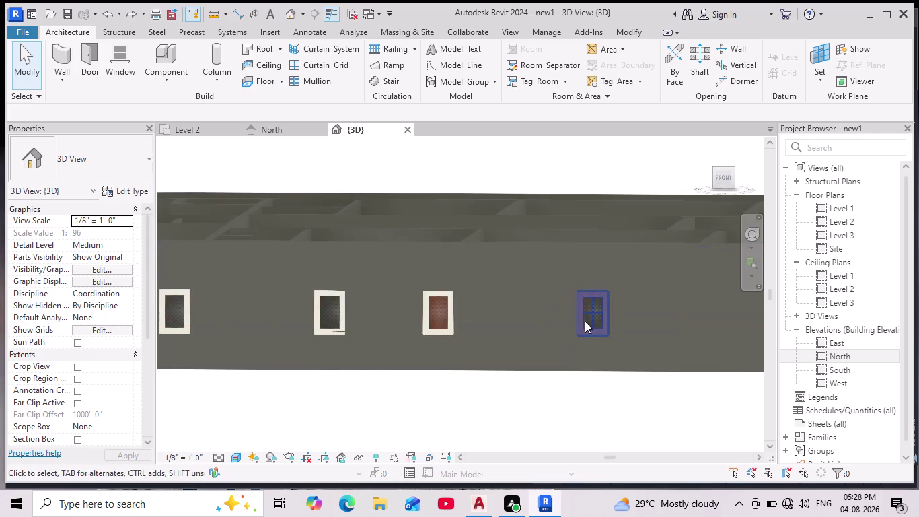
key(space)
key(space)
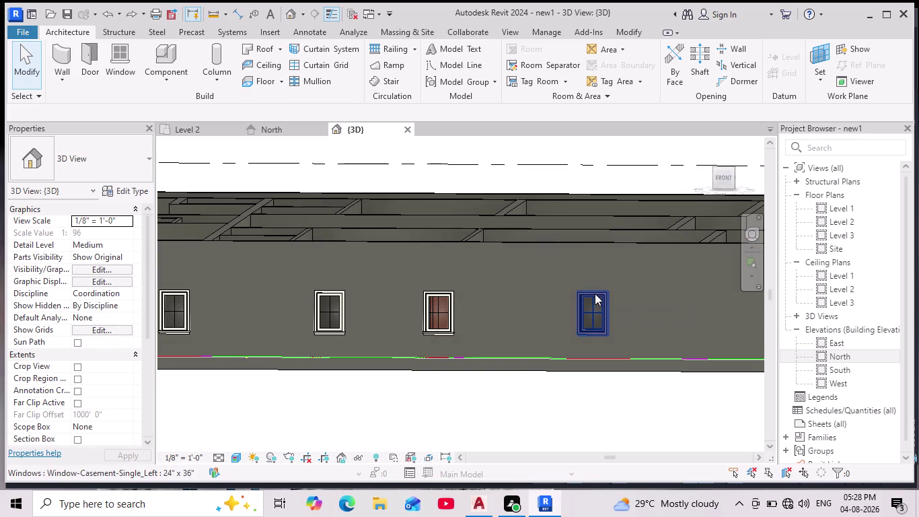
key(space)
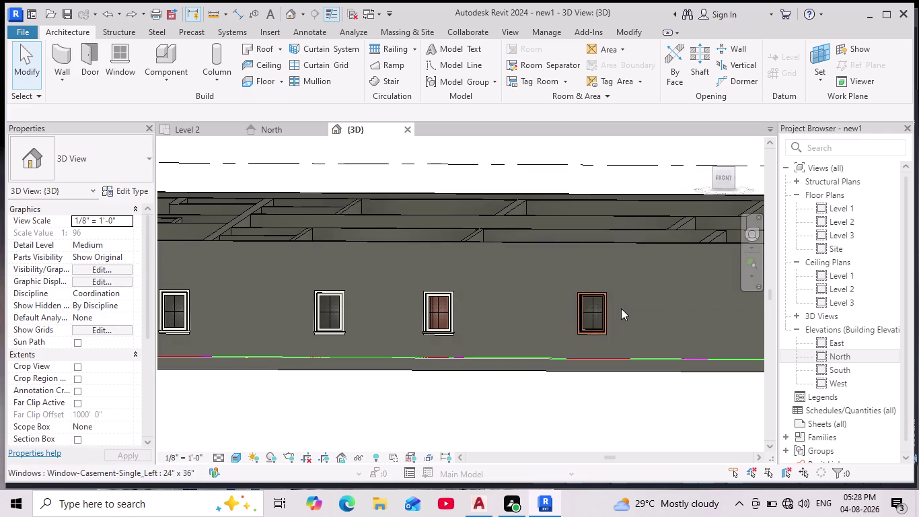
click(608, 288)
key(space)
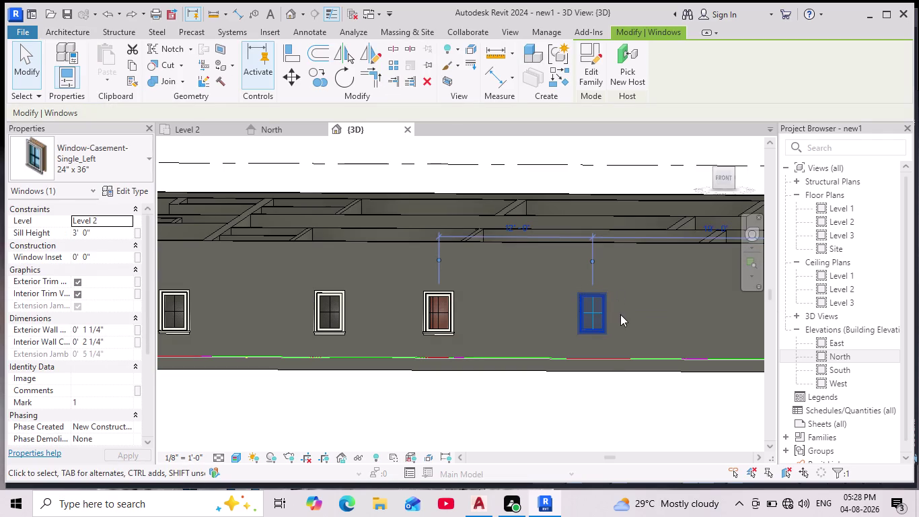
key(space)
key(space)
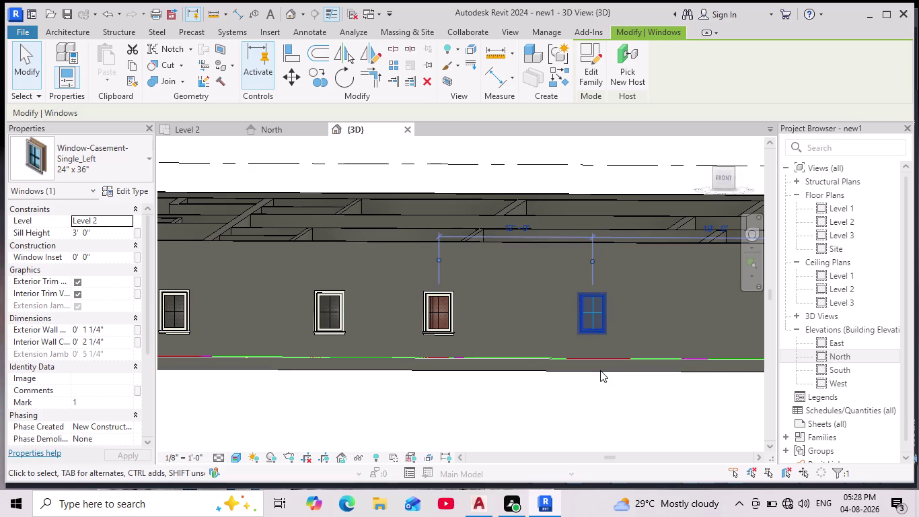
key(Tab)
key(Tab)
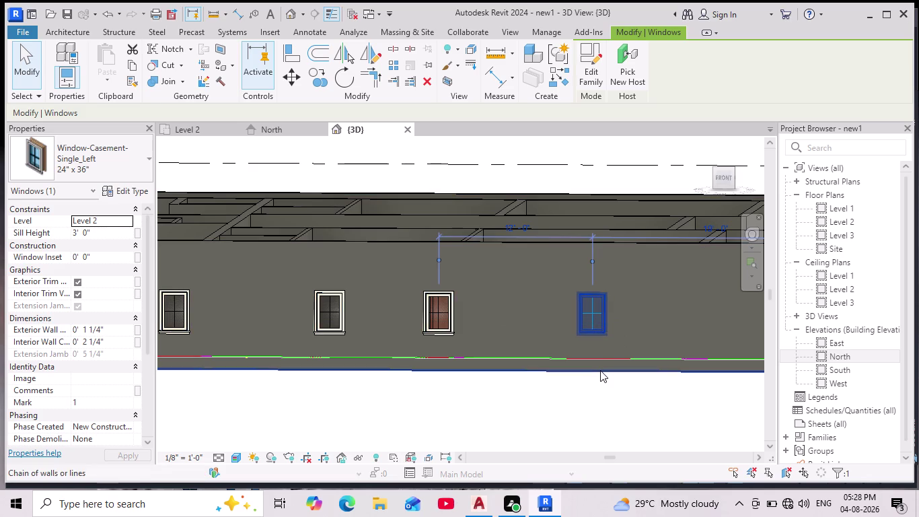
key(Tab)
key(Tab)
key(Tab)
key(Escape)
key(Escape)
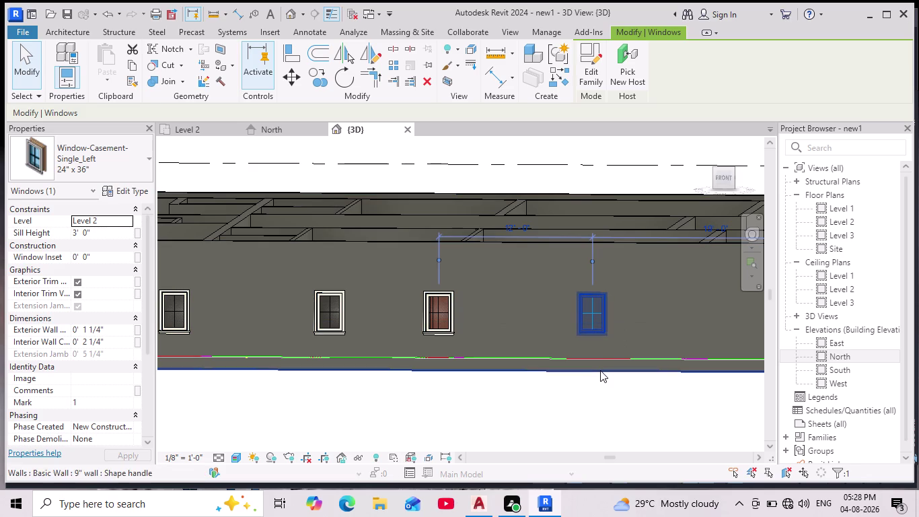
key(Escape)
key(Escape)
scroll(down, 3)
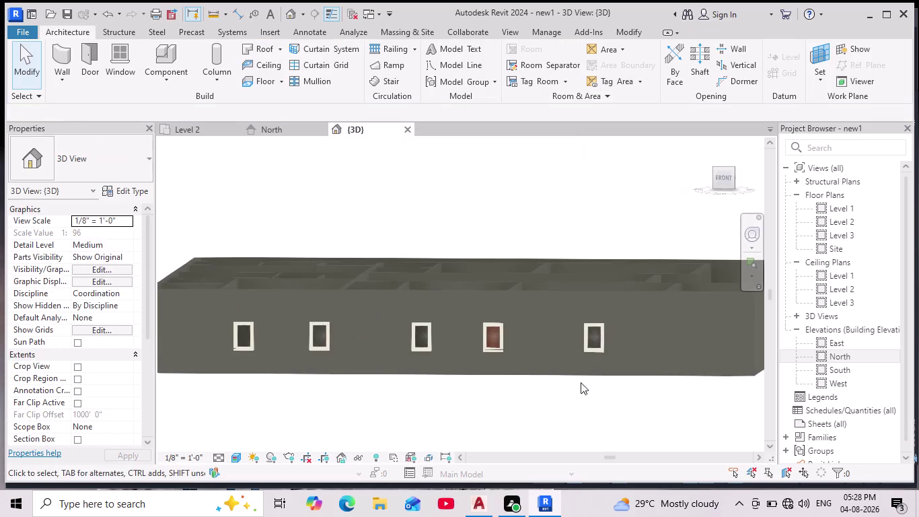
scroll(down, 3)
scroll(up, 3)
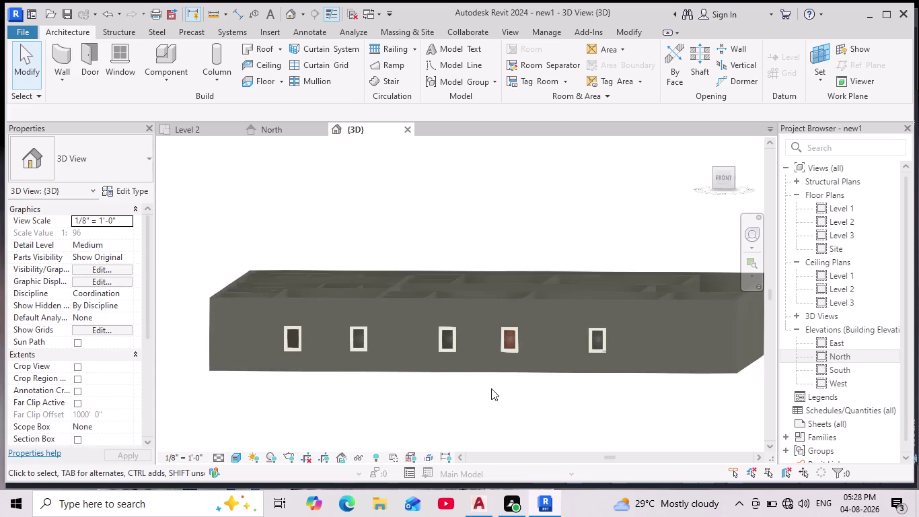
middle_drag(491, 389, 515, 403)
scroll(down, 3)
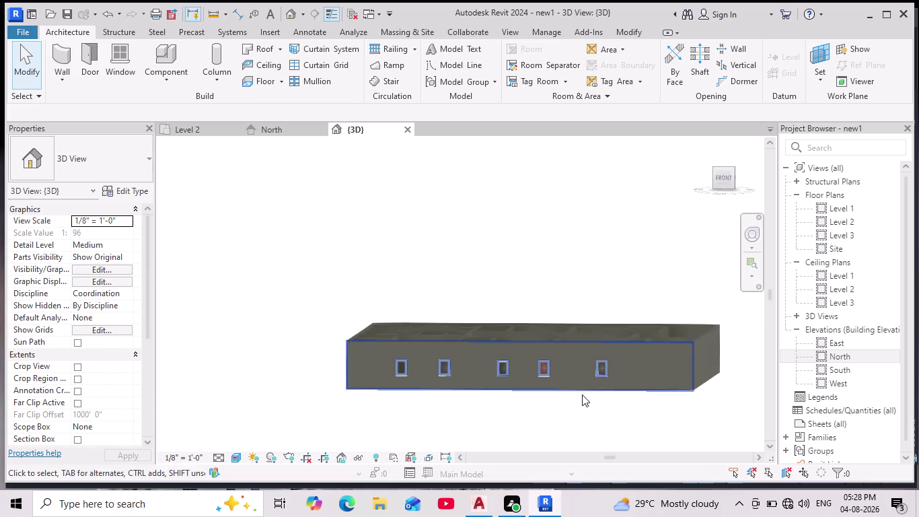
scroll(up, 3)
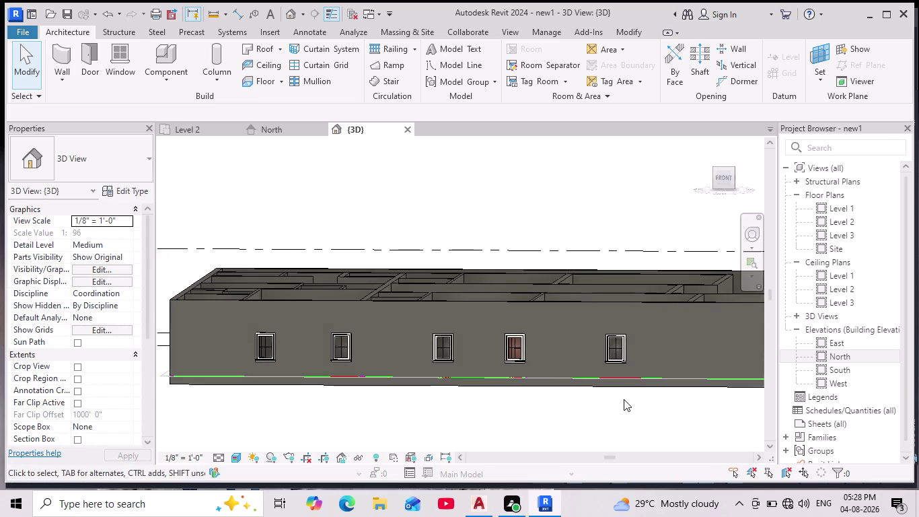
scroll(down, 3)
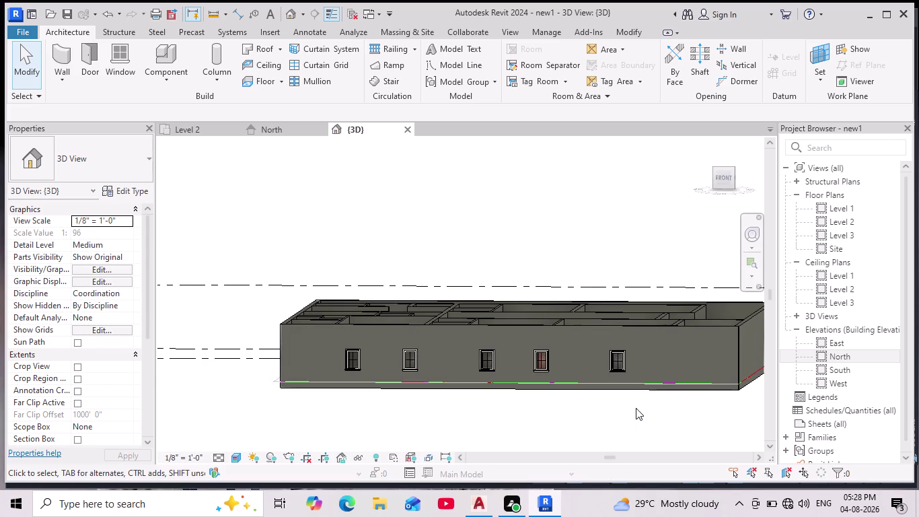
scroll(up, 3)
scroll(up, 3)
middle_drag(651, 409, 554, 407)
scroll(down, 3)
middle_drag(527, 408, 477, 415)
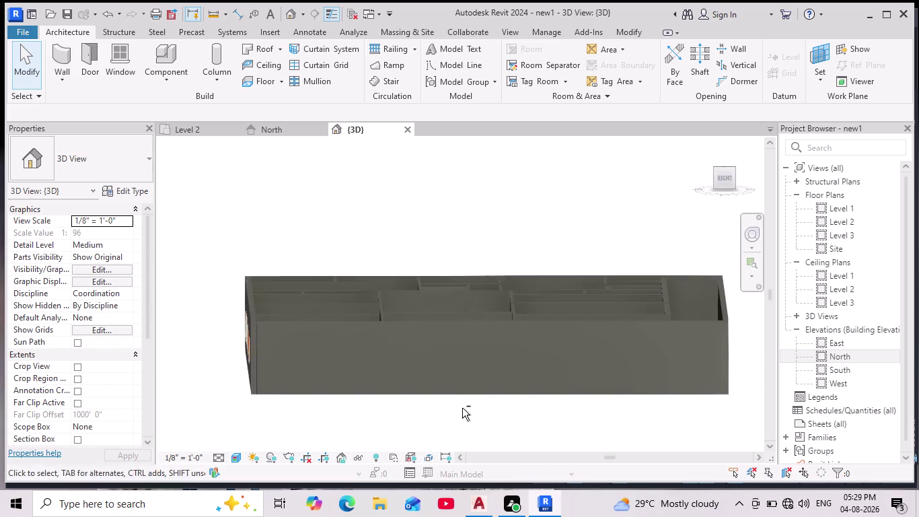
scroll(up, 3)
scroll(down, 3)
middle_drag(430, 387, 426, 415)
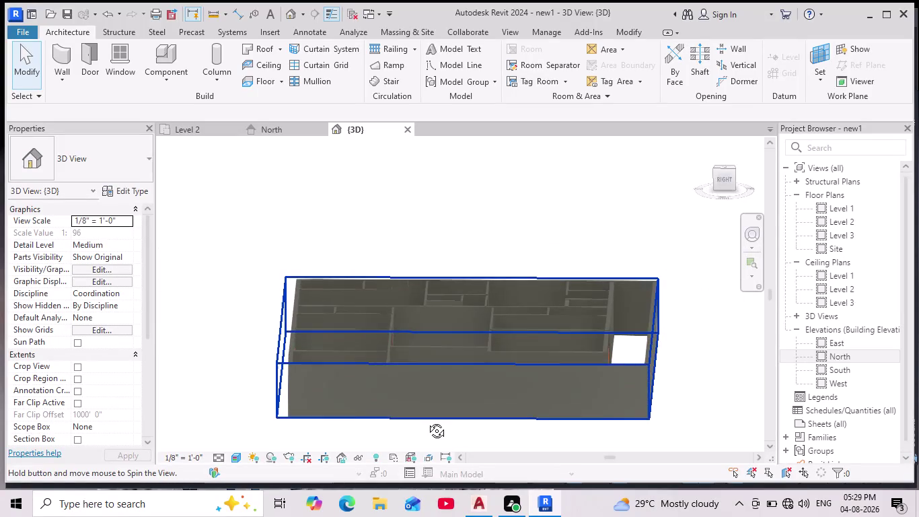
middle_drag(427, 415, 423, 452)
scroll(up, 3)
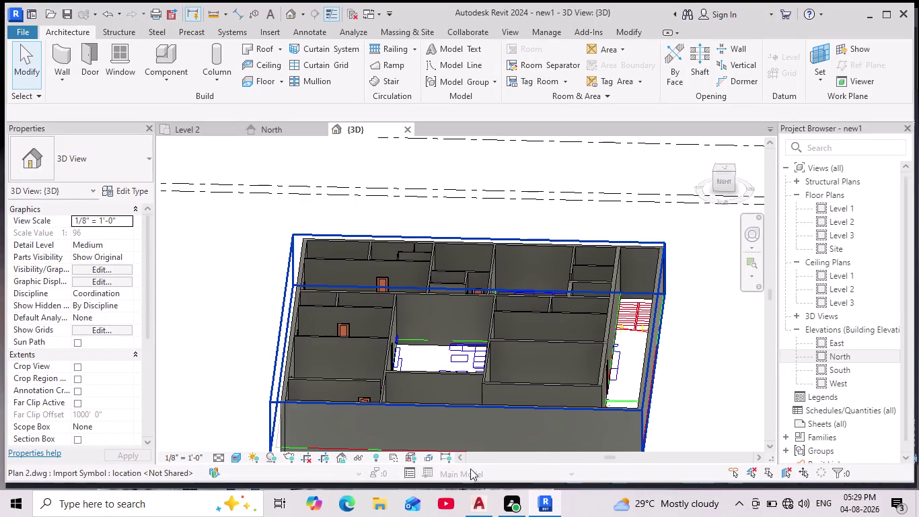
click(480, 504)
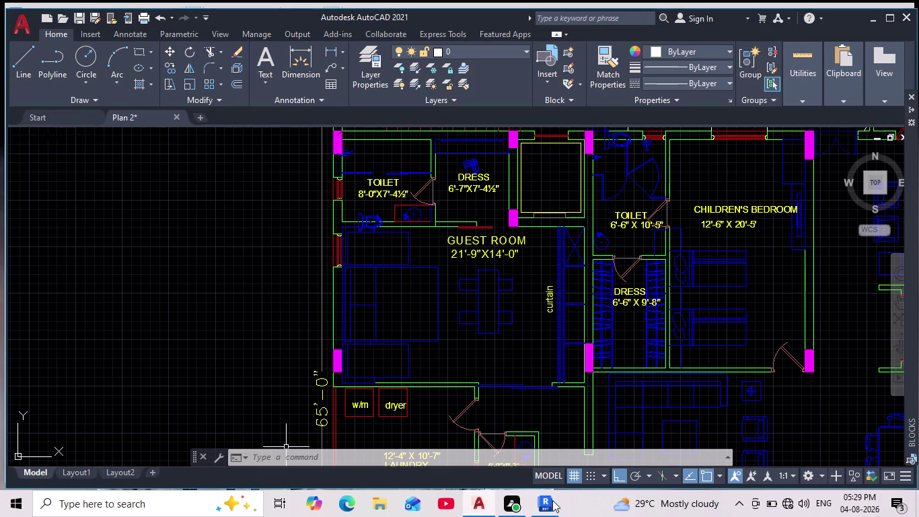
click(553, 500)
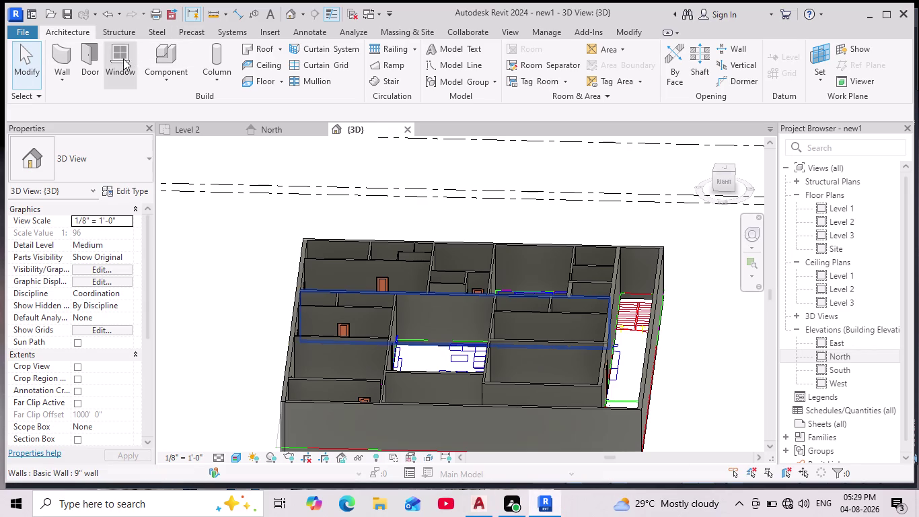
On the Level 2 plan, place a casement window in the outer wall beside the stair.
click(123, 58)
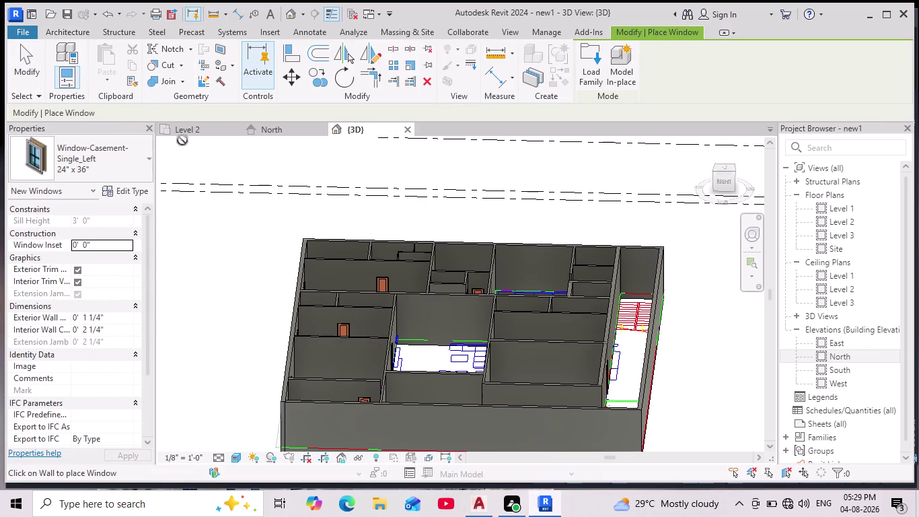
click(182, 133)
scroll(down, 3)
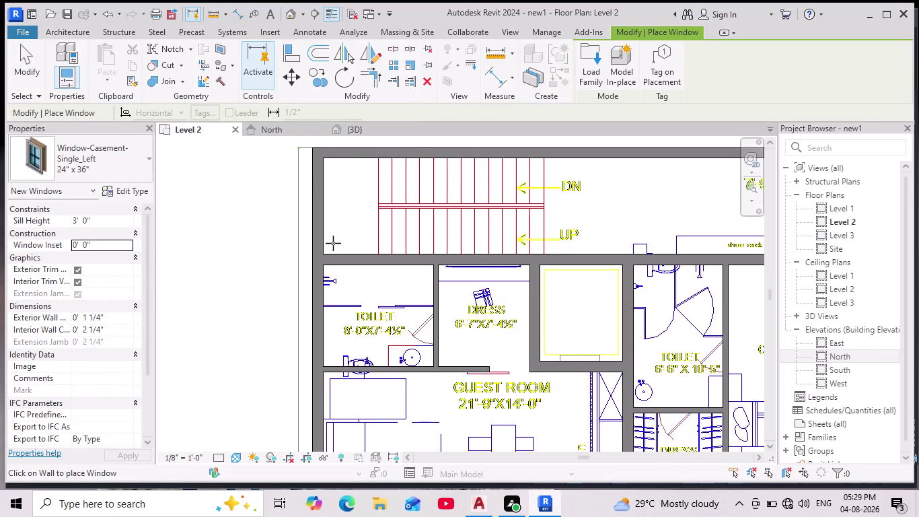
click(328, 217)
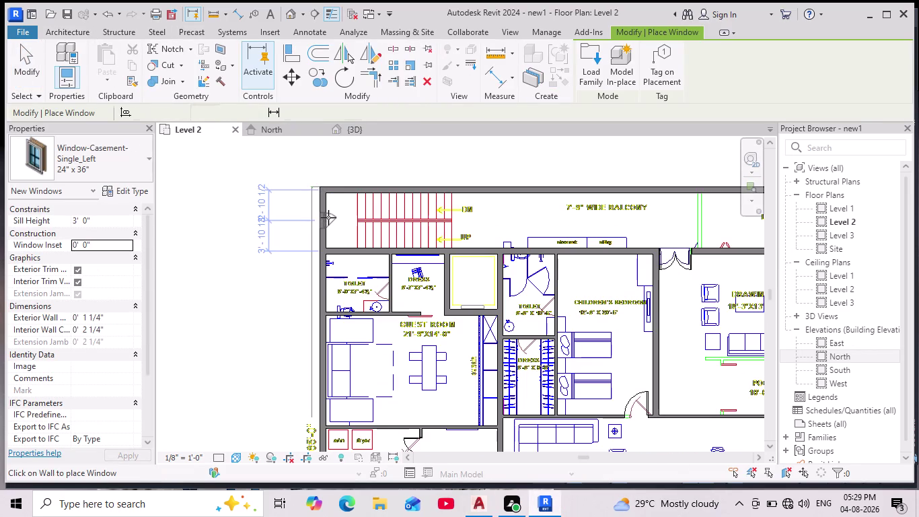
Place two casement windows on the guest room's outer wall, then switch to AutoCAD.
middle_drag(296, 252, 303, 197)
scroll(up, 3)
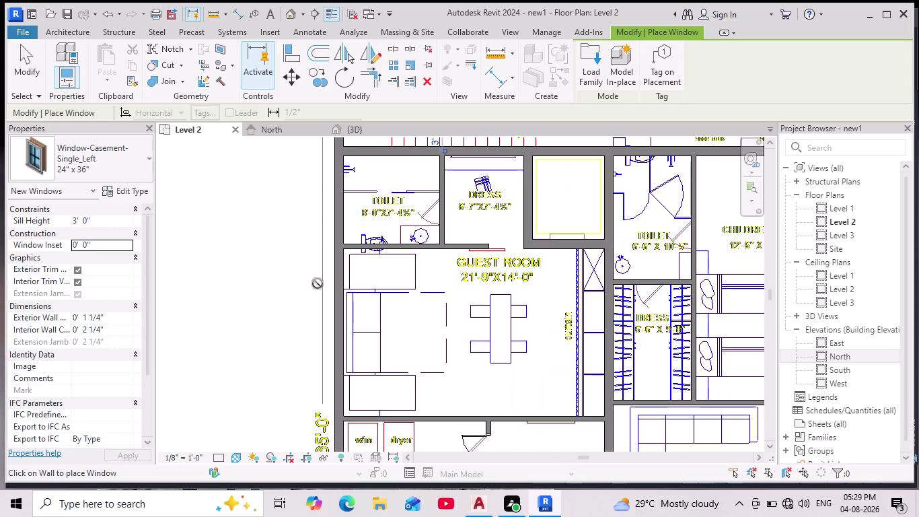
click(339, 273)
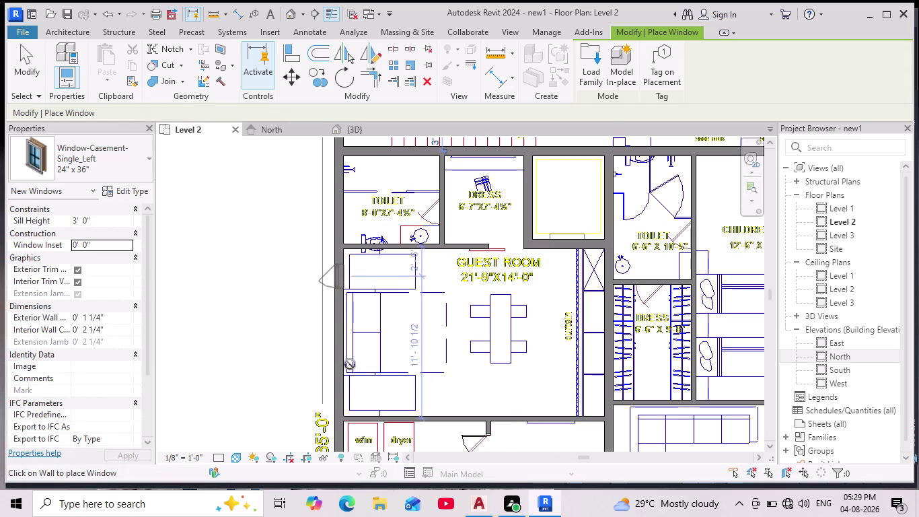
click(338, 368)
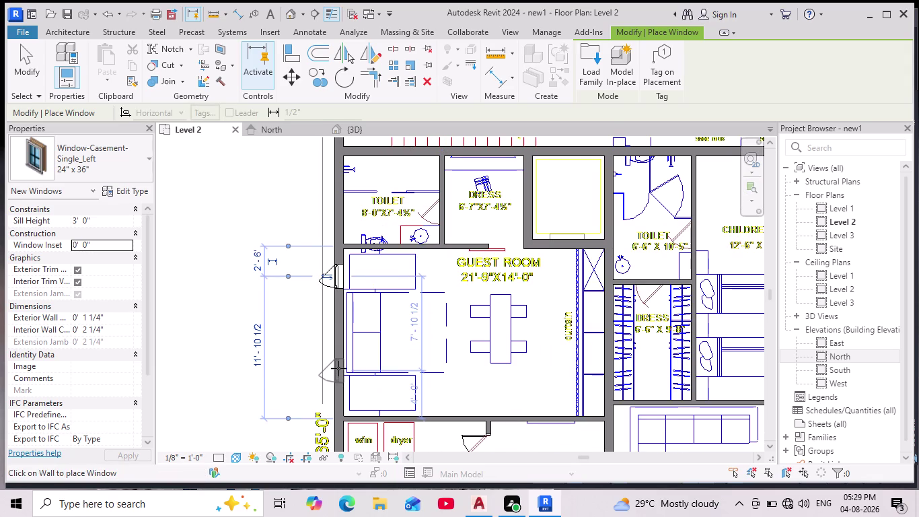
scroll(down, 3)
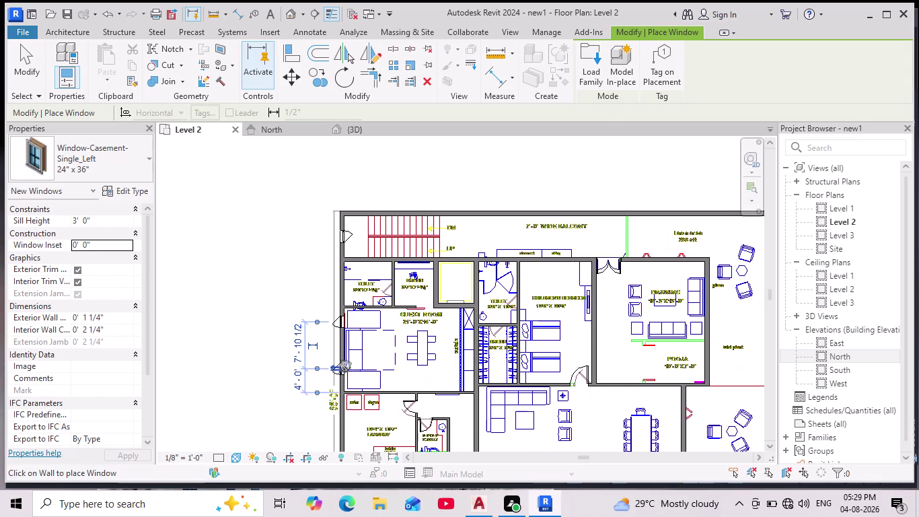
click(470, 502)
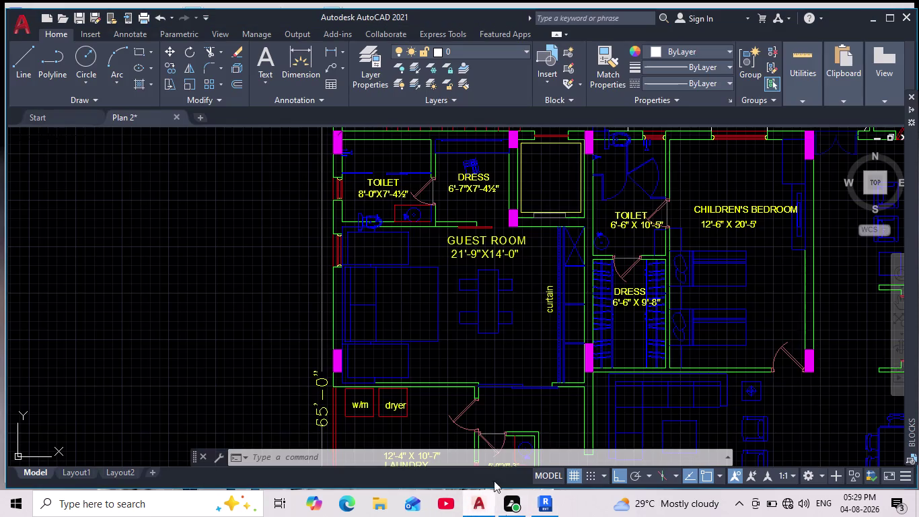
Zoom around the upper rooms of the AutoCAD Plan 2 drawing, then return to Revit.
scroll(down, 3)
scroll(up, 3)
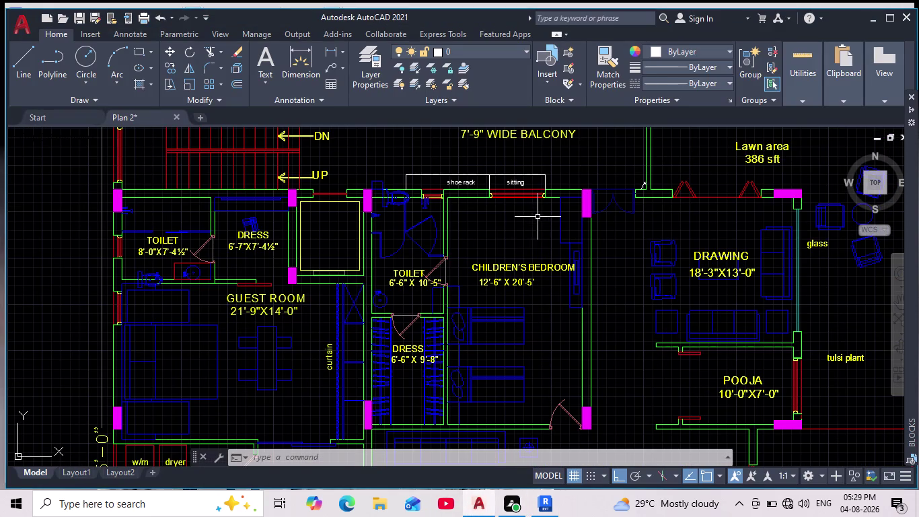
scroll(down, 3)
scroll(up, 3)
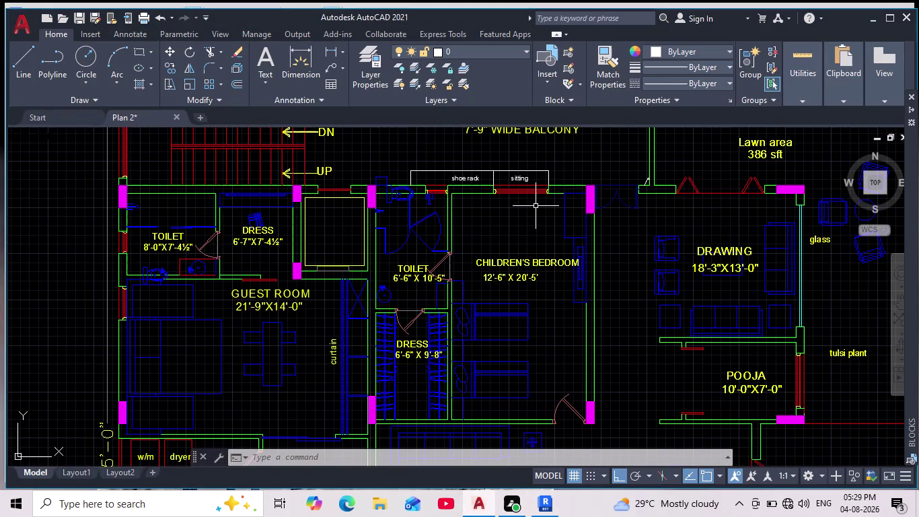
scroll(down, 3)
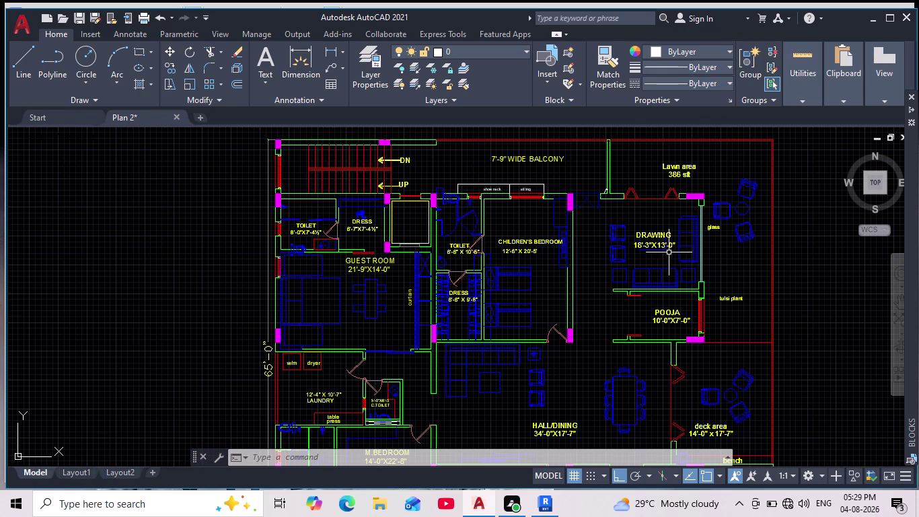
click(550, 504)
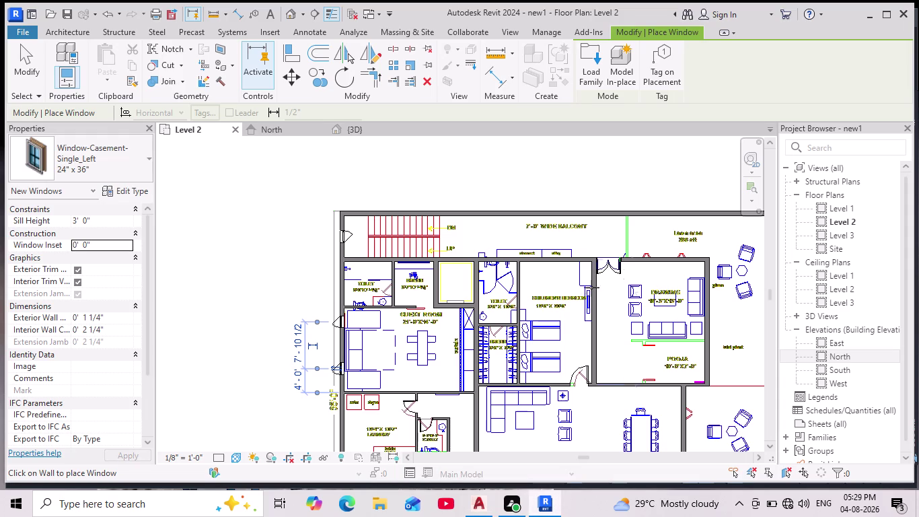
Place a window in the children's bedroom balcony wall on Level 2.
scroll(up, 3)
scroll(up, 3)
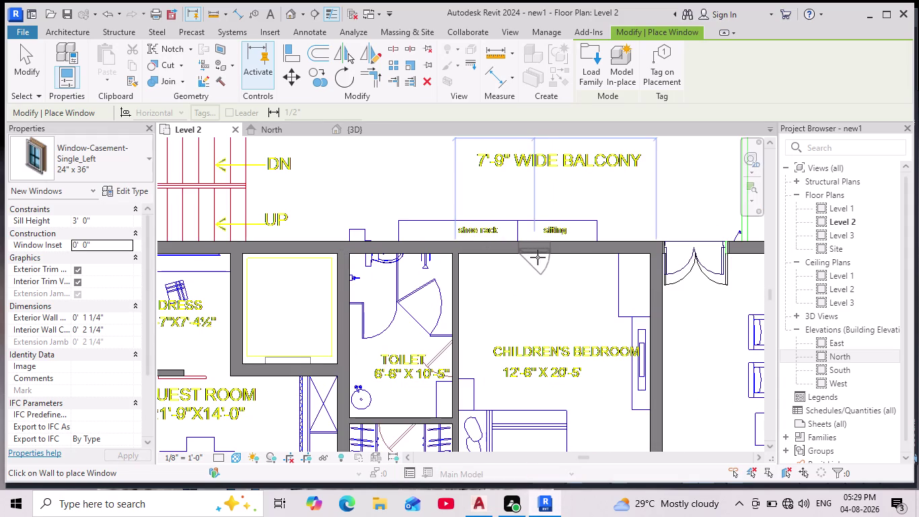
click(544, 258)
scroll(down, 3)
middle_drag(581, 341, 579, 341)
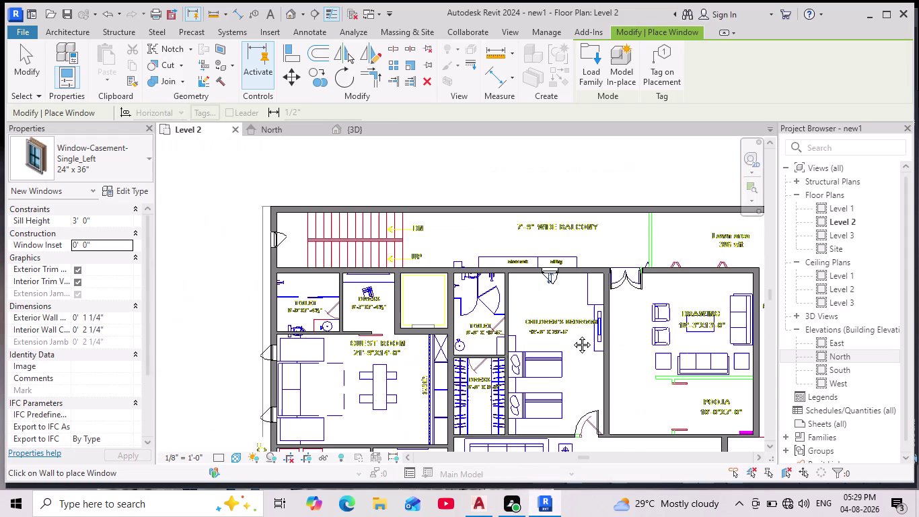
Pan and zoom across the traced Level 2 plan to re-centre it.
middle_drag(579, 340, 502, 308)
scroll(down, 3)
middle_drag(613, 363, 493, 285)
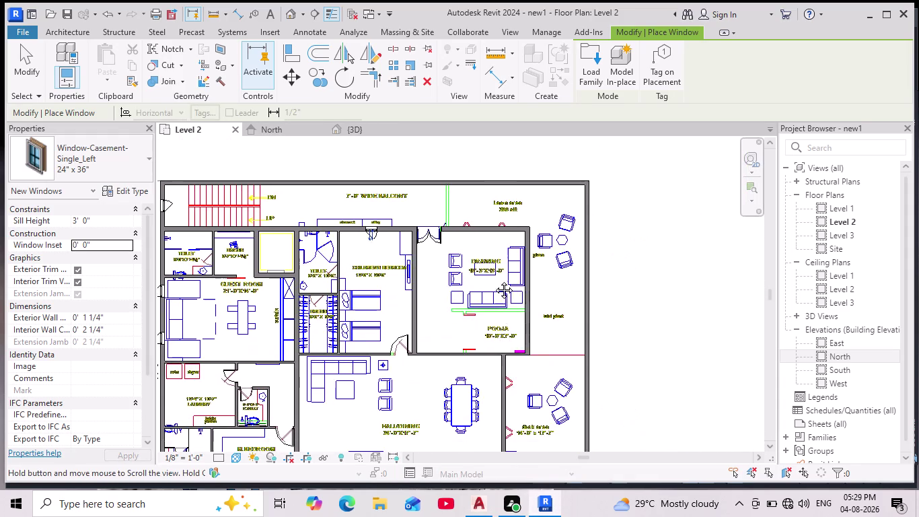
middle_drag(494, 285, 511, 237)
scroll(down, 3)
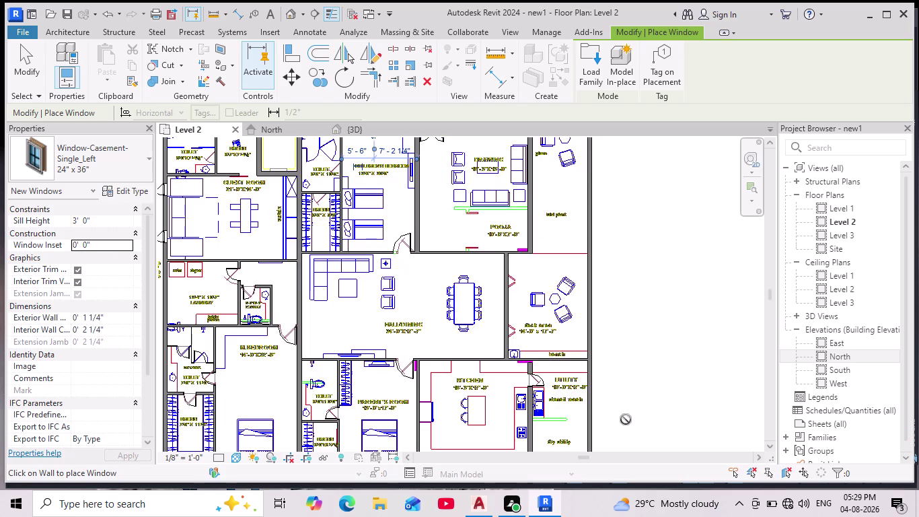
middle_drag(625, 416, 629, 393)
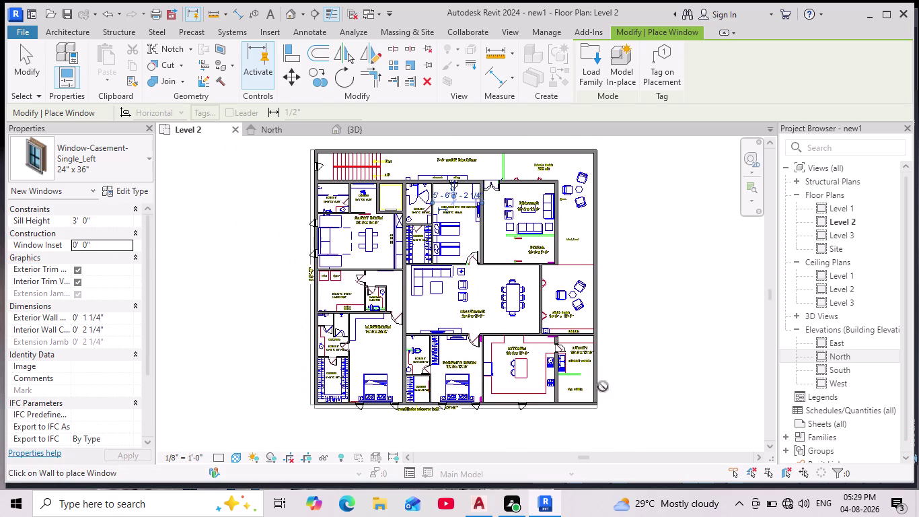
Check the AutoCAD reference, click once more in the Revit plan, then return to AutoCAD.
click(481, 504)
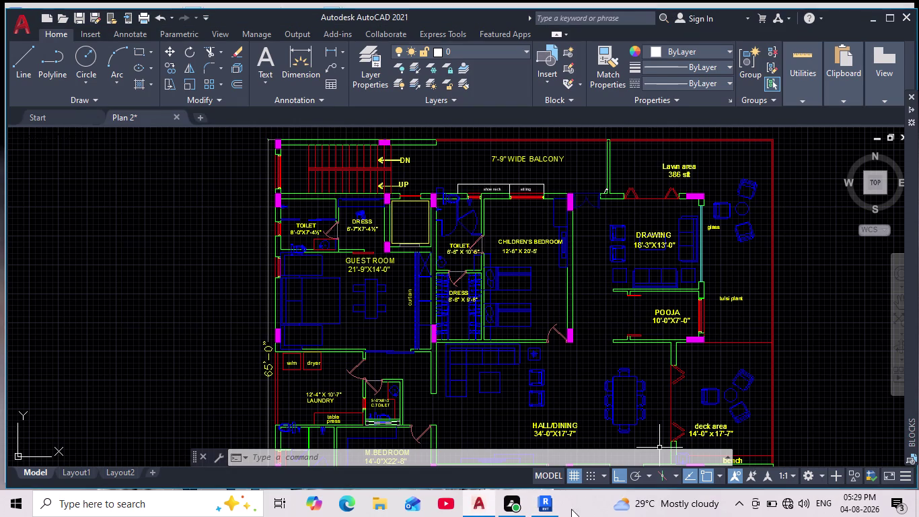
click(549, 502)
scroll(up, 3)
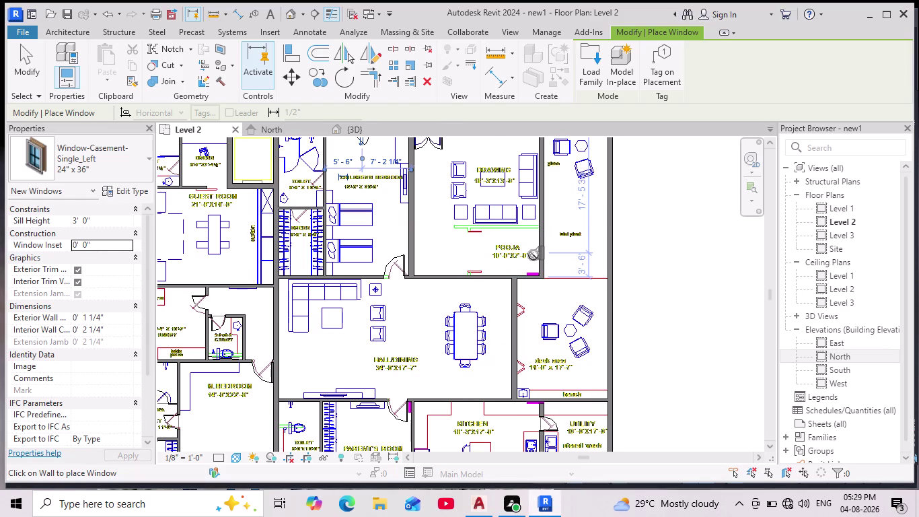
click(535, 248)
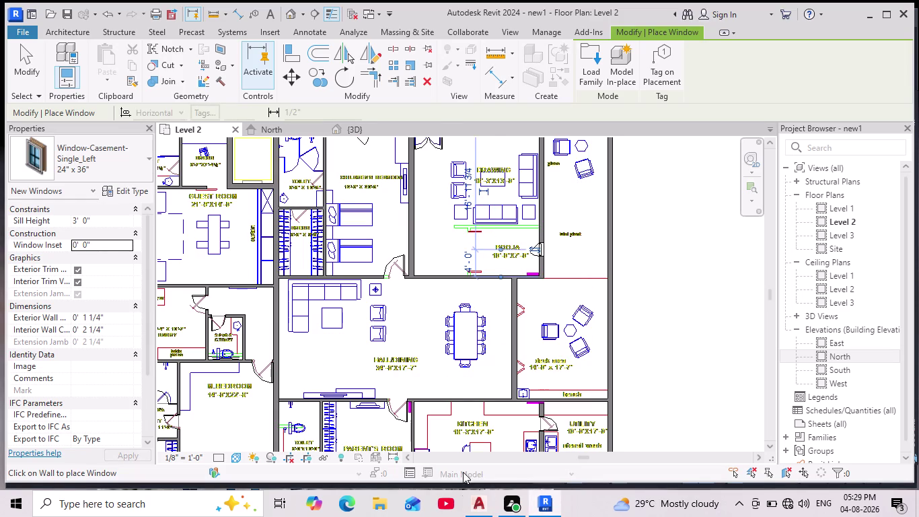
click(485, 503)
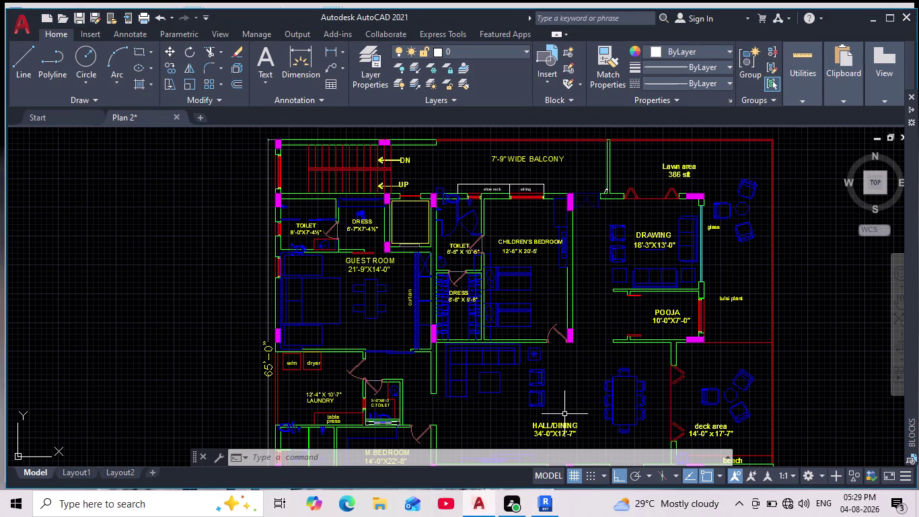
Pan and zoom the AutoCAD reference plan toward the lower rooms' windows.
middle_drag(662, 384, 636, 326)
scroll(down, 3)
scroll(up, 3)
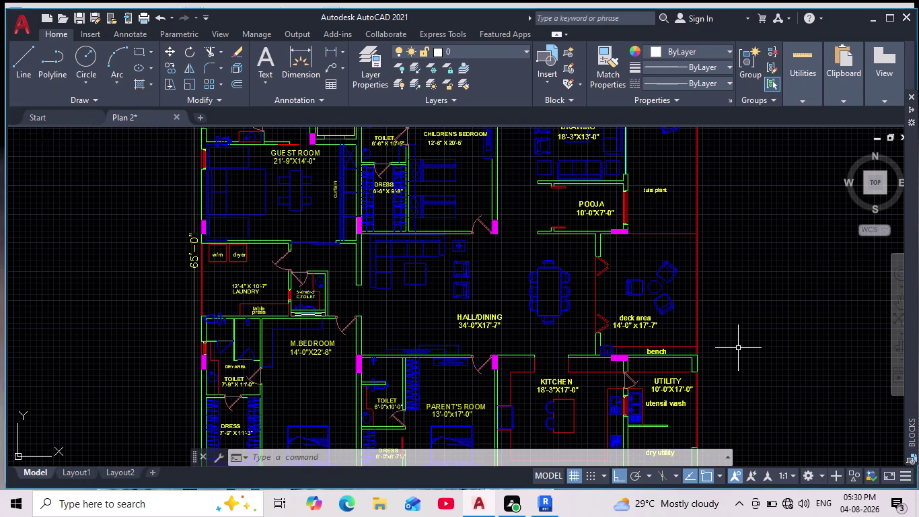
scroll(down, 3)
scroll(up, 3)
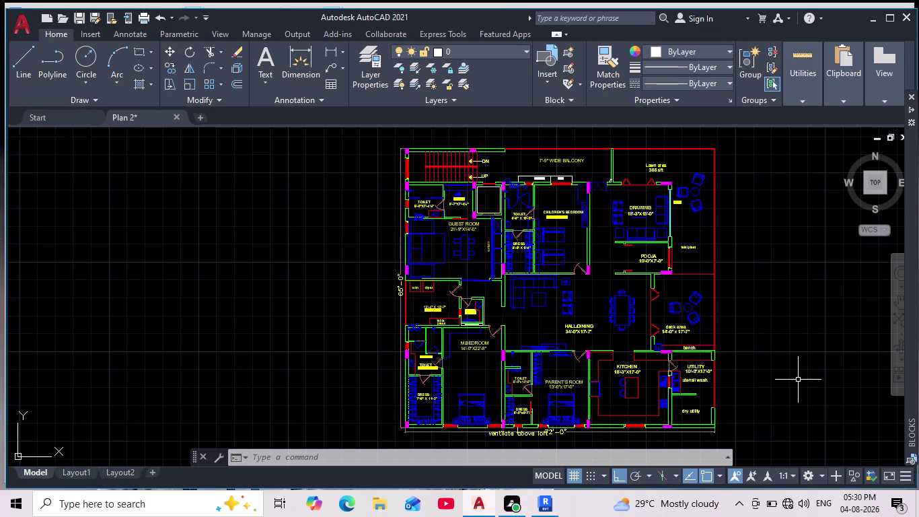
scroll(up, 3)
scroll(down, 3)
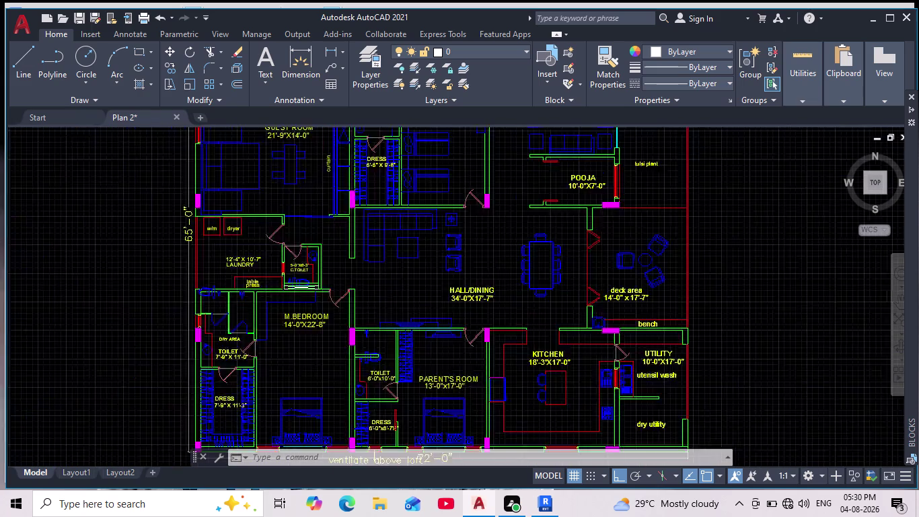
Finish reviewing the window positions in AutoCAD and return to the Revit Level 2 plan.
scroll(down, 3)
scroll(up, 3)
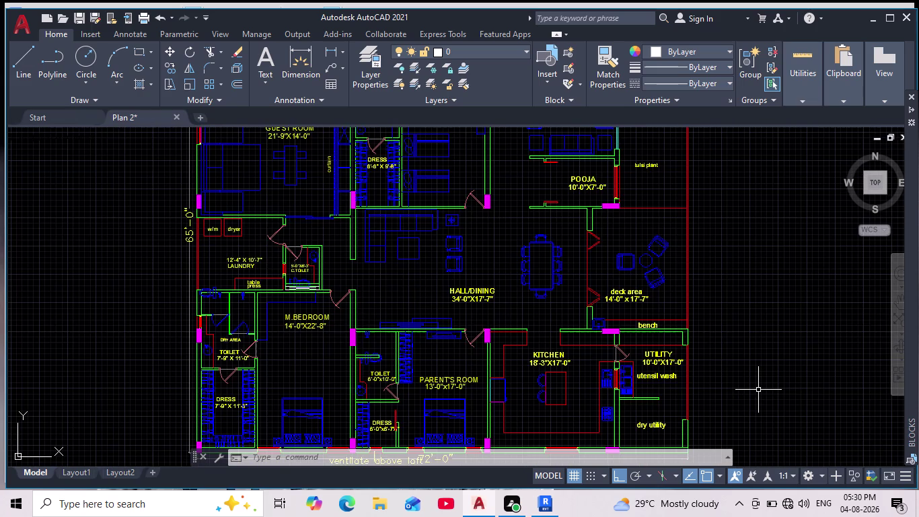
scroll(down, 3)
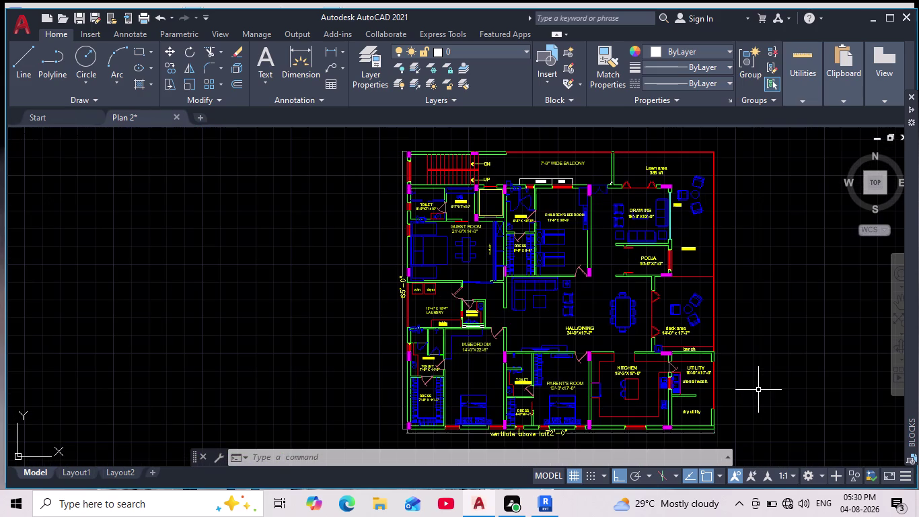
scroll(up, 3)
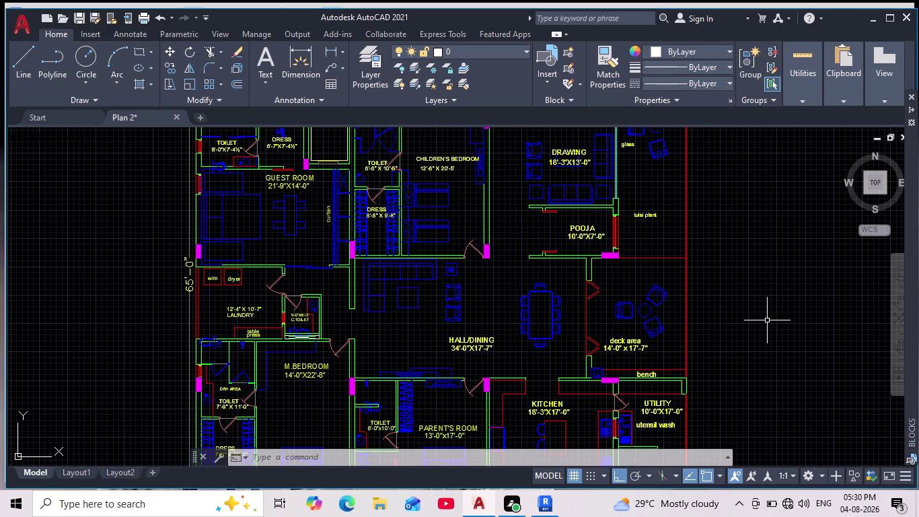
scroll(down, 3)
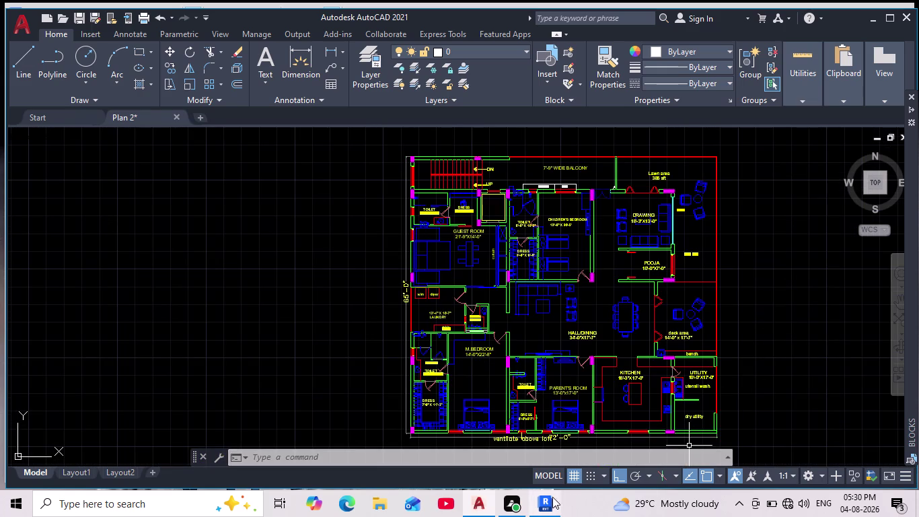
click(541, 497)
scroll(down, 3)
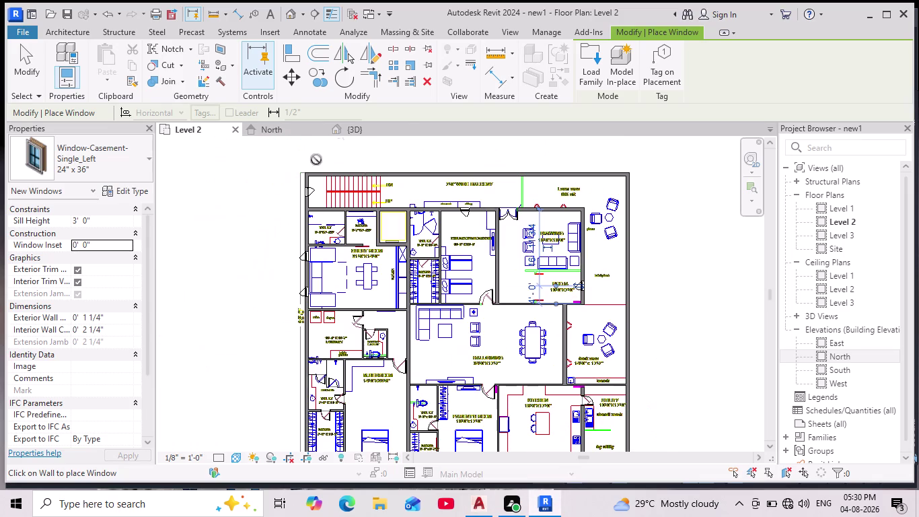
Open the {3D} view and orbit the model to check the facade windows.
click(350, 129)
scroll(down, 3)
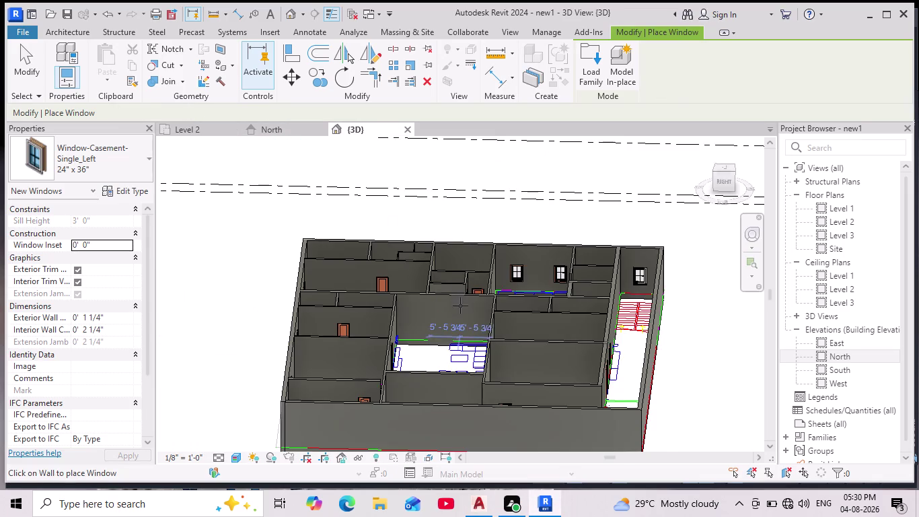
scroll(down, 3)
scroll(up, 3)
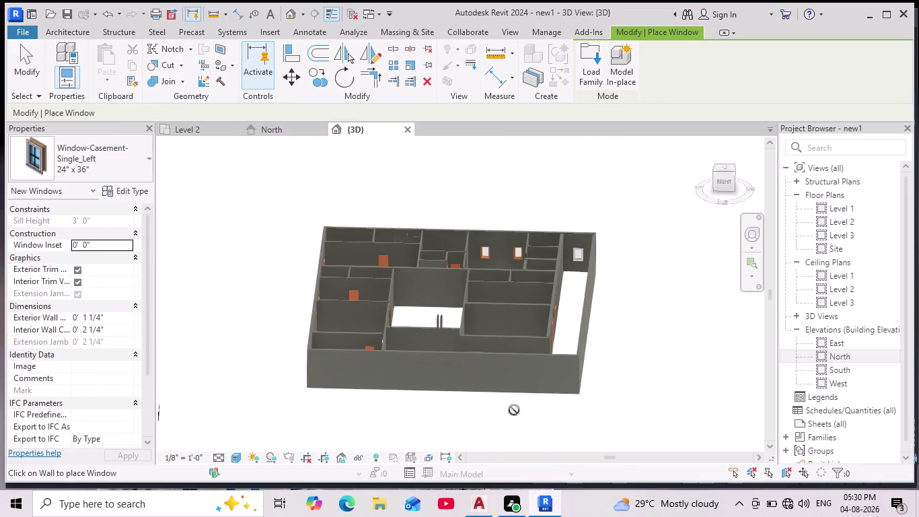
middle_drag(506, 415, 534, 404)
middle_drag(484, 415, 518, 409)
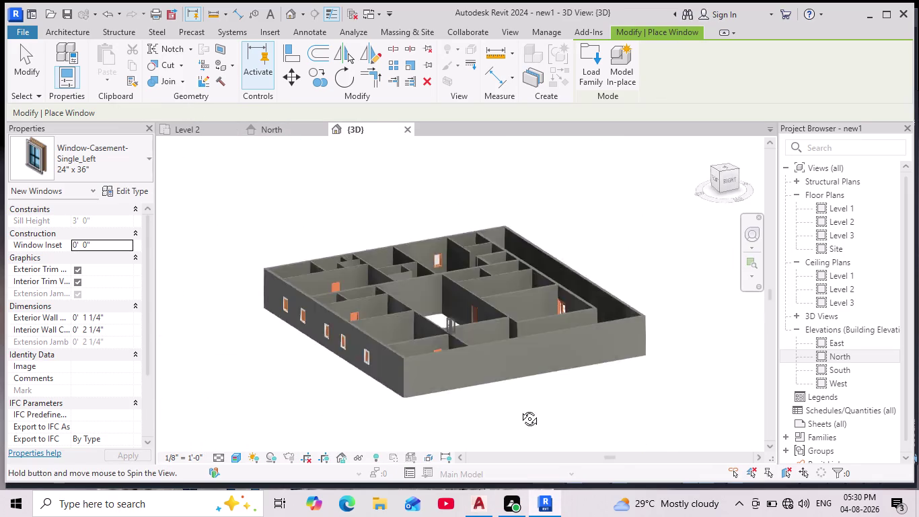
middle_drag(518, 409, 651, 385)
middle_drag(512, 405, 611, 396)
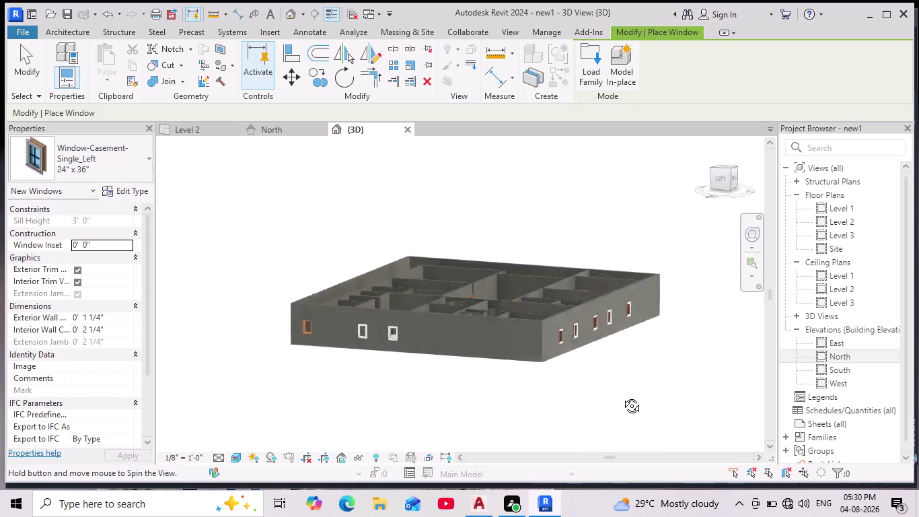
middle_drag(611, 396, 642, 396)
middle_drag(481, 384, 611, 383)
middle_drag(492, 347, 520, 414)
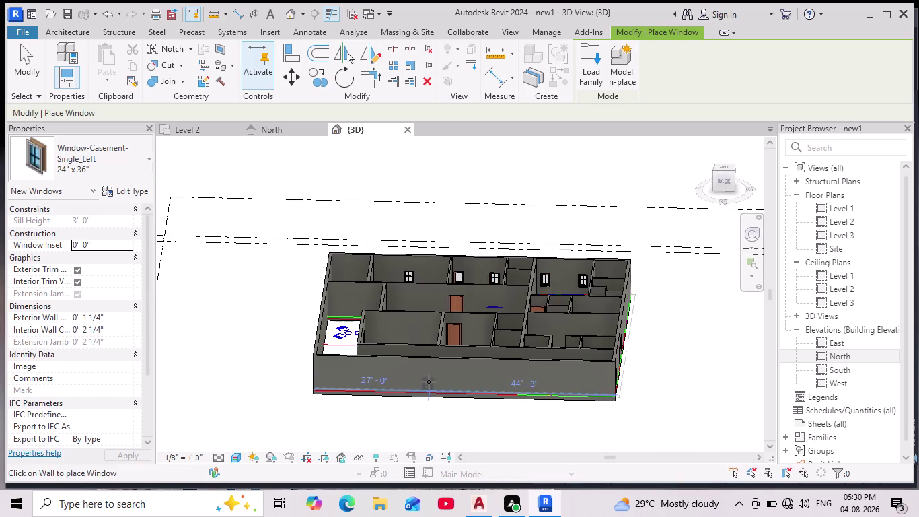
scroll(up, 3)
middle_drag(454, 407, 623, 425)
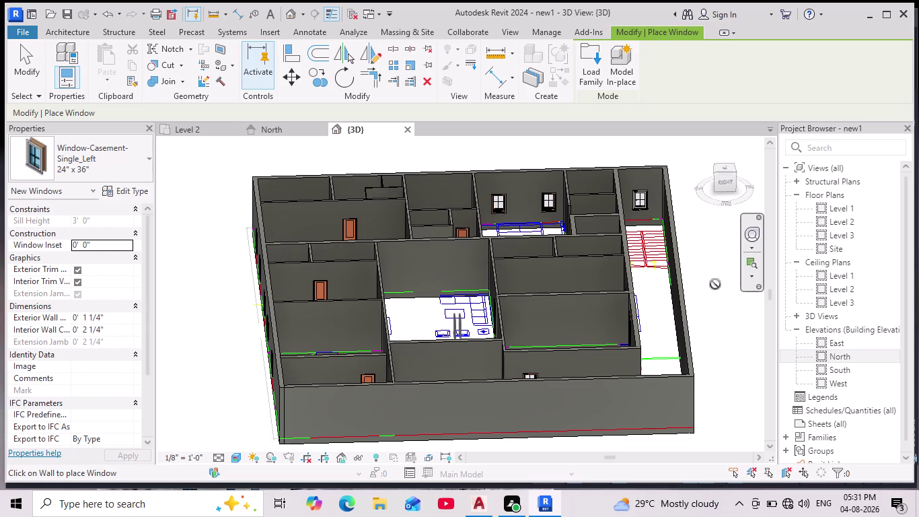
Cancel the lingering window placement command.
scroll(up, 3)
scroll(down, 3)
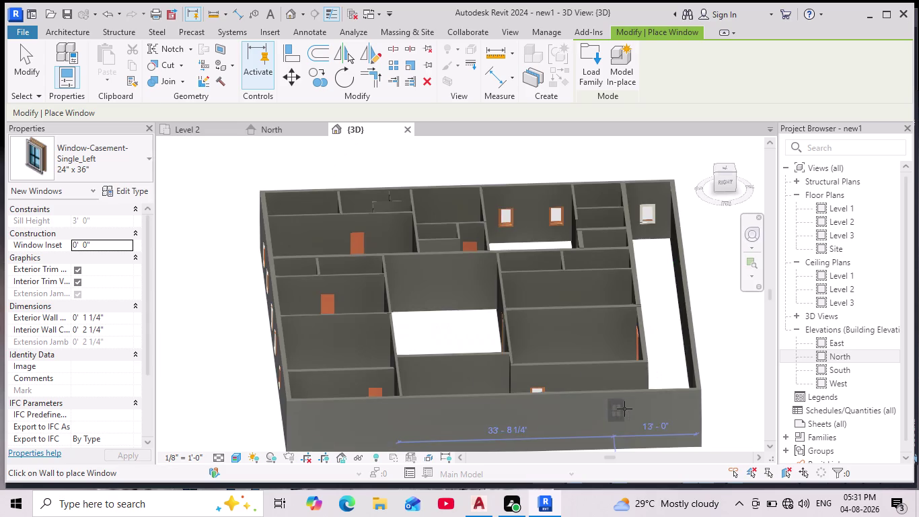
key(Escape)
key(Escape)
key(Escape)
scroll(down, 3)
key(Escape)
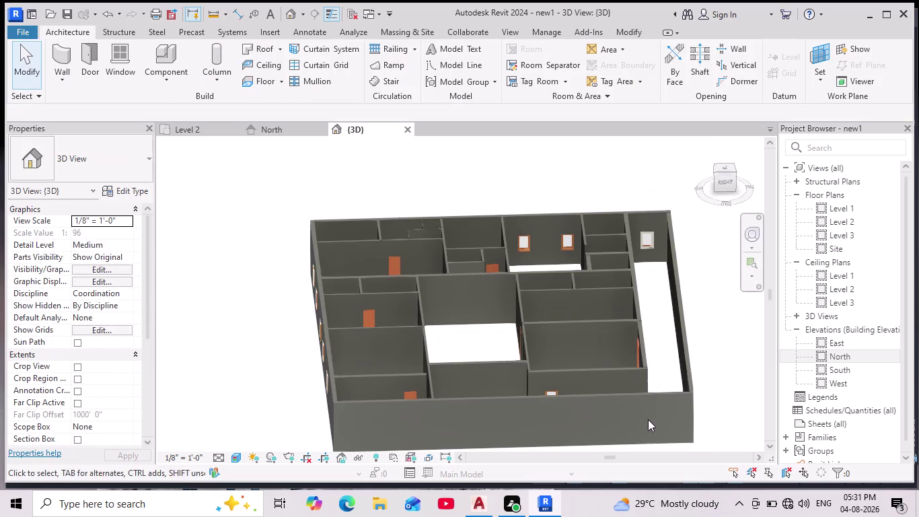
key(Escape)
Orbit the model to review its front, rear and side windows and interior walls.
middle_drag(647, 419, 624, 392)
scroll(down, 3)
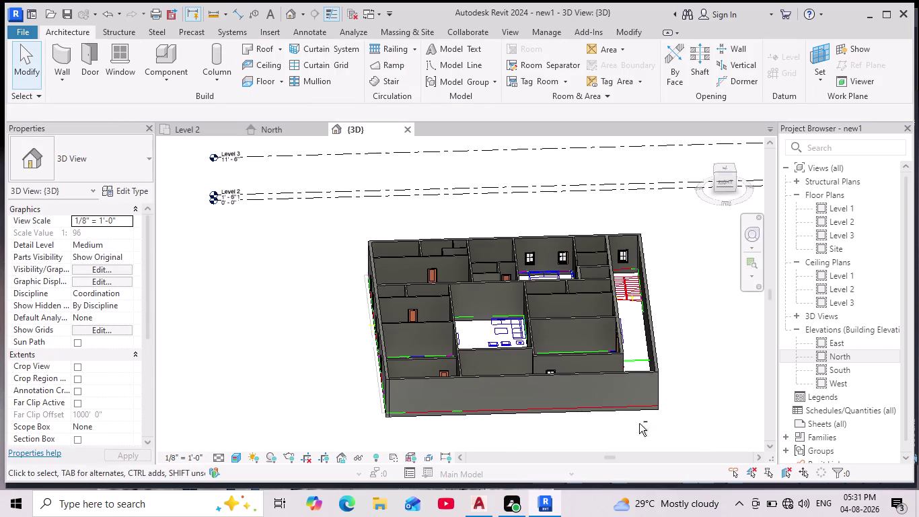
middle_drag(636, 423, 612, 386)
scroll(up, 3)
scroll(down, 3)
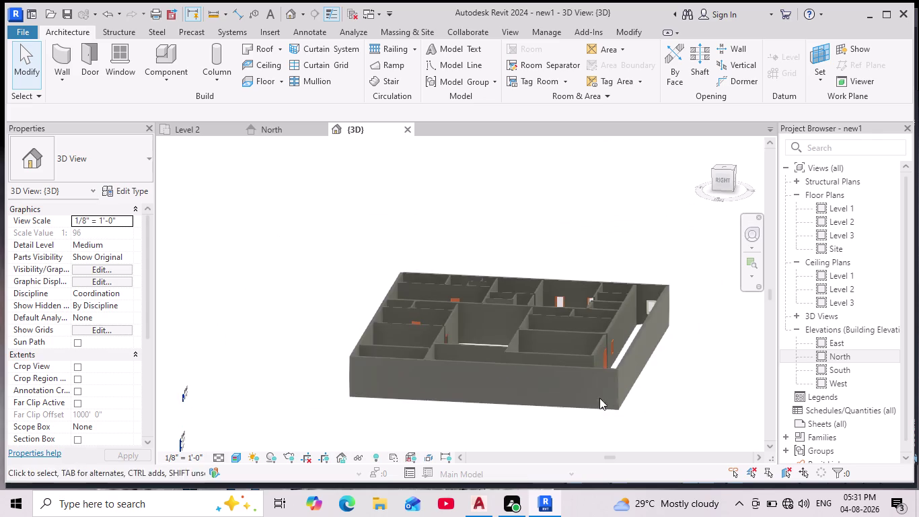
middle_drag(598, 398, 753, 413)
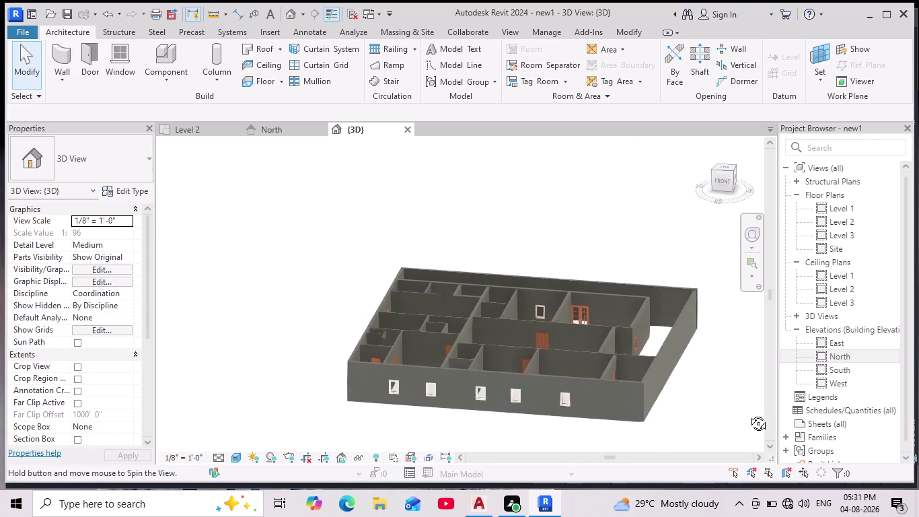
middle_drag(752, 413, 450, 402)
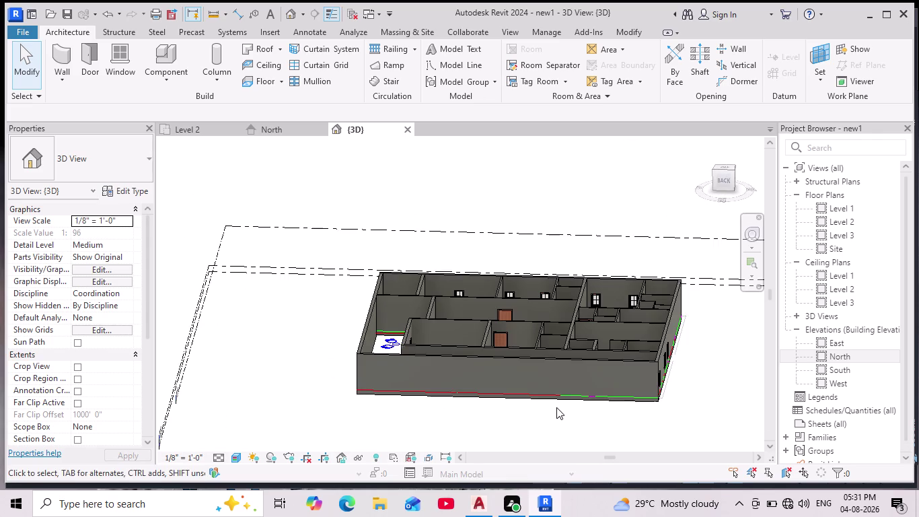
middle_drag(589, 417, 473, 412)
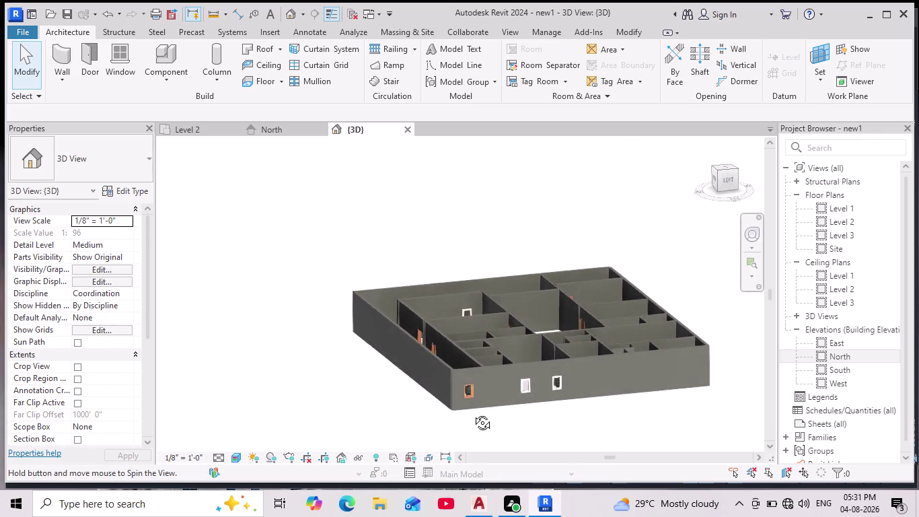
middle_drag(473, 412, 349, 386)
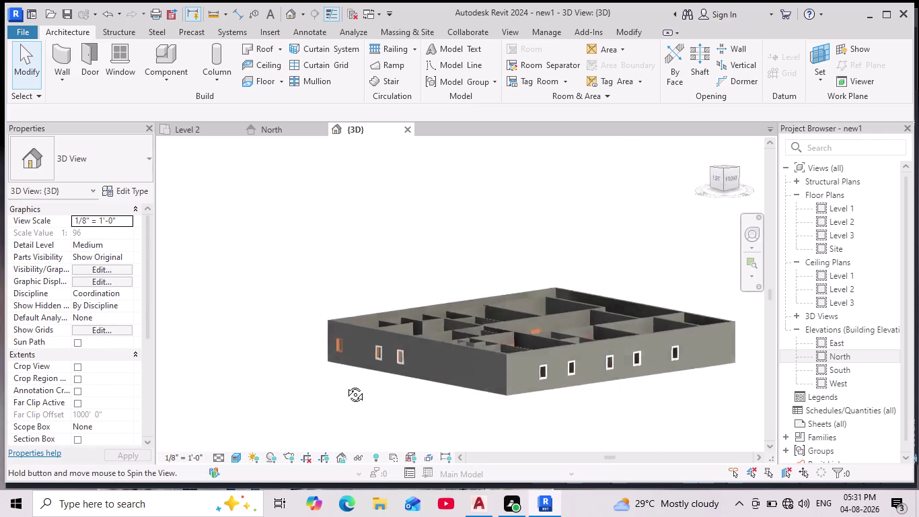
middle_drag(349, 386, 513, 480)
middle_drag(465, 438, 511, 461)
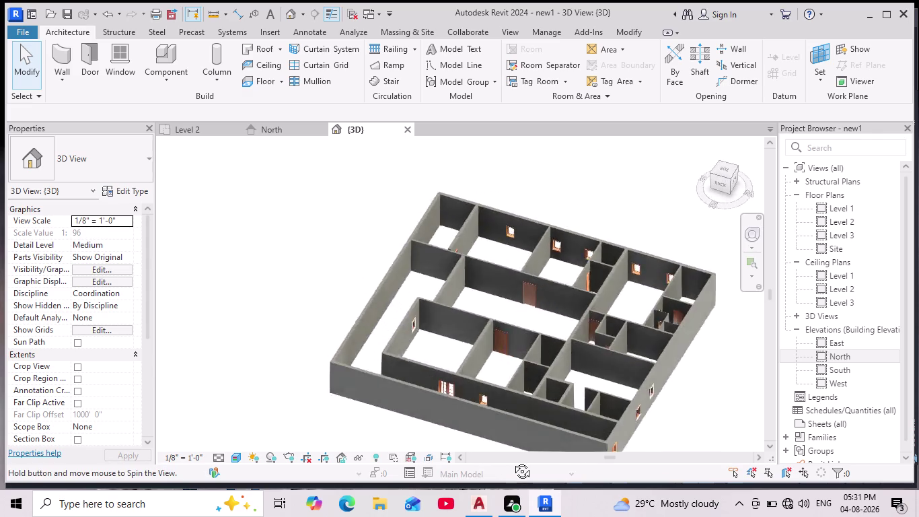
middle_drag(511, 460, 533, 442)
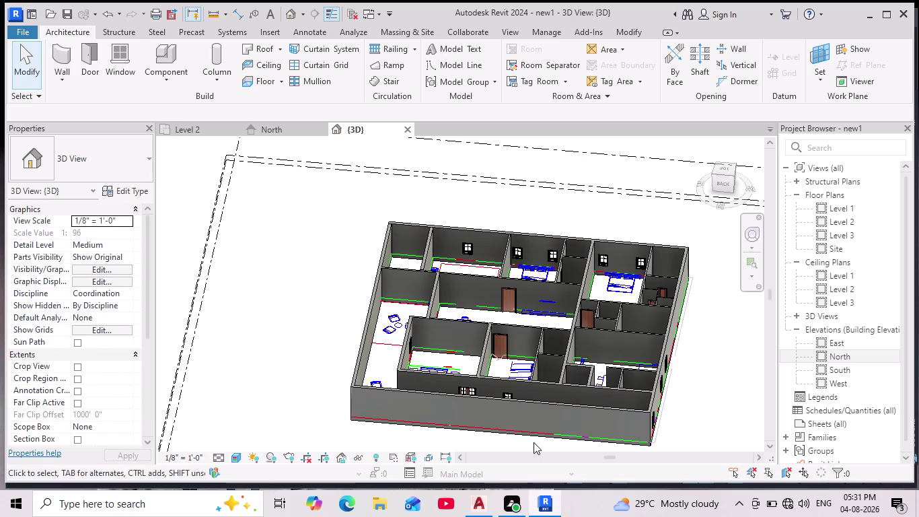
Check the AutoCAD reference drawing, then return to the Revit project.
click(479, 504)
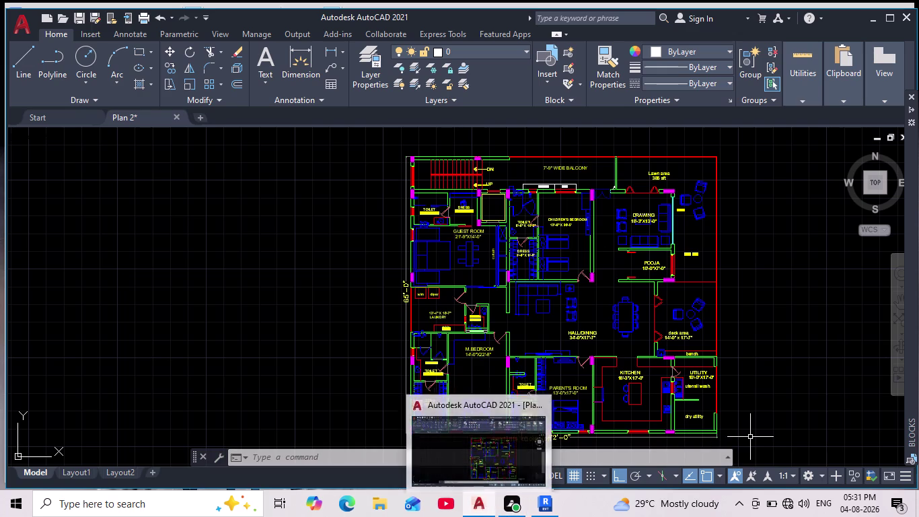
middle_drag(760, 407, 734, 378)
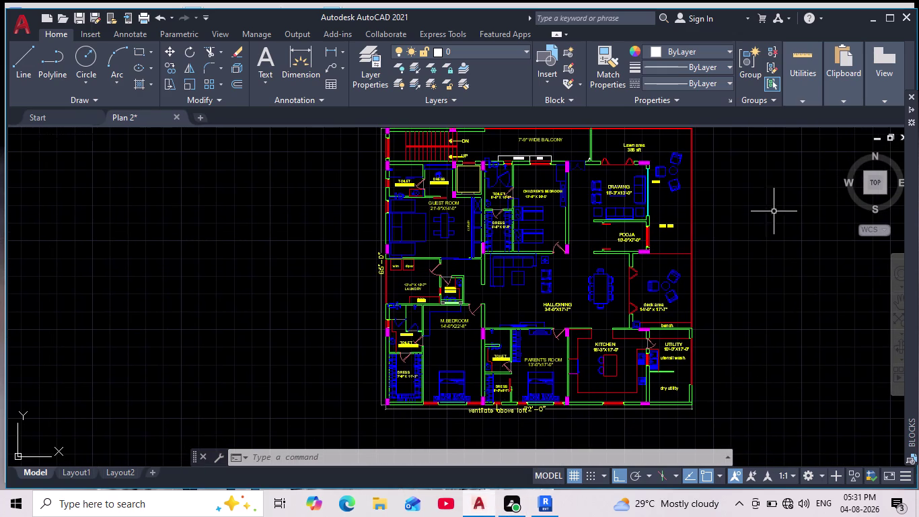
click(543, 505)
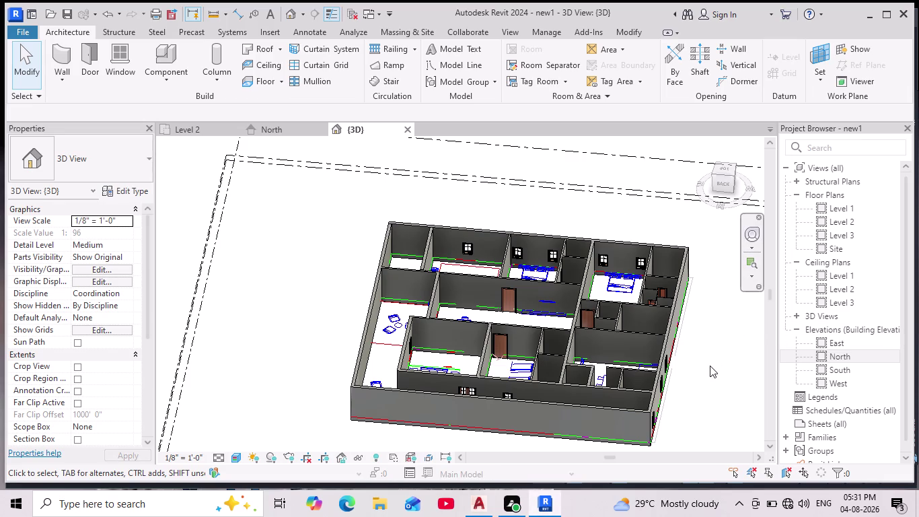
Switch from the 3D view to the Level 2 floor plan.
middle_drag(707, 381, 419, 348)
scroll(down, 3)
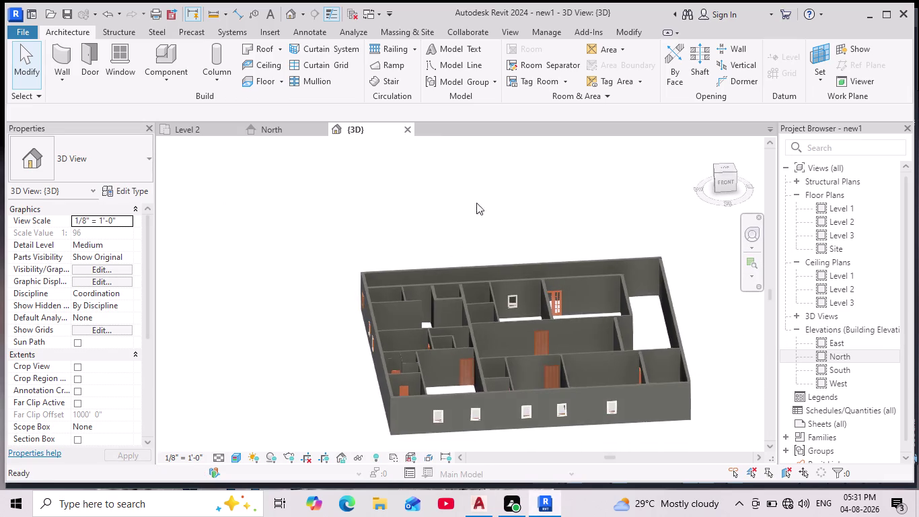
click(191, 132)
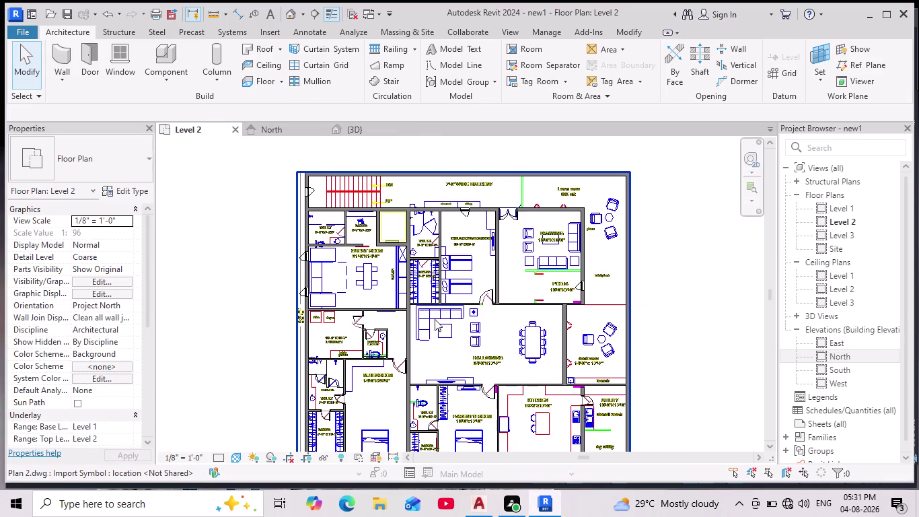
scroll(down, 3)
scroll(up, 3)
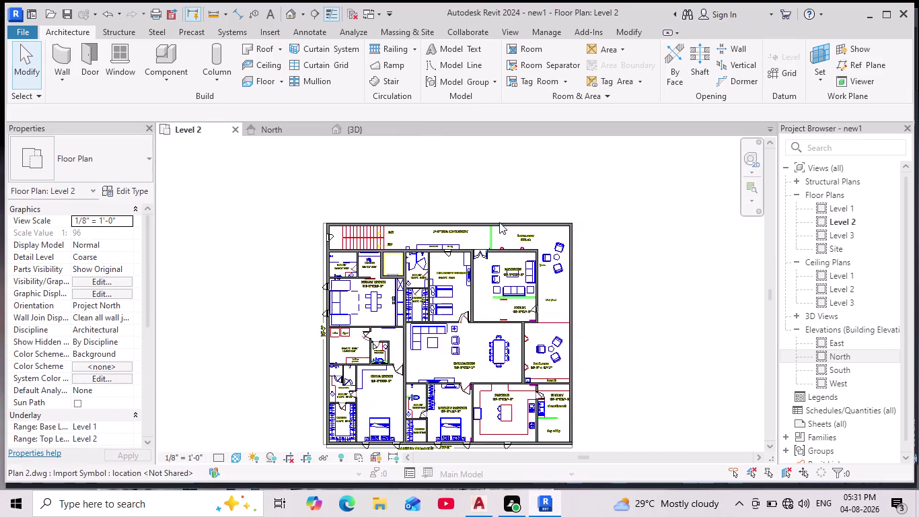
scroll(up, 3)
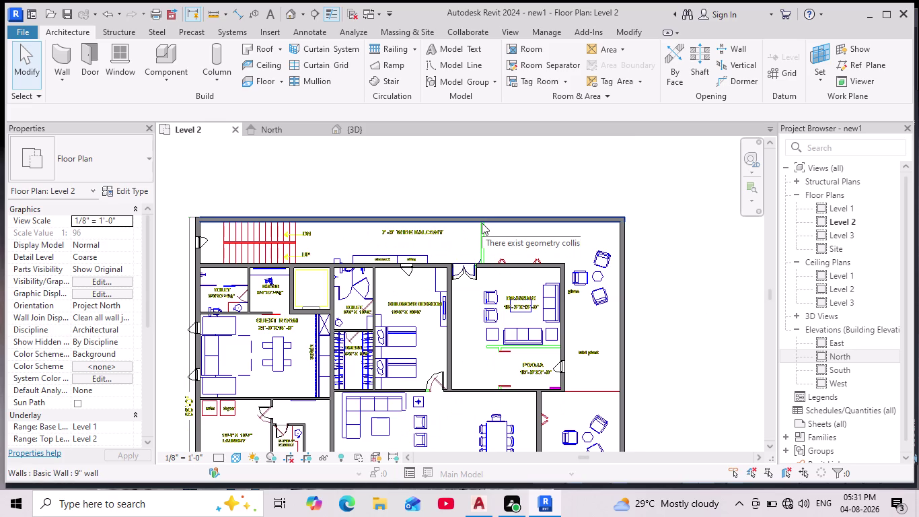
Delete the outer wall on the balcony's top edge and the right-side outer wall.
click(481, 222)
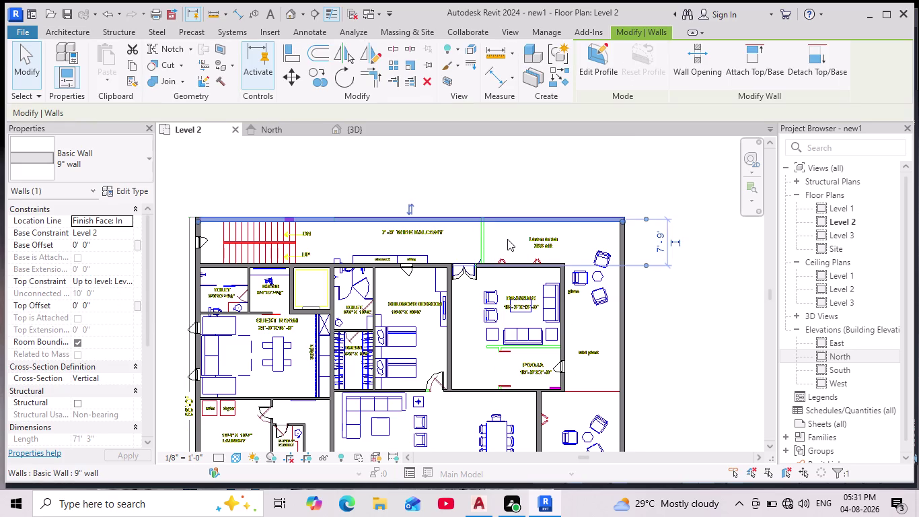
key(Delete)
click(622, 365)
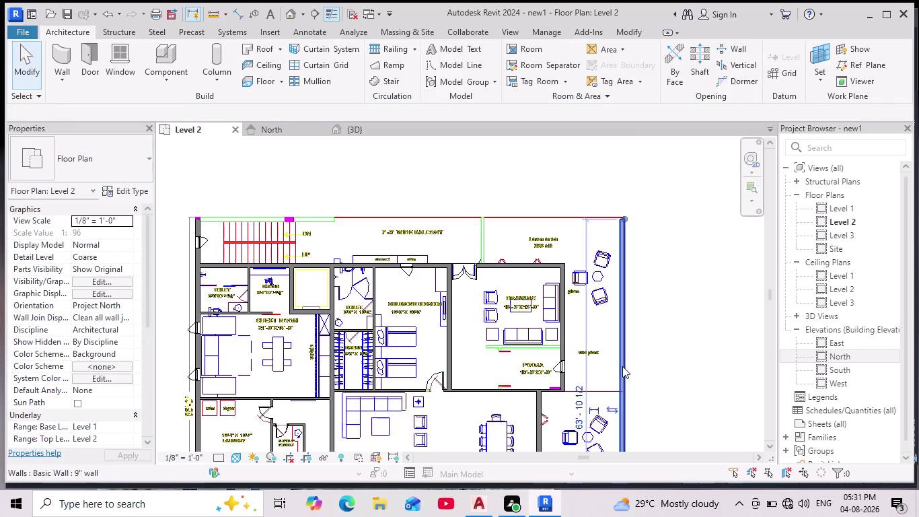
key(Delete)
scroll(down, 3)
middle_drag(675, 353, 654, 297)
scroll(down, 3)
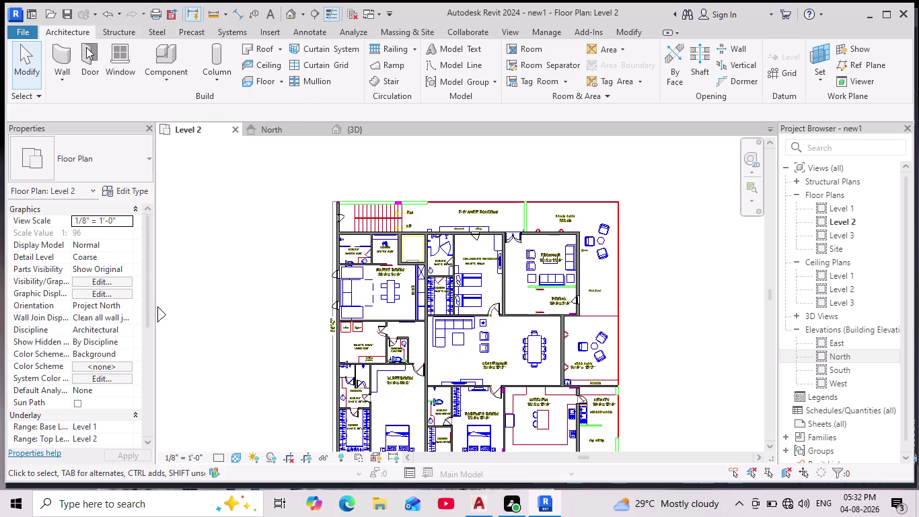
click(57, 58)
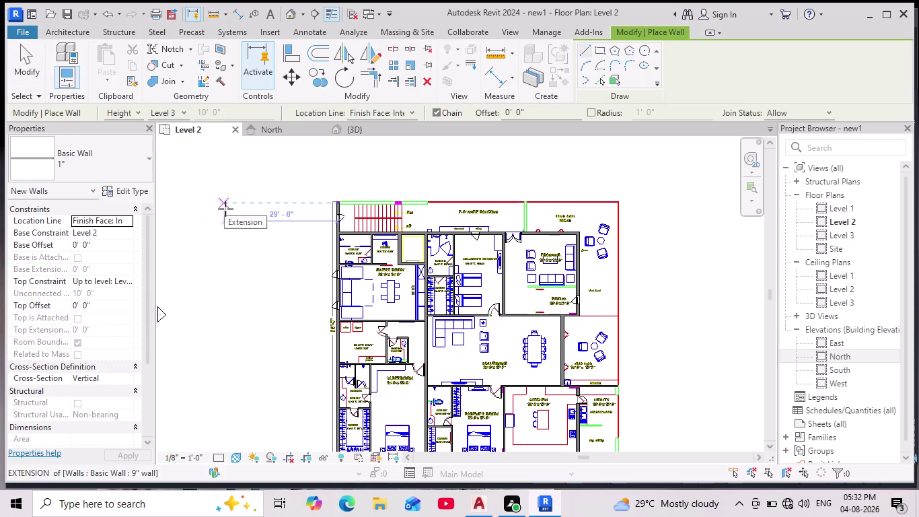
Pick-line a Basic Wall 9" wall along the staircase's top edge.
click(149, 162)
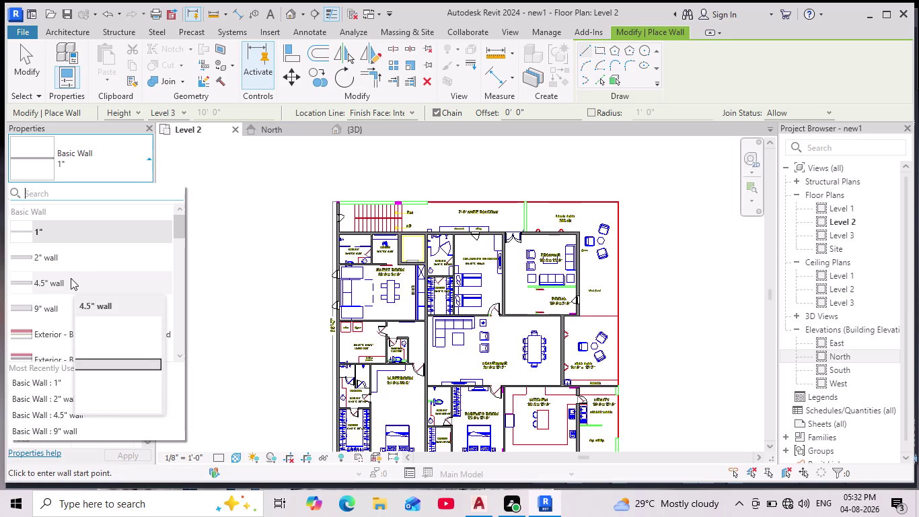
click(54, 310)
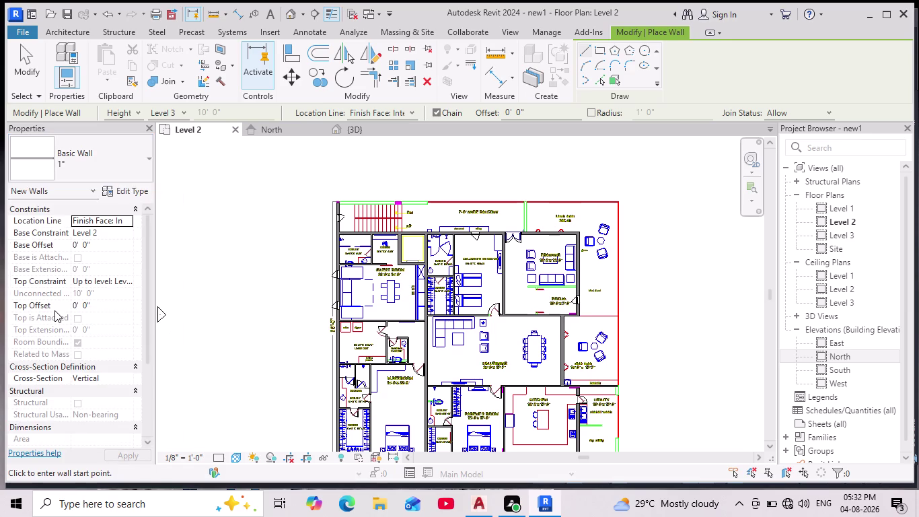
scroll(up, 3)
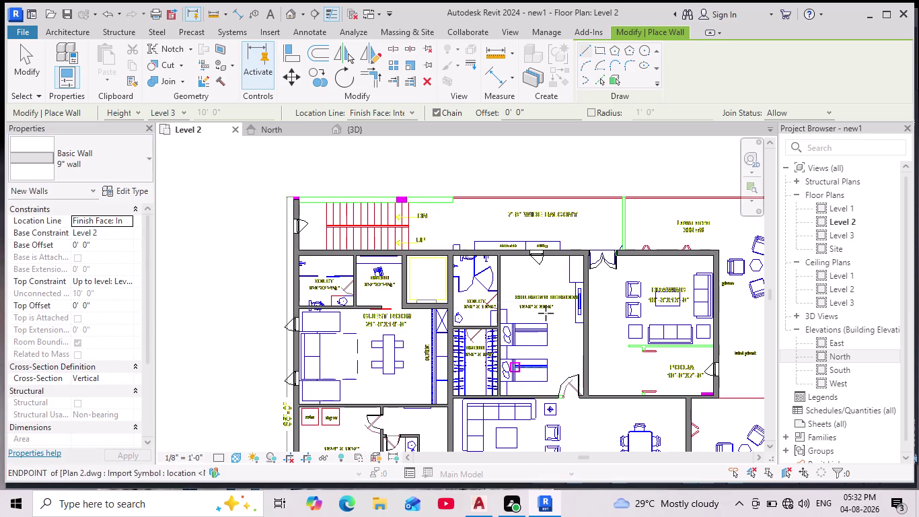
click(603, 86)
scroll(up, 3)
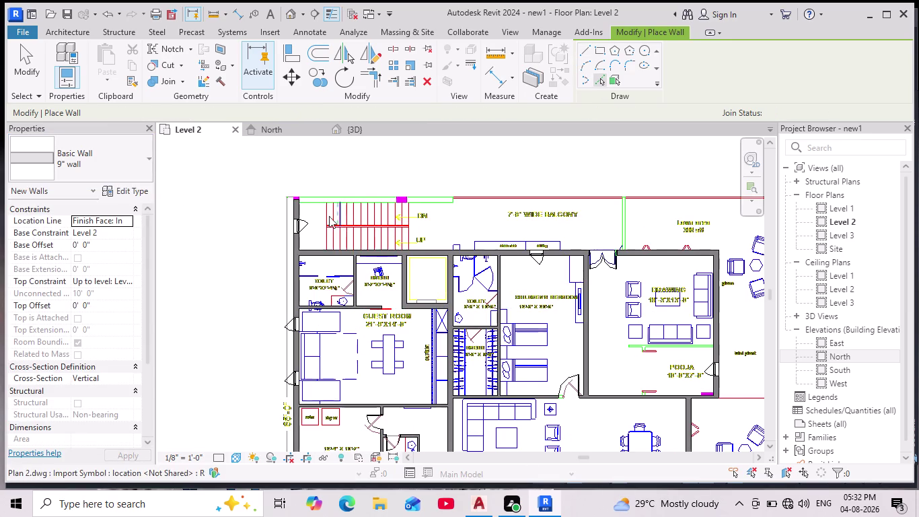
click(306, 189)
Add a 9" wall along the dry utility's outer edge.
scroll(down, 3)
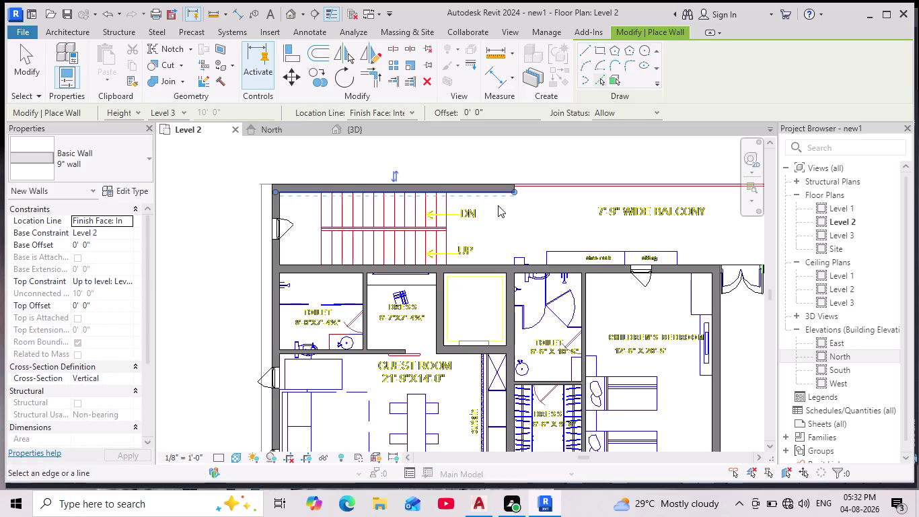
scroll(down, 3)
middle_drag(592, 207, 461, 159)
scroll(down, 3)
middle_drag(584, 250, 495, 238)
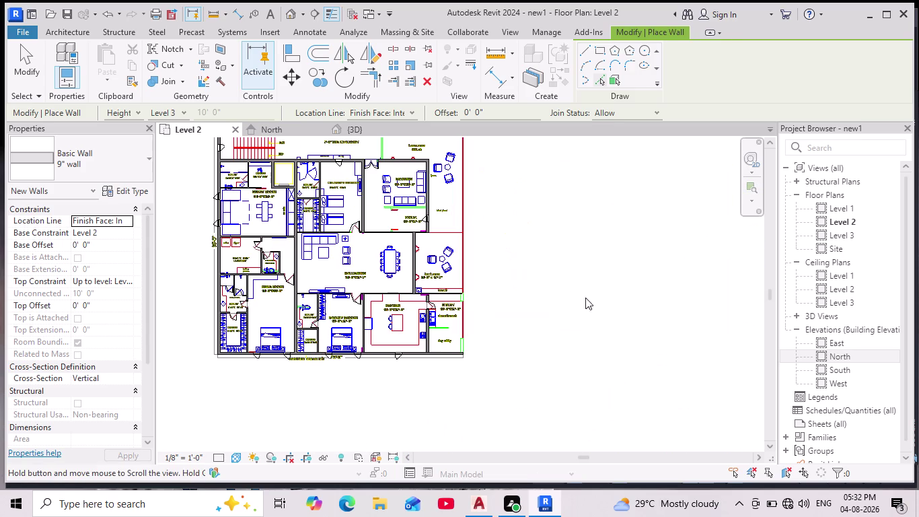
scroll(up, 3)
scroll(up, 3)
middle_drag(469, 340, 533, 378)
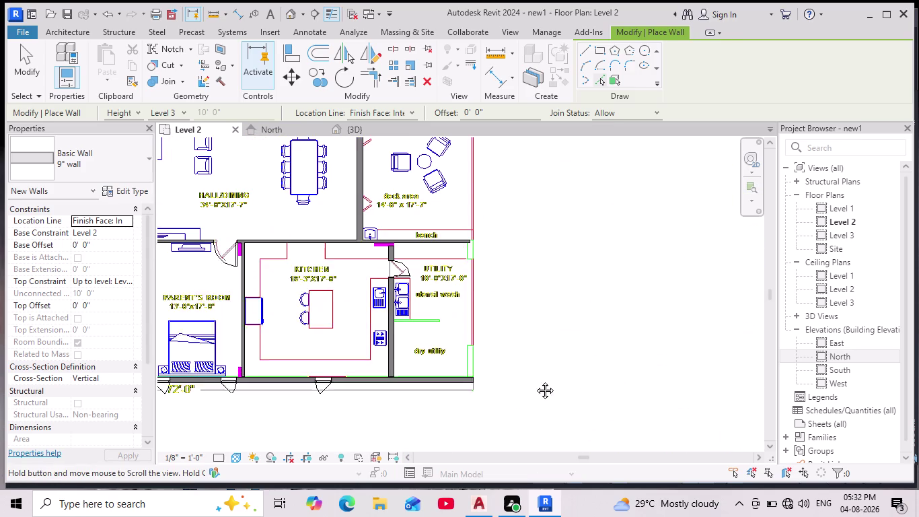
middle_drag(533, 378, 543, 384)
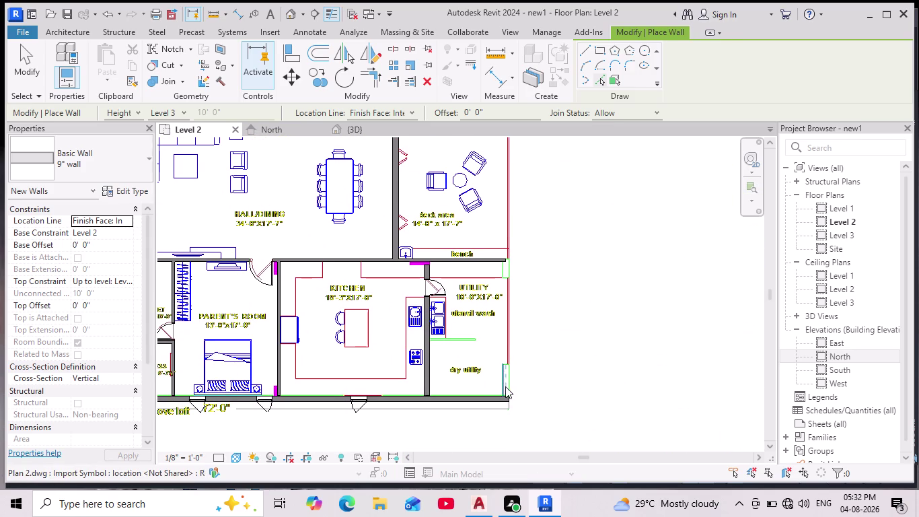
scroll(up, 3)
click(505, 380)
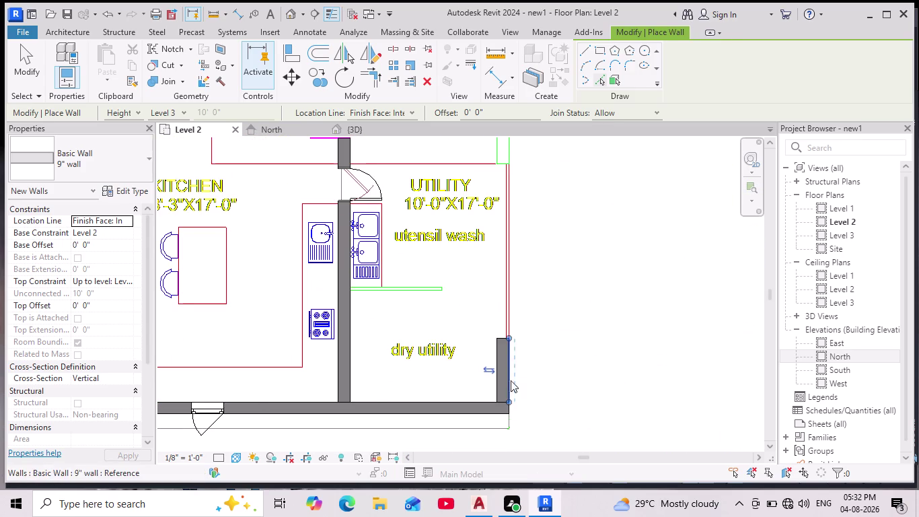
scroll(down, 3)
key(Escape)
Pan back to the whole plan and switch to the {3D} view.
scroll(down, 3)
middle_drag(584, 329, 587, 347)
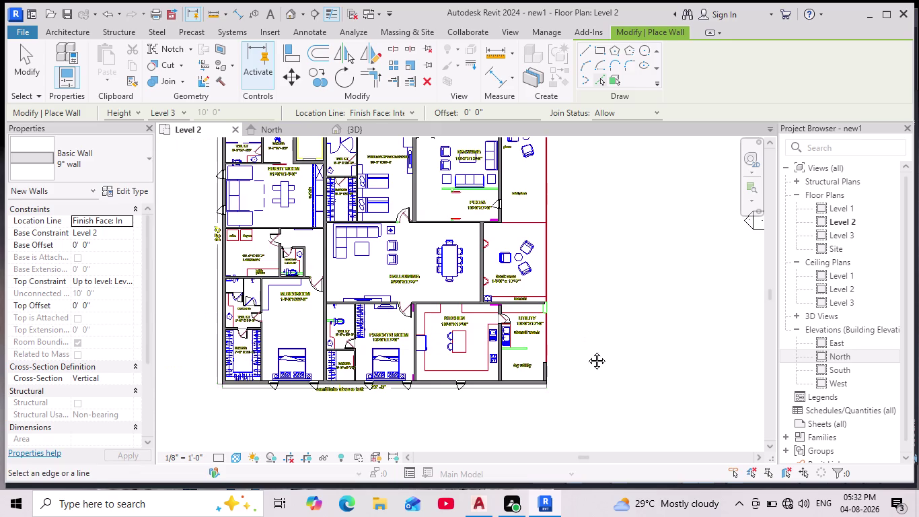
middle_drag(586, 346, 587, 353)
scroll(down, 3)
click(368, 129)
scroll(down, 3)
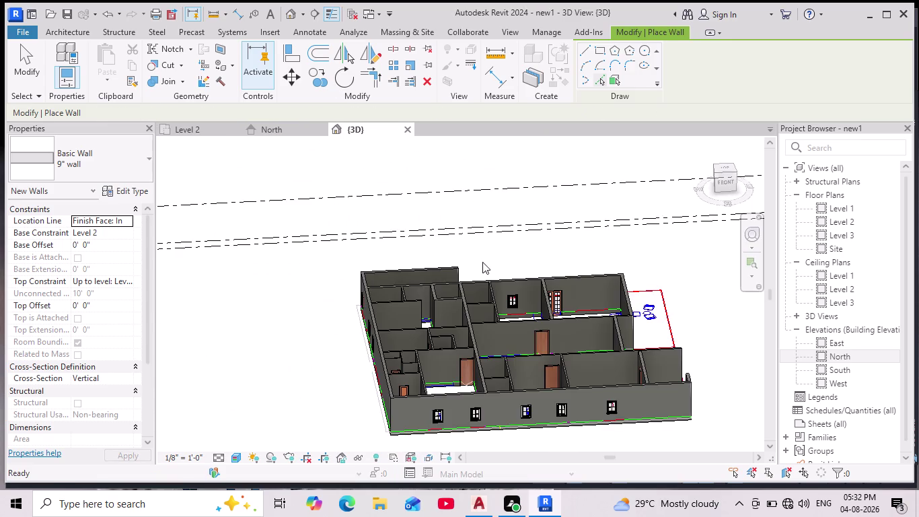
scroll(down, 3)
middle_drag(640, 385, 492, 377)
scroll(up, 3)
middle_drag(513, 392, 453, 395)
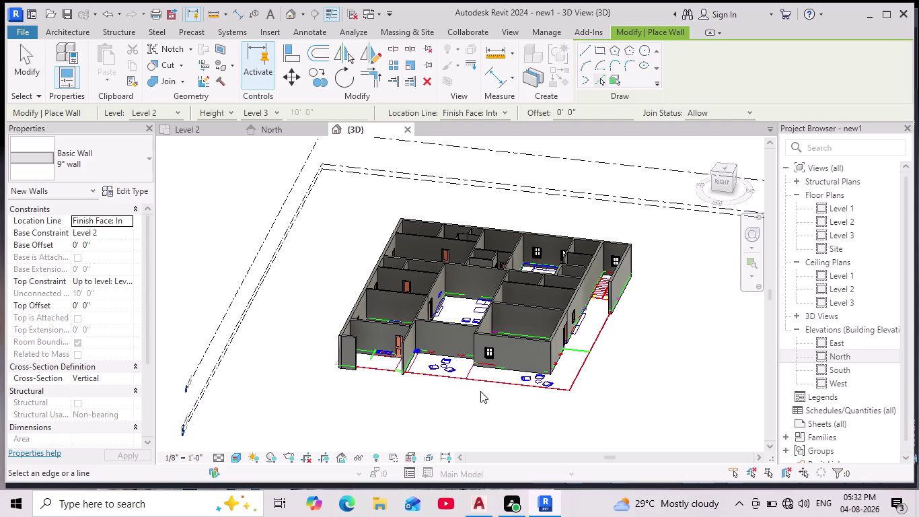
middle_drag(536, 392, 435, 387)
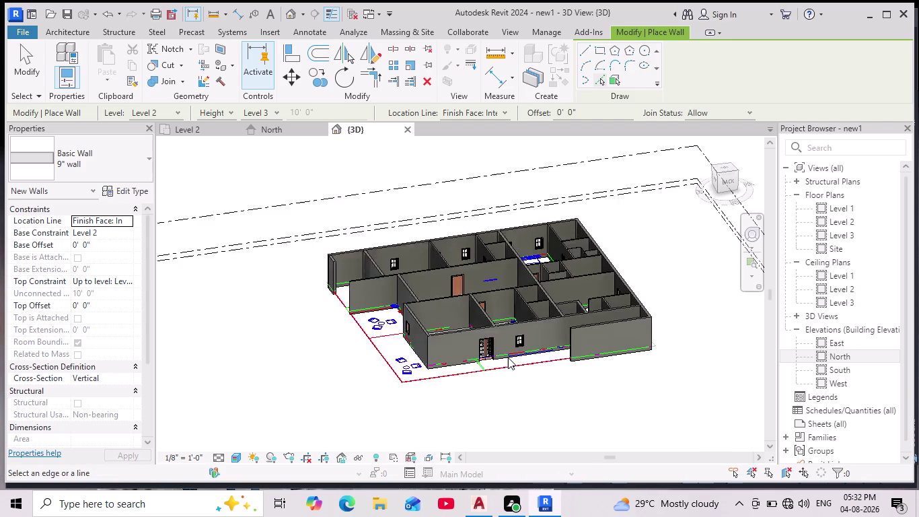
scroll(up, 3)
middle_drag(525, 380, 483, 376)
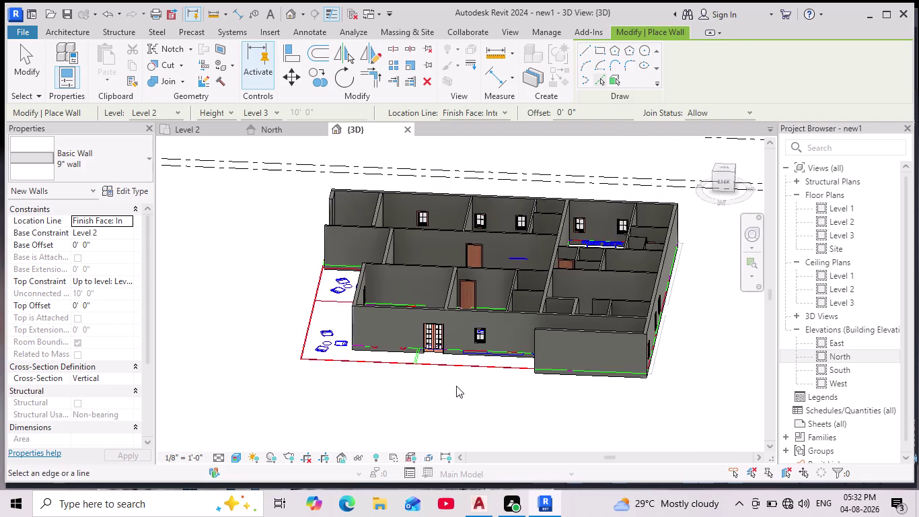
scroll(up, 3)
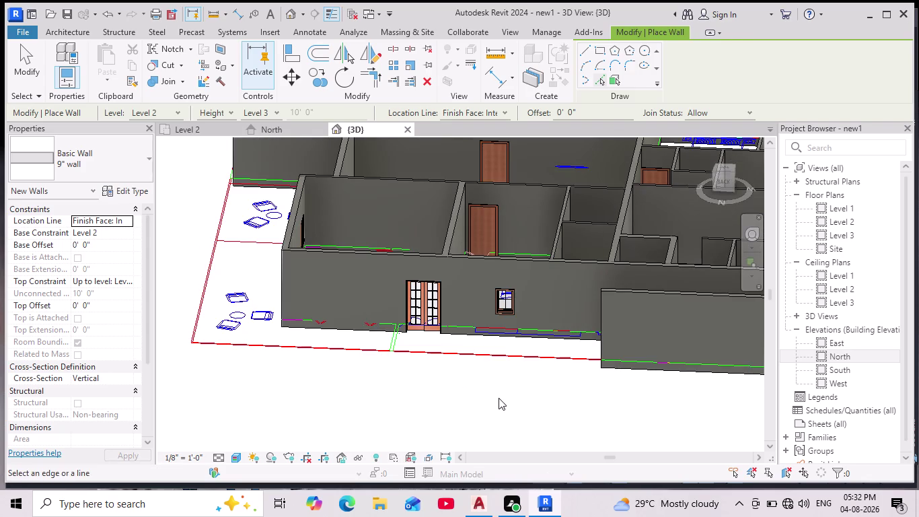
scroll(down, 3)
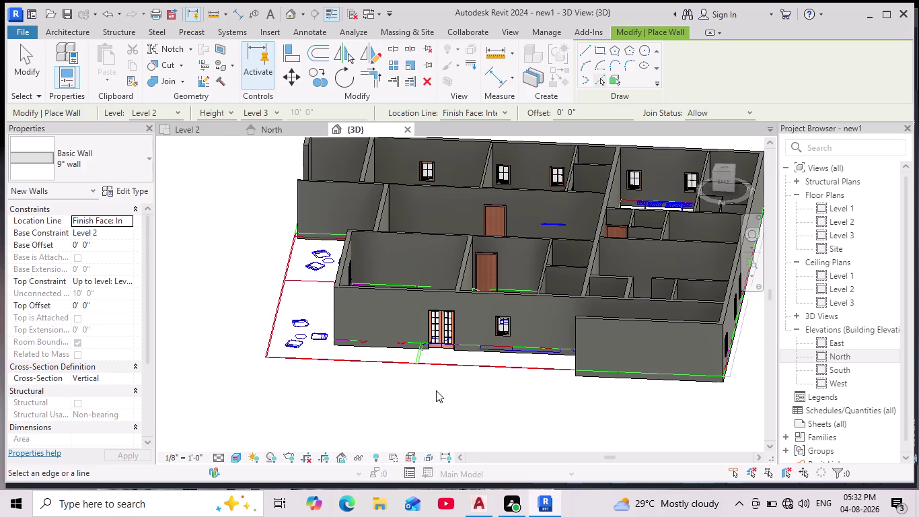
scroll(down, 3)
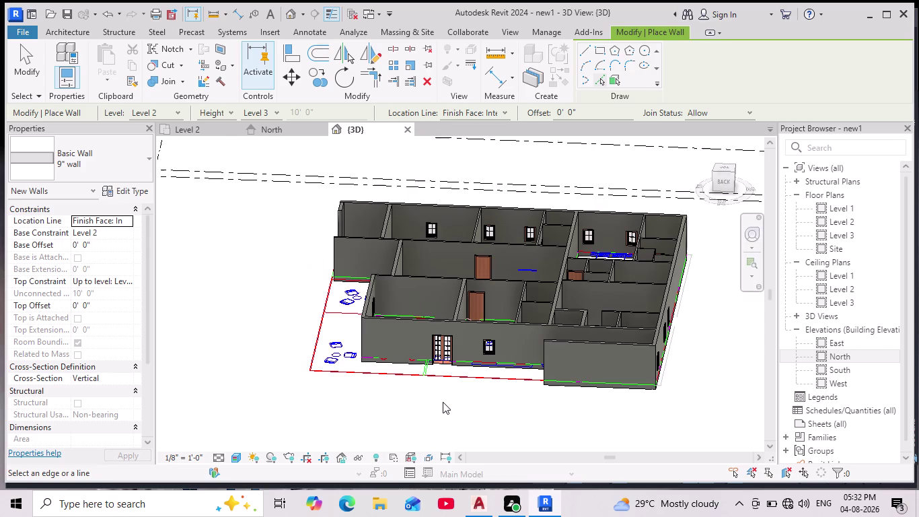
scroll(up, 3)
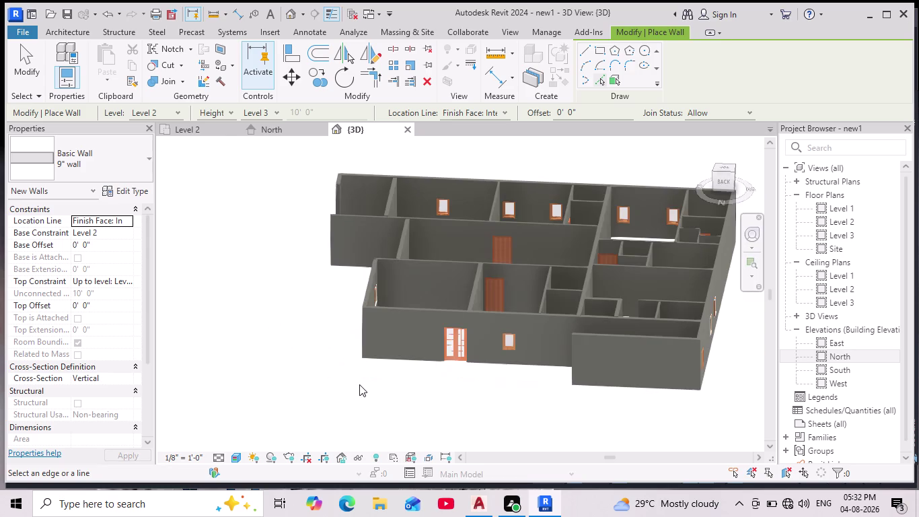
scroll(down, 3)
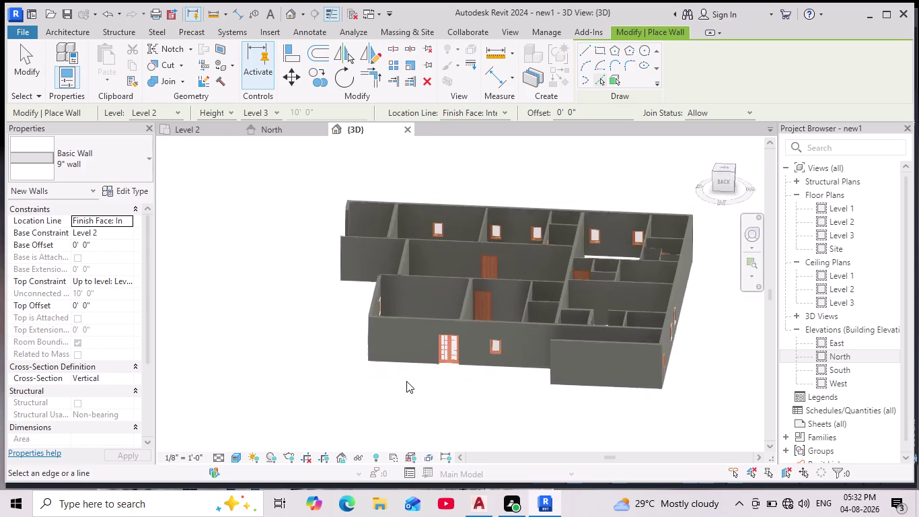
scroll(down, 3)
scroll(up, 3)
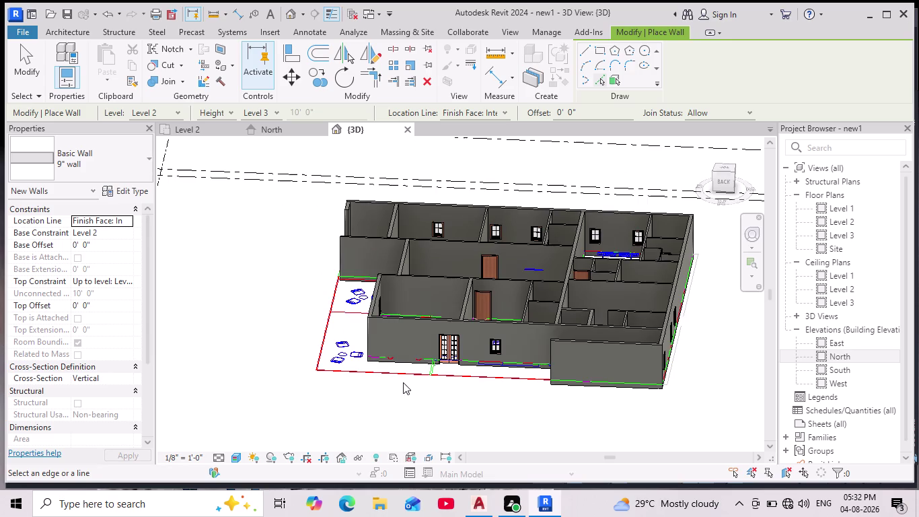
middle_drag(414, 396, 470, 404)
scroll(down, 3)
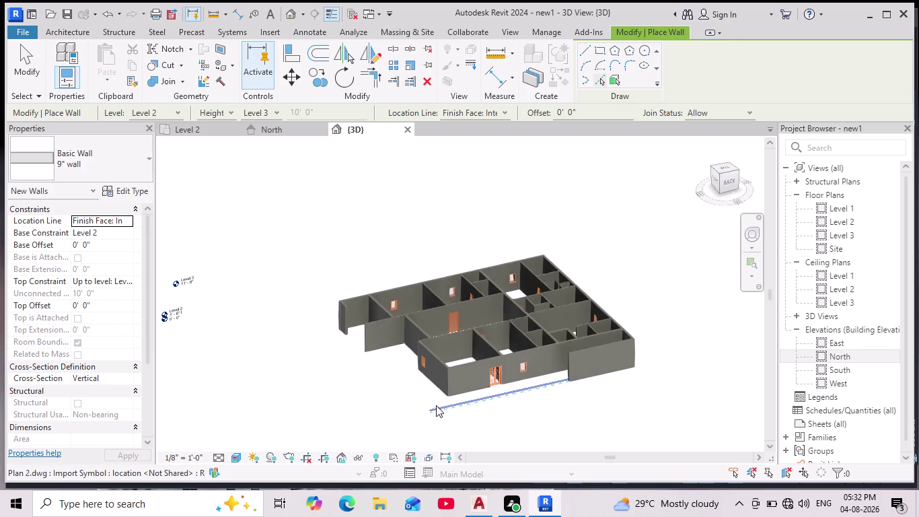
scroll(up, 3)
middle_drag(397, 396, 433, 412)
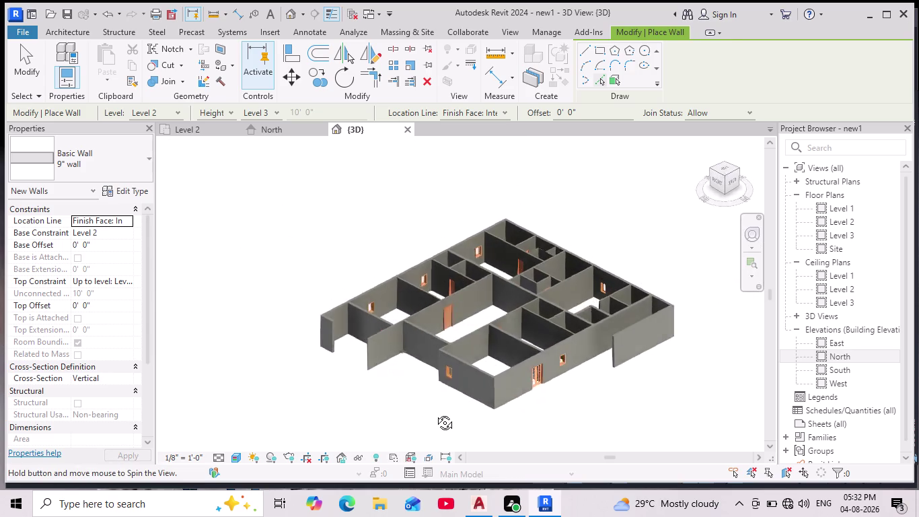
middle_drag(434, 413, 475, 417)
scroll(up, 3)
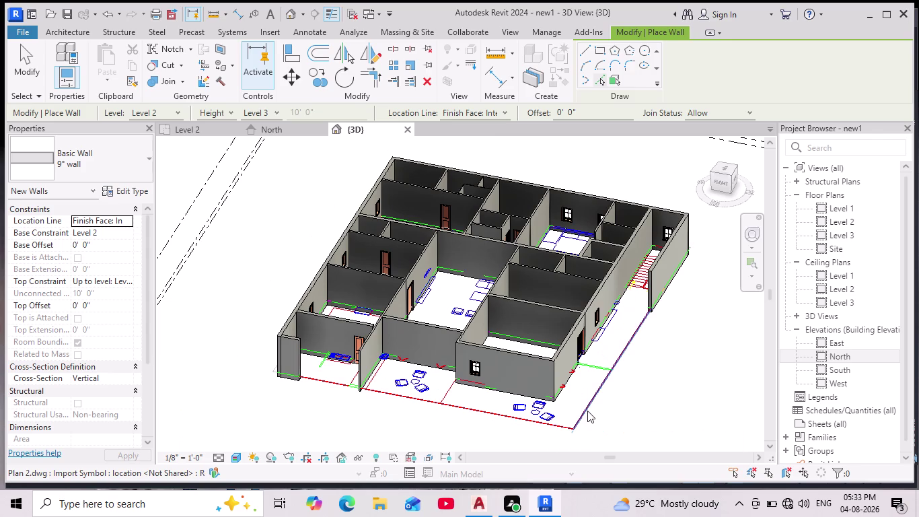
scroll(up, 3)
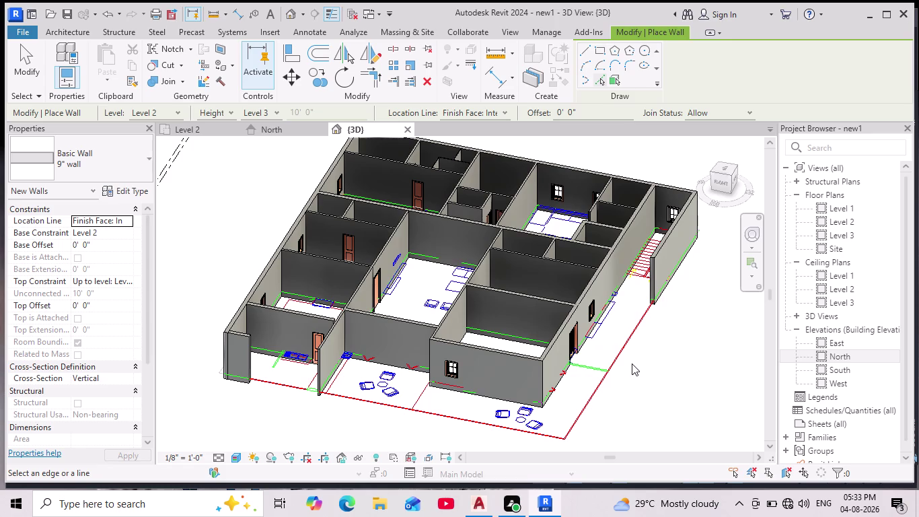
scroll(down, 3)
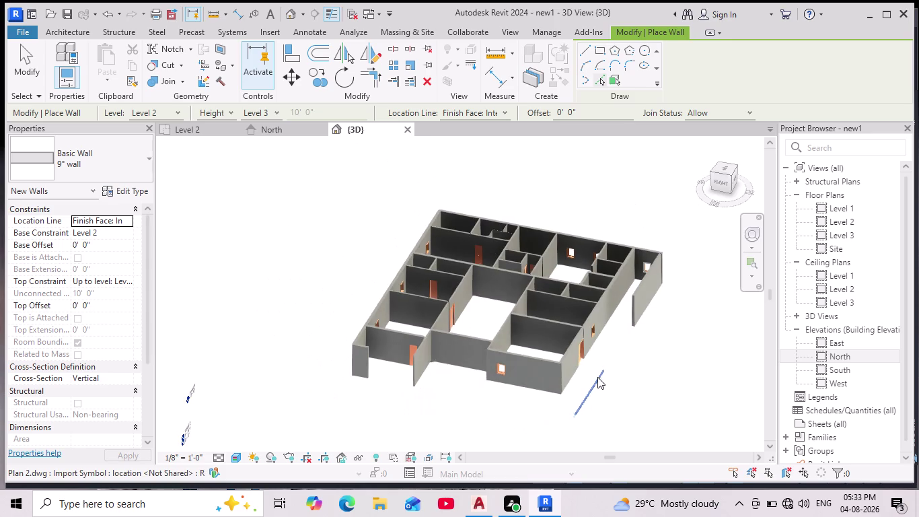
Exit the Wall tool so no command stays active.
key(Escape)
key(Escape)
key(Escape)
key(Escape)
key(Escape)
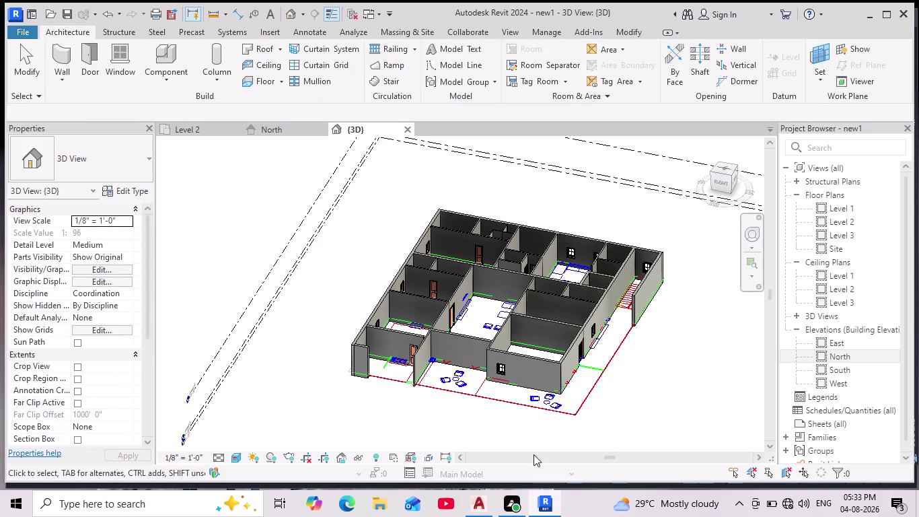
Orbit the 3D model to view its front, east rooms, entrance side and bedrooms.
scroll(up, 3)
middle_drag(471, 400, 501, 390)
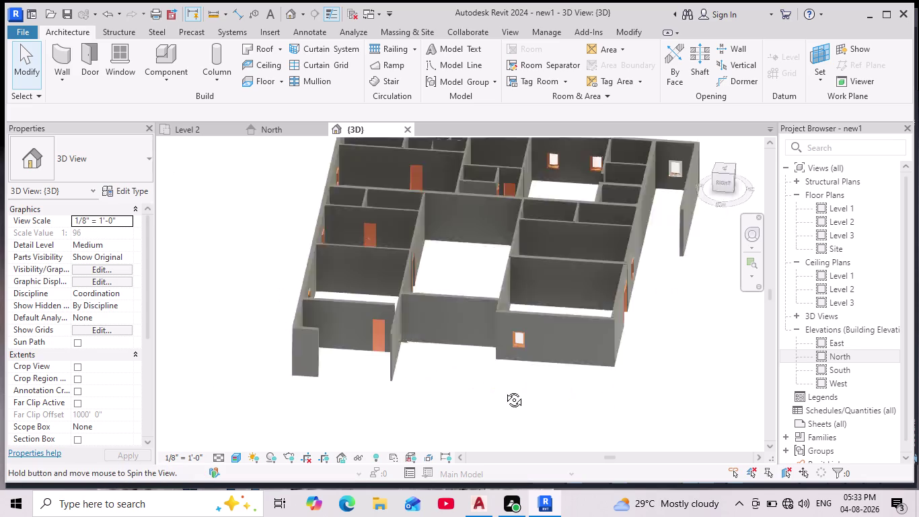
middle_drag(502, 390, 488, 363)
scroll(down, 3)
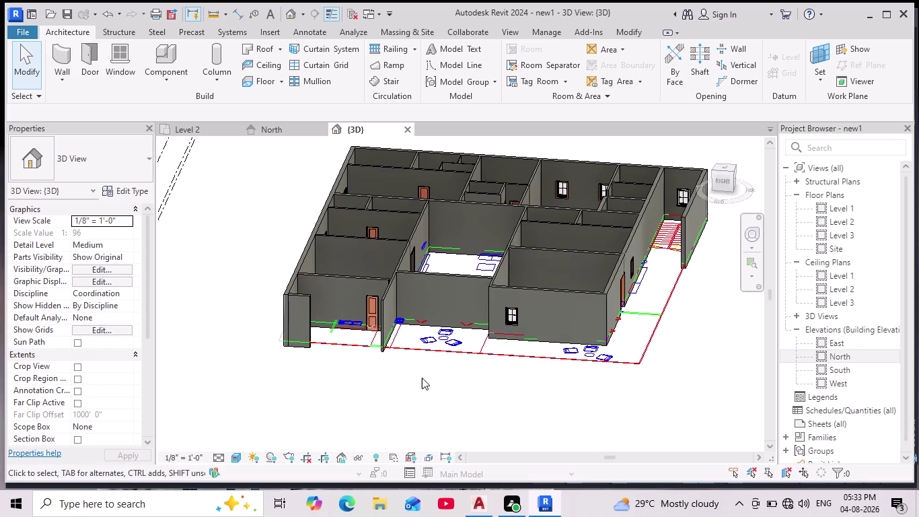
middle_drag(405, 370, 490, 415)
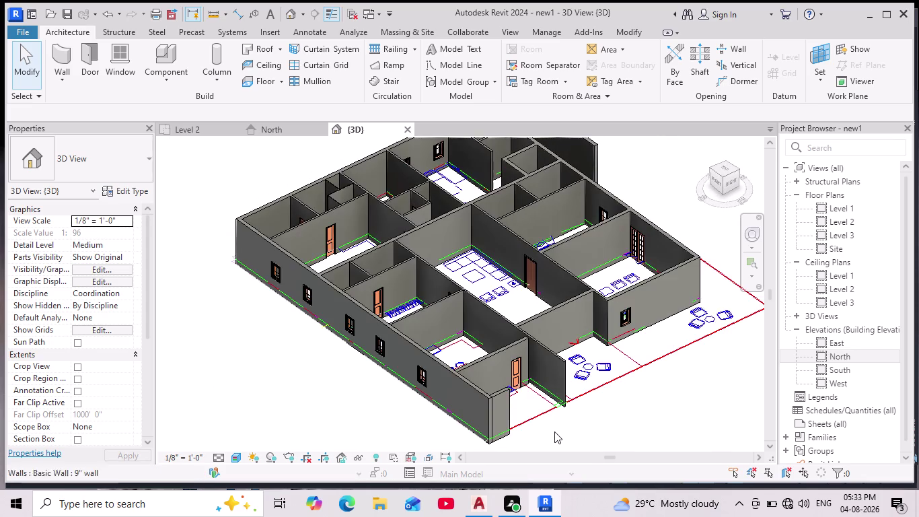
middle_drag(557, 430, 513, 435)
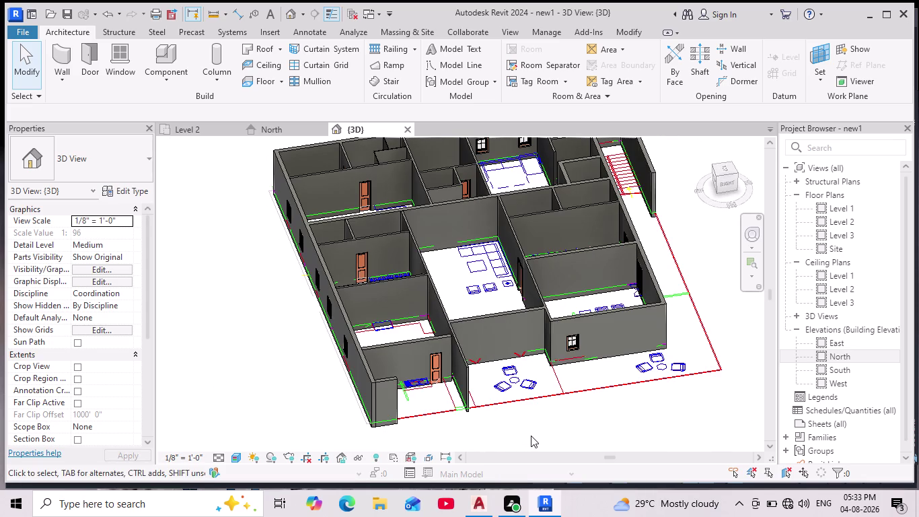
middle_drag(523, 436, 428, 435)
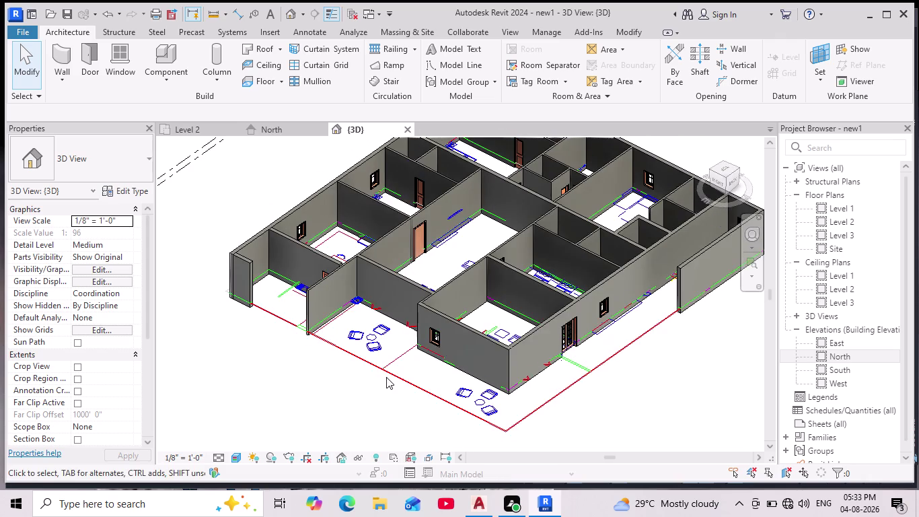
scroll(up, 3)
middle_drag(380, 373, 352, 442)
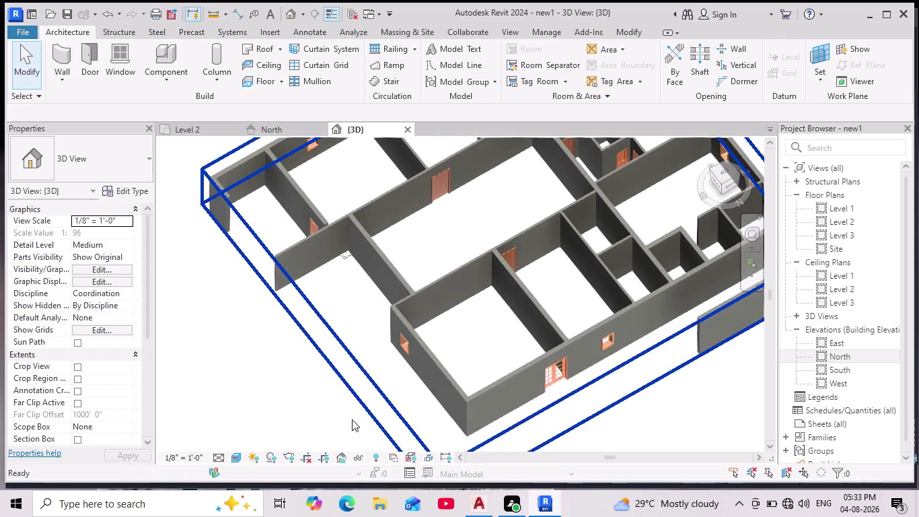
scroll(down, 3)
middle_drag(425, 273, 391, 350)
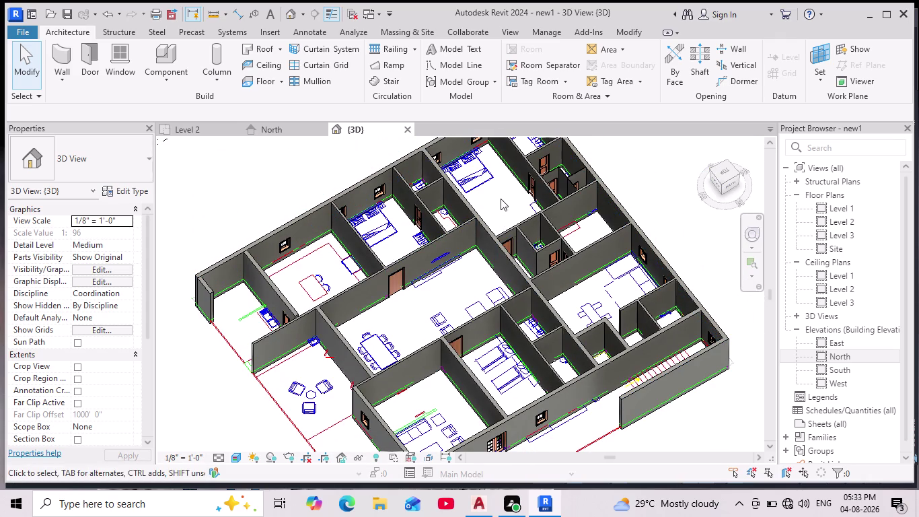
middle_drag(500, 198, 421, 250)
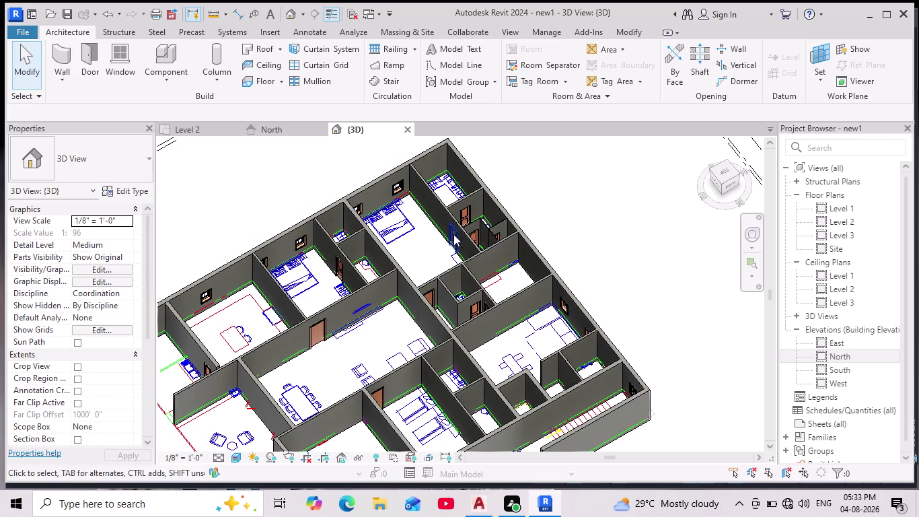
middle_drag(507, 338, 485, 287)
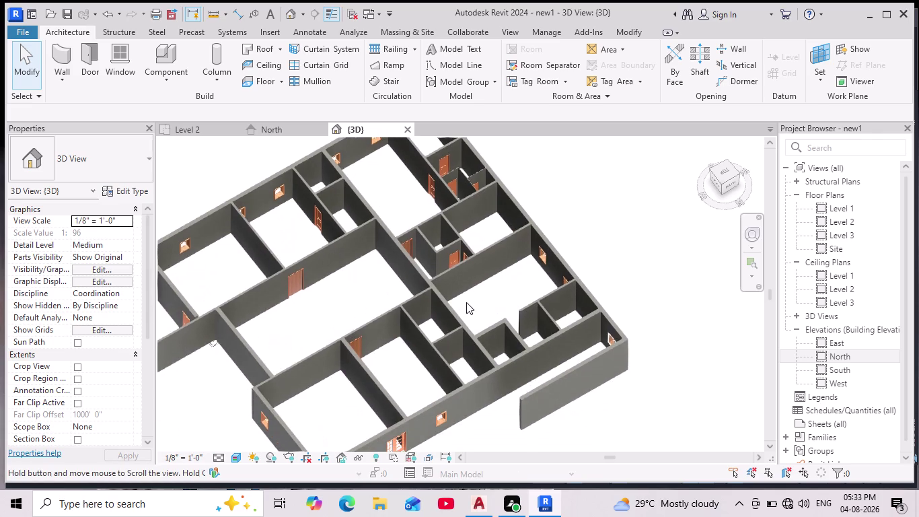
Inspect the corner, interior and front walls, then return to the Level 2 plan.
middle_drag(432, 342, 587, 274)
scroll(up, 3)
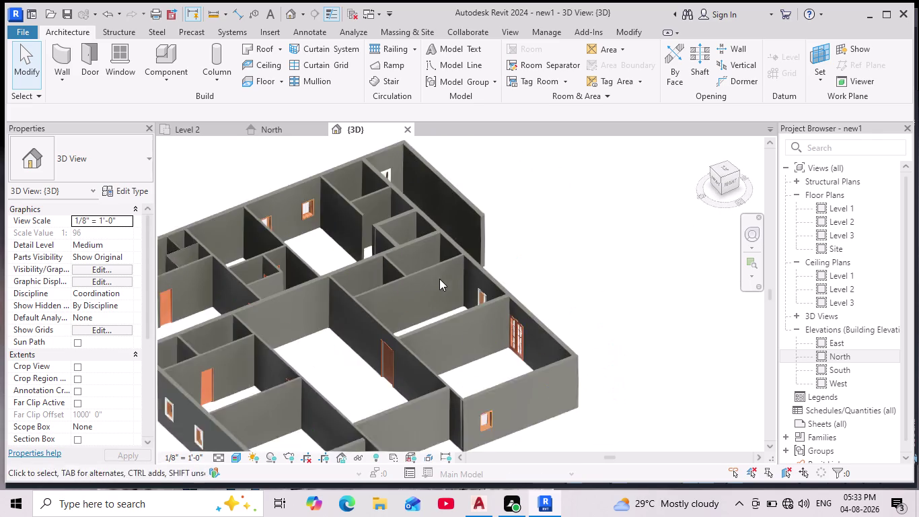
middle_drag(439, 291, 357, 361)
scroll(down, 3)
middle_drag(394, 390, 397, 390)
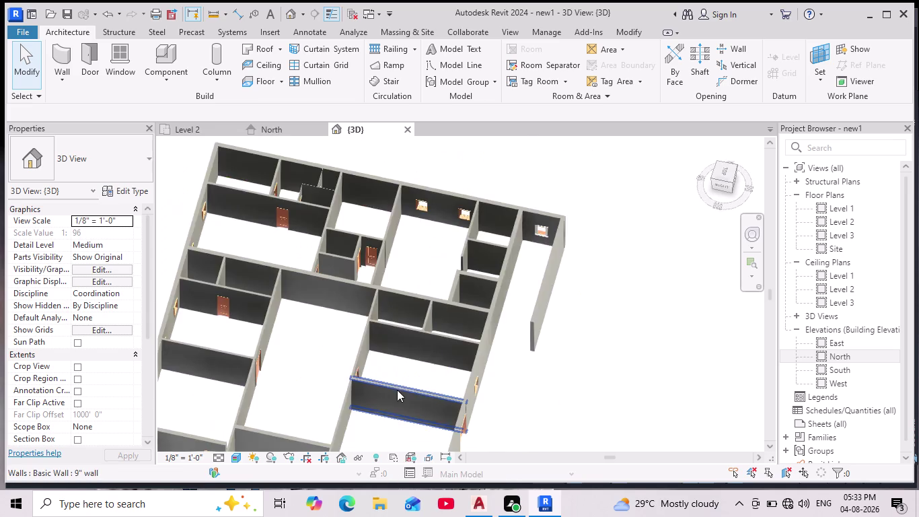
middle_drag(396, 389, 464, 292)
scroll(down, 3)
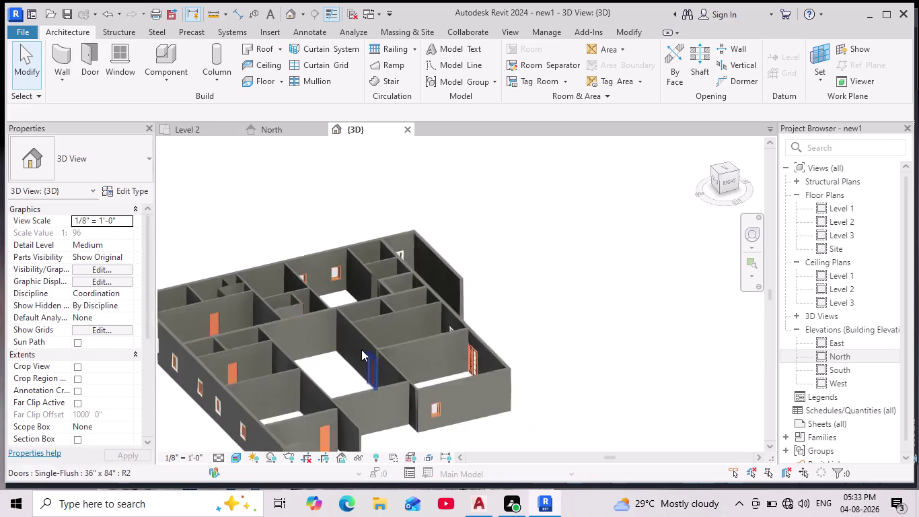
scroll(down, 3)
middle_drag(409, 367, 343, 355)
scroll(up, 3)
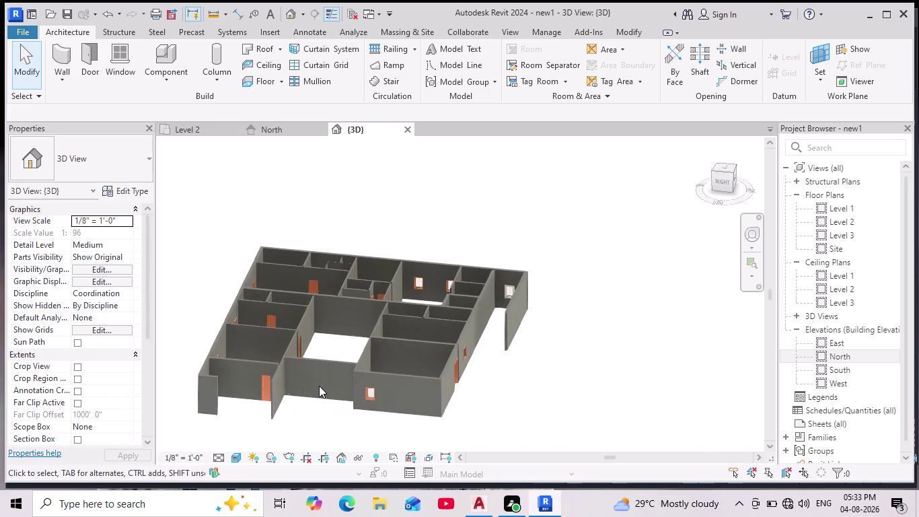
middle_drag(309, 378, 345, 357)
scroll(up, 3)
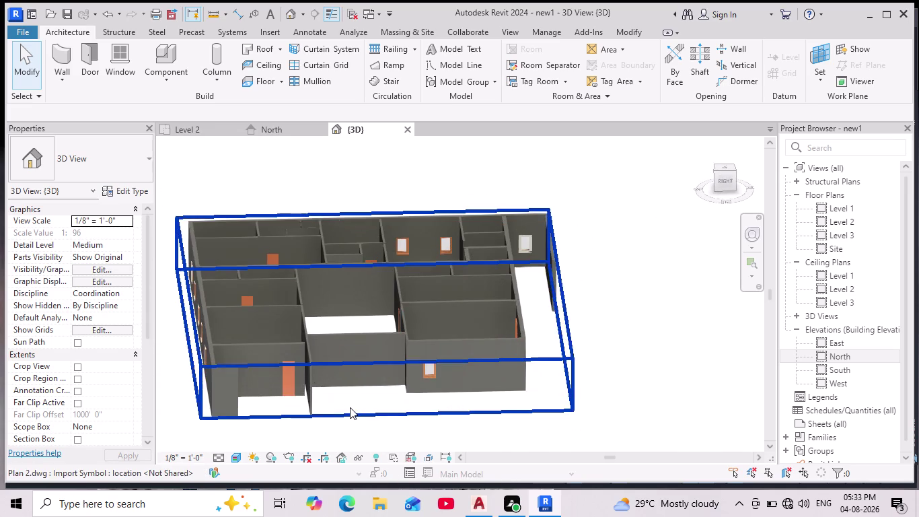
middle_drag(325, 298, 409, 298)
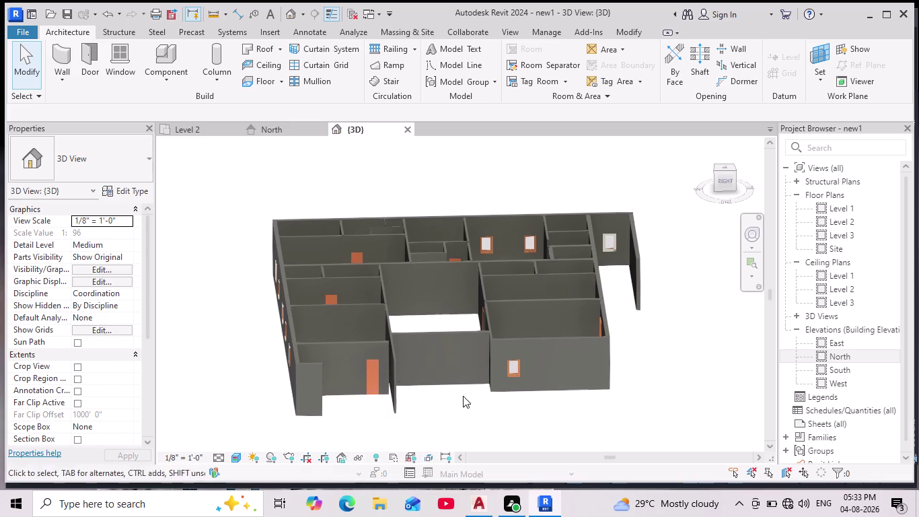
click(192, 129)
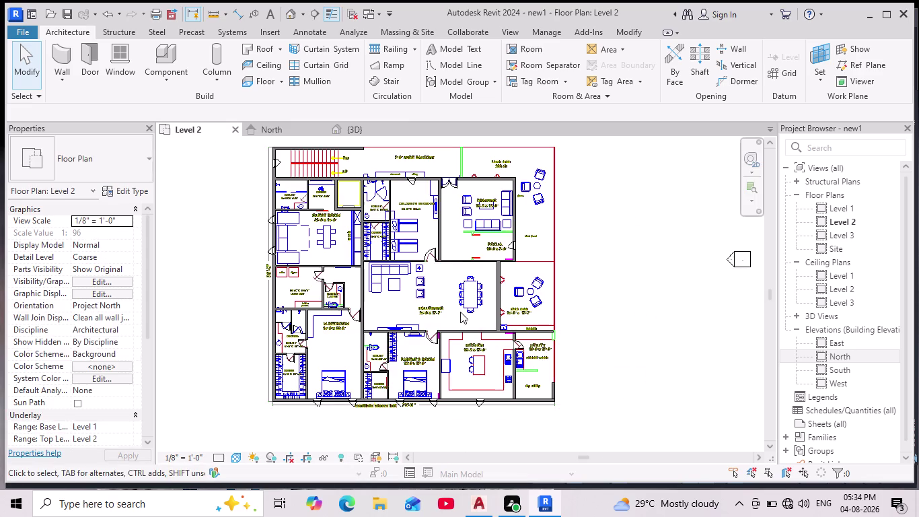
Zoom into Level 2, start the Door tool and open the d3 door's type properties.
scroll(up, 3)
scroll(up, 3)
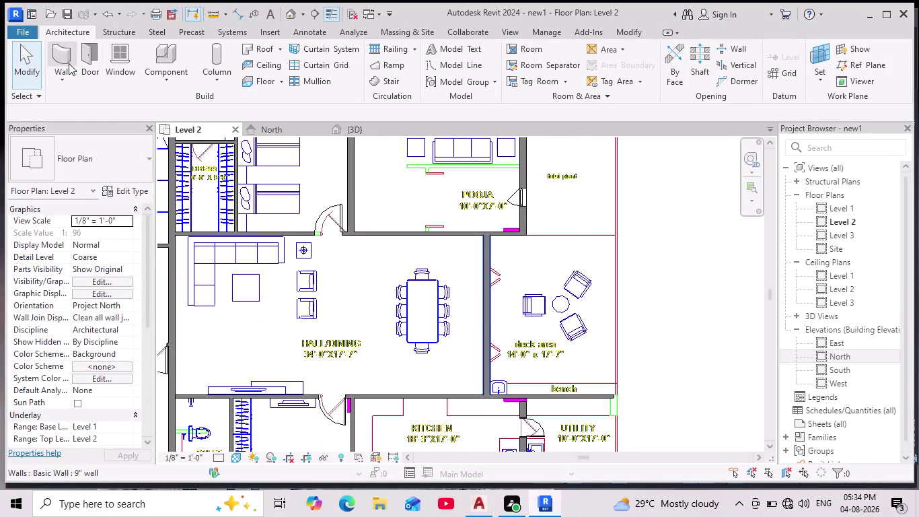
click(84, 58)
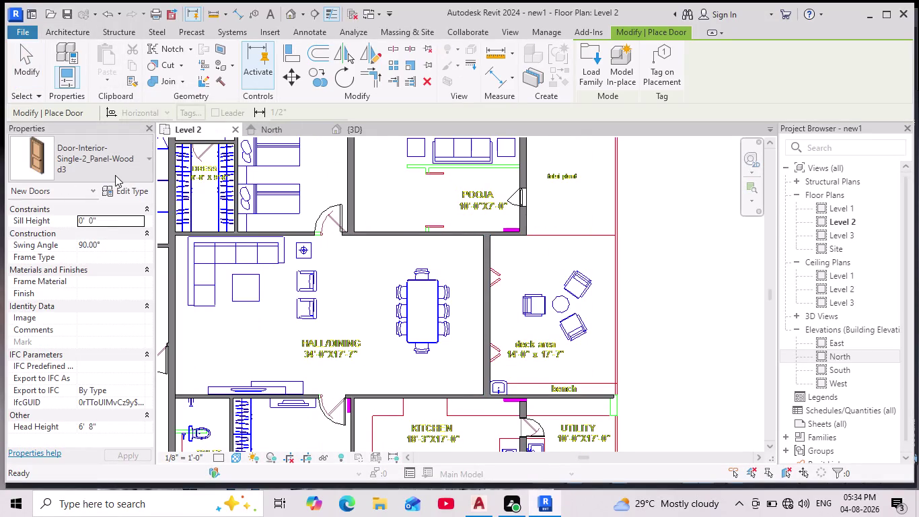
click(139, 192)
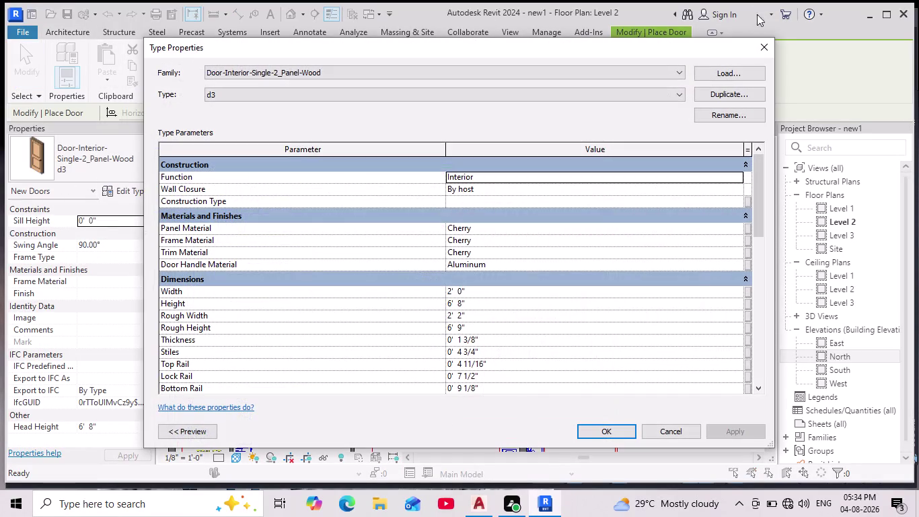
Start loading a new door family and go to the US library folder.
click(723, 74)
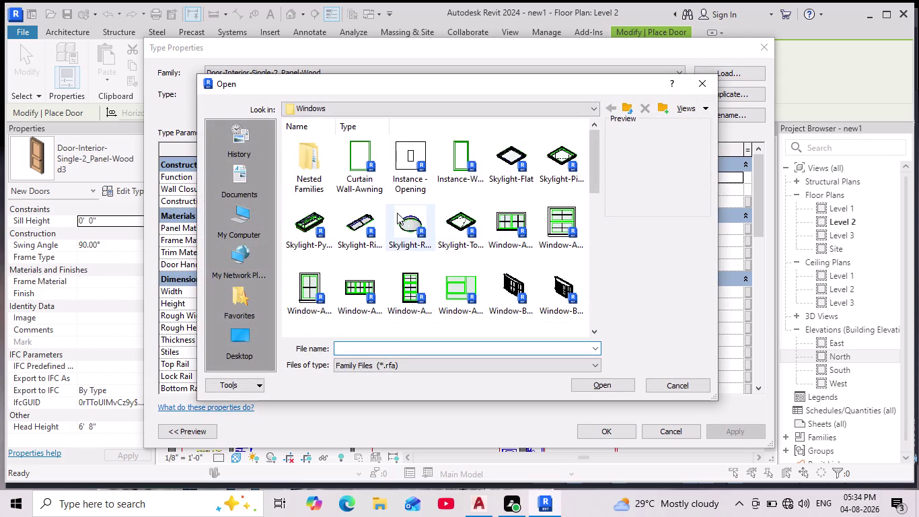
click(611, 107)
click(590, 106)
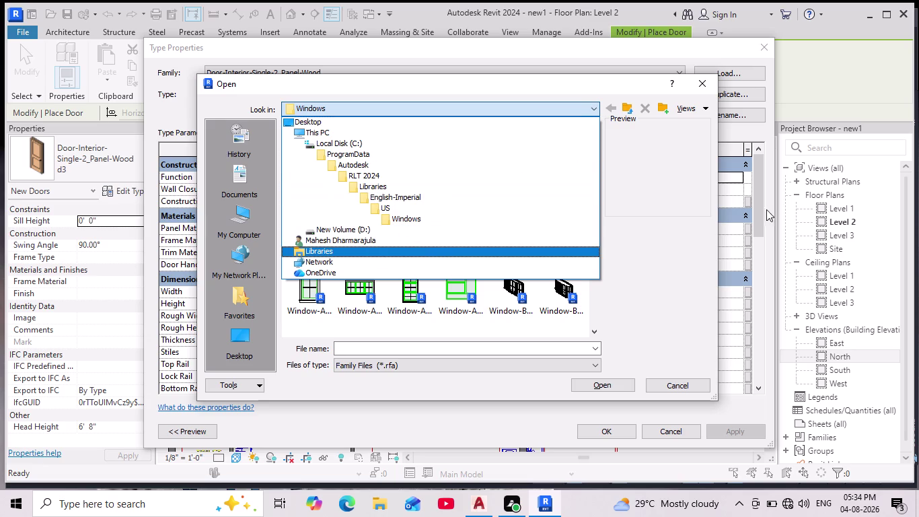
click(711, 80)
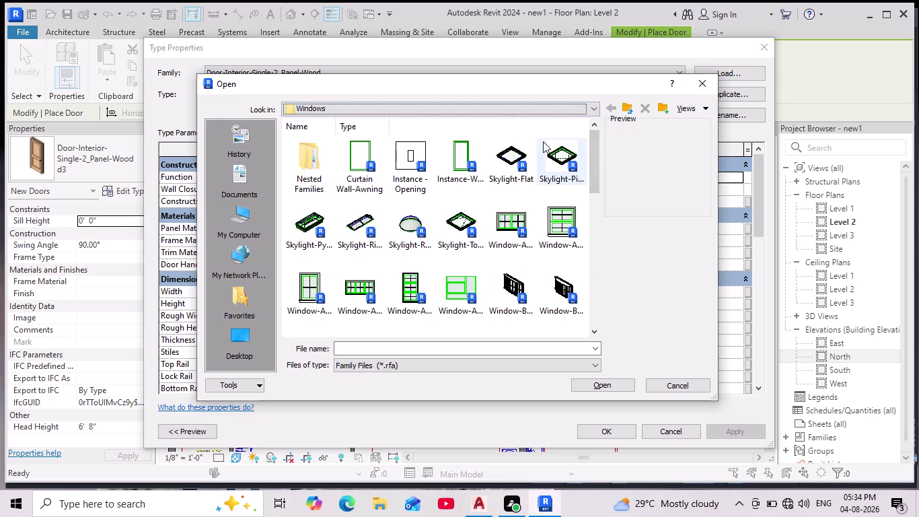
click(594, 108)
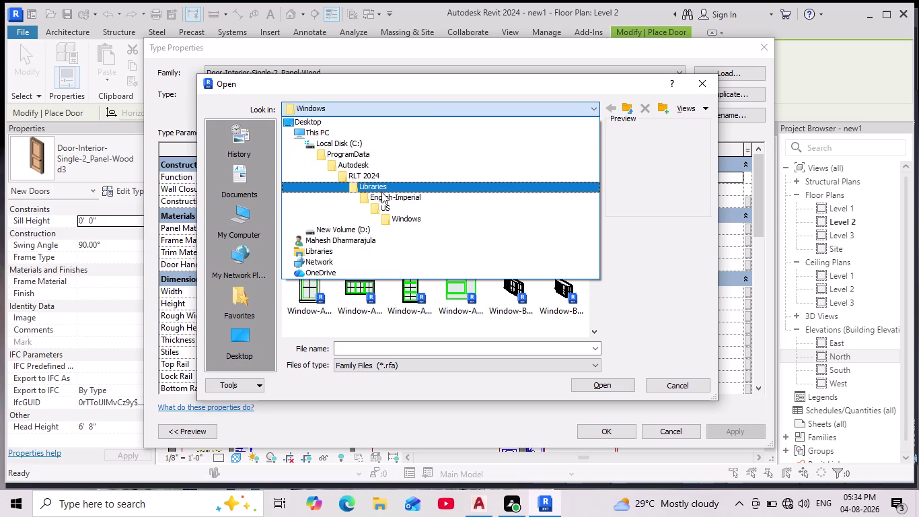
click(393, 204)
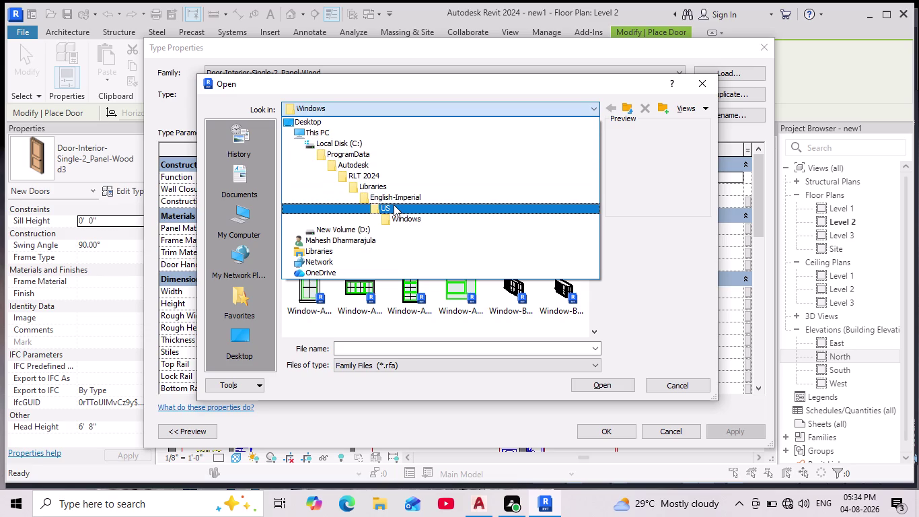
Scroll the US folders to Doors and select Door-Curtain-Wall-Double-Glass.rfa.
scroll(down, 3)
scroll(down, 3)
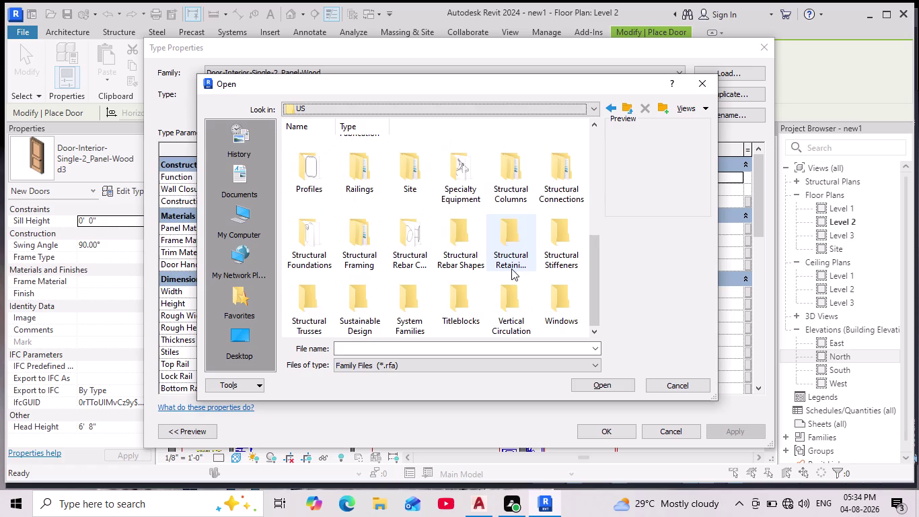
scroll(down, 3)
scroll(up, 3)
scroll(up, 3)
scroll(down, 3)
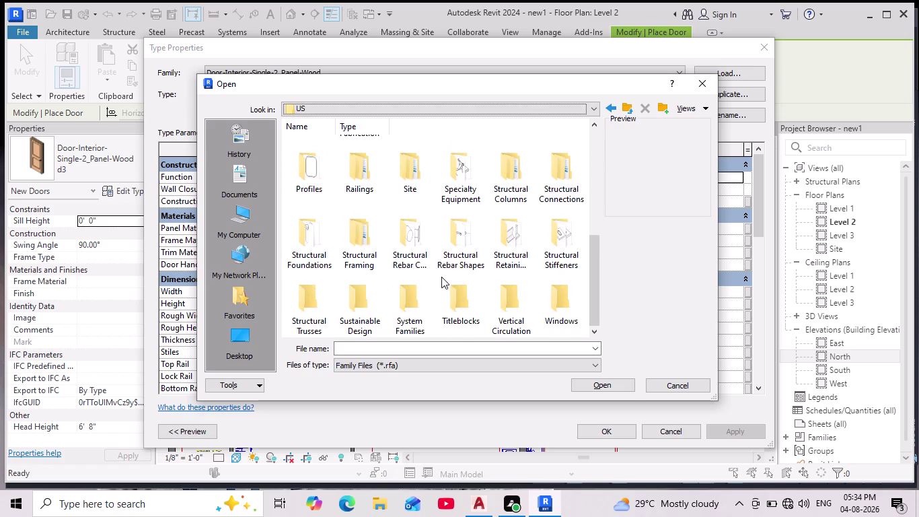
scroll(down, 3)
scroll(down, 3)
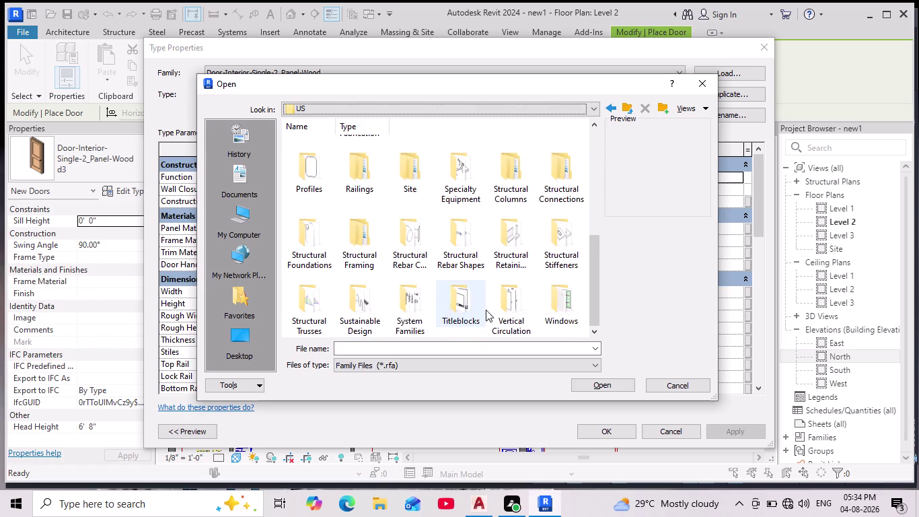
scroll(down, 3)
scroll(up, 3)
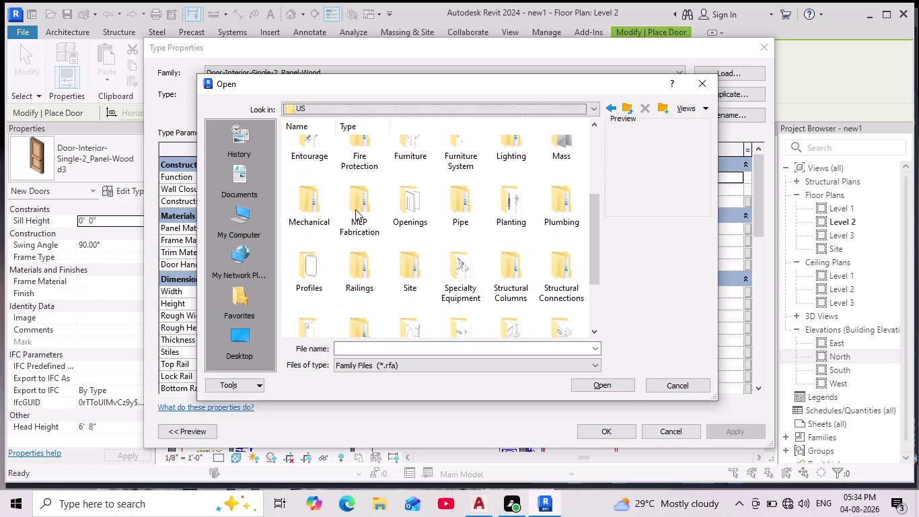
scroll(up, 3)
click(467, 178)
Browse the Doors library's Residential and Commercial folders for the pocket door family.
double_click(466, 178)
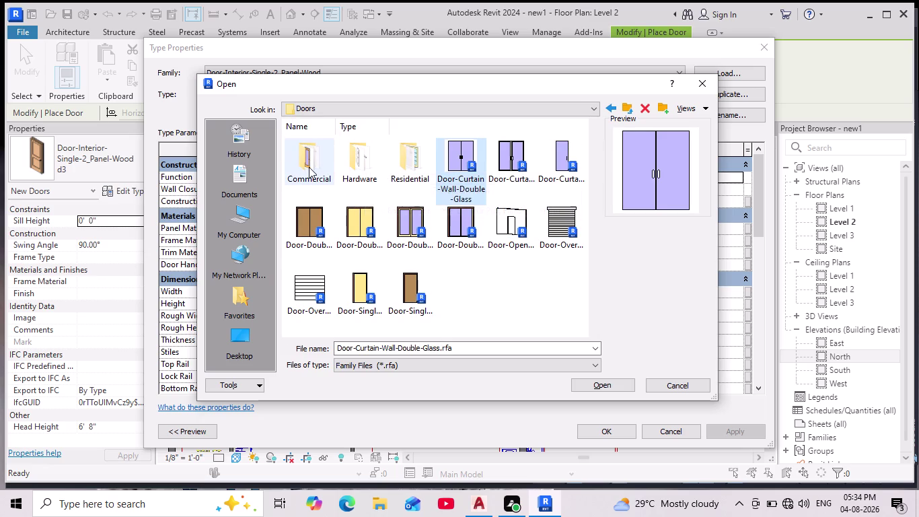
double_click(413, 165)
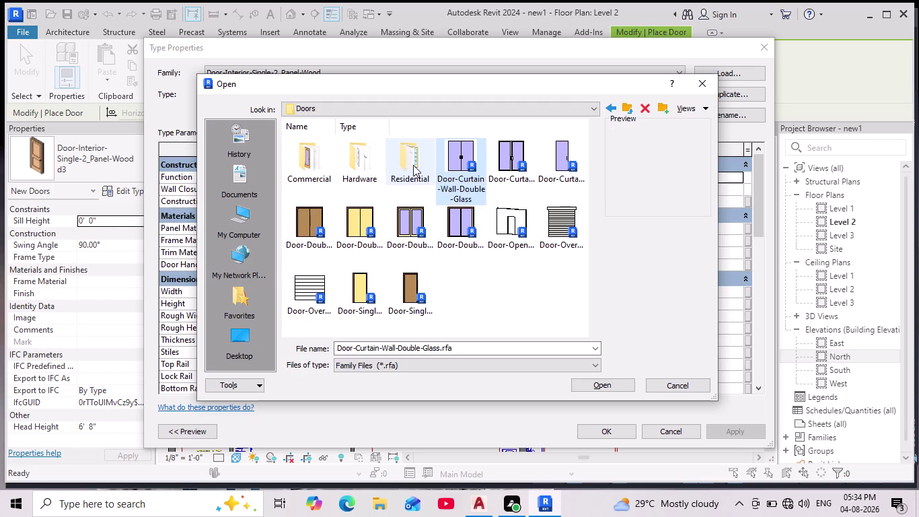
scroll(down, 3)
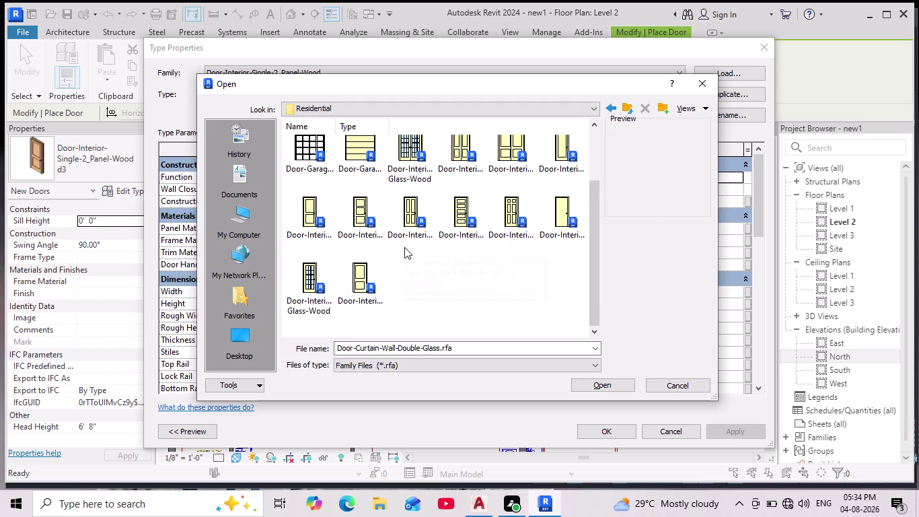
scroll(down, 3)
scroll(up, 3)
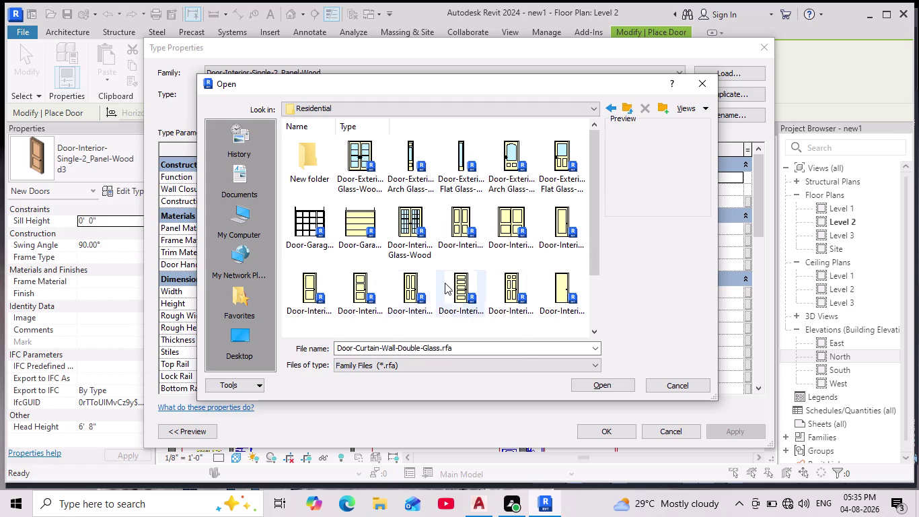
scroll(down, 3)
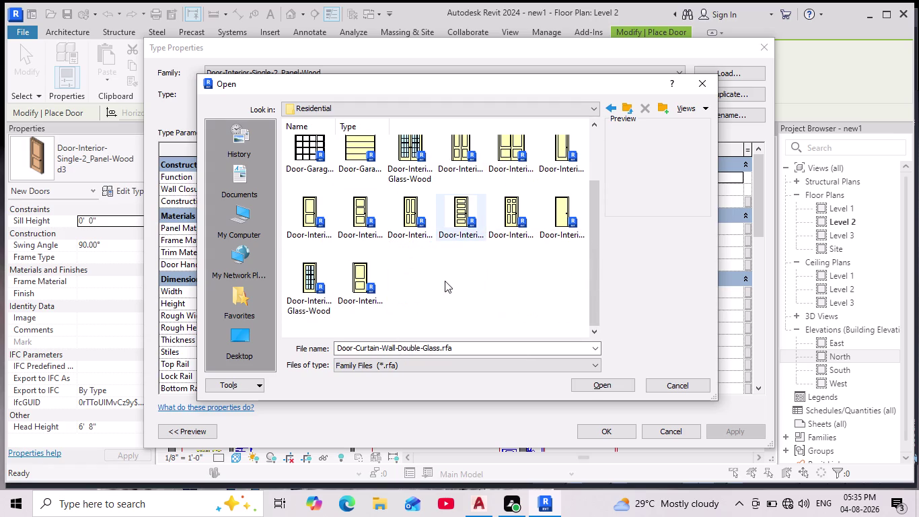
scroll(up, 3)
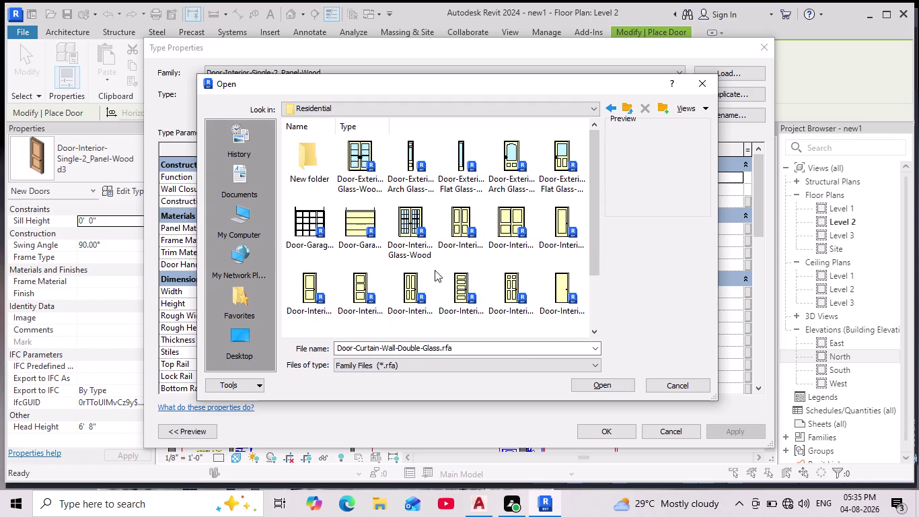
click(594, 107)
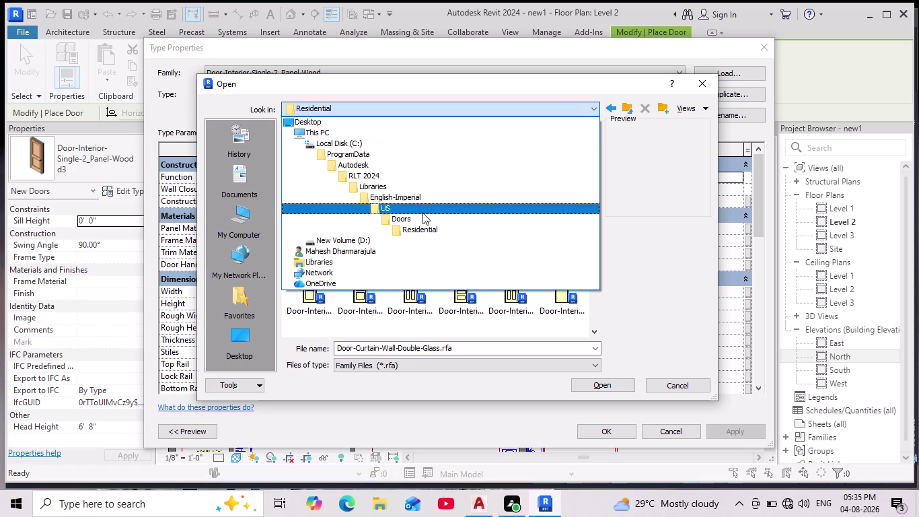
click(423, 221)
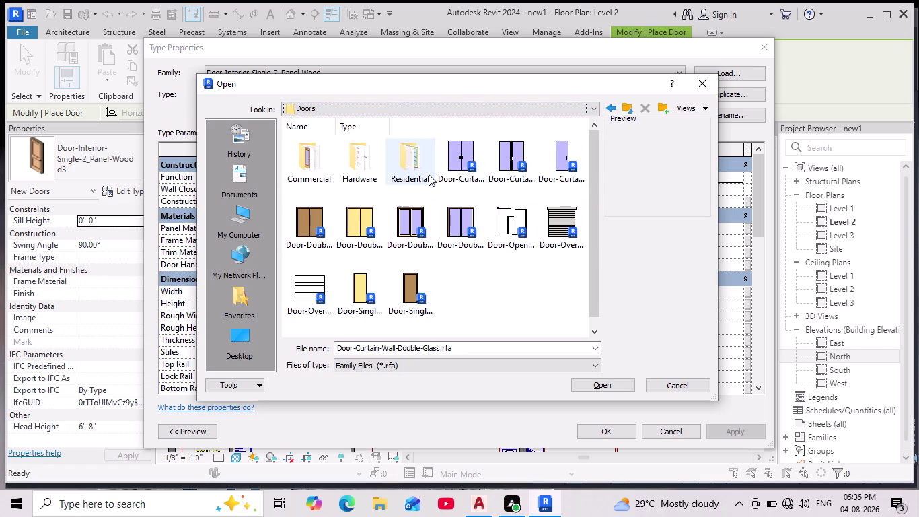
double_click(319, 177)
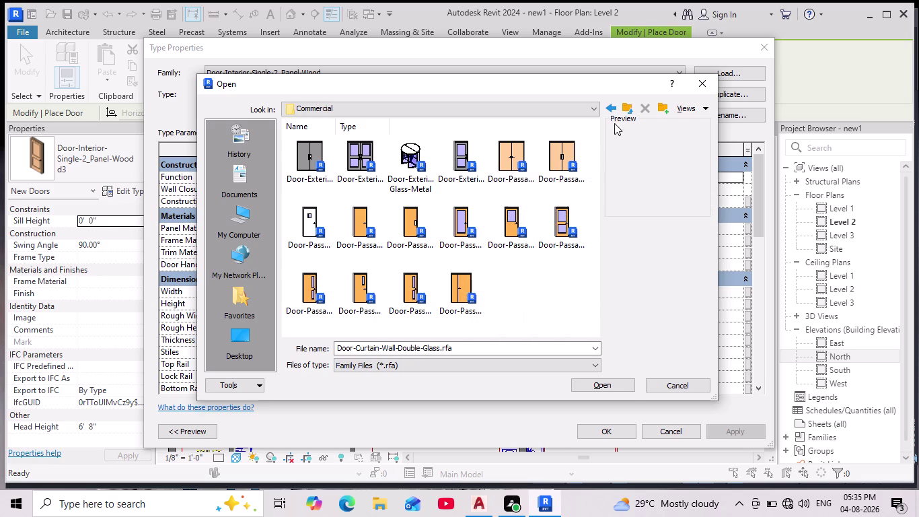
Load Door-Interior-Double-Pocket-2_Panel-Wood.rfa from the Doors > Residential folder.
click(597, 105)
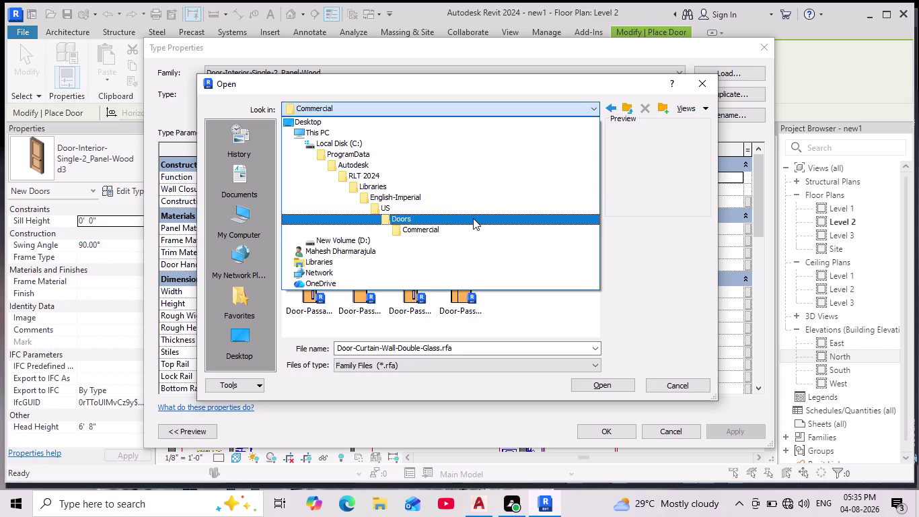
click(473, 218)
double_click(407, 159)
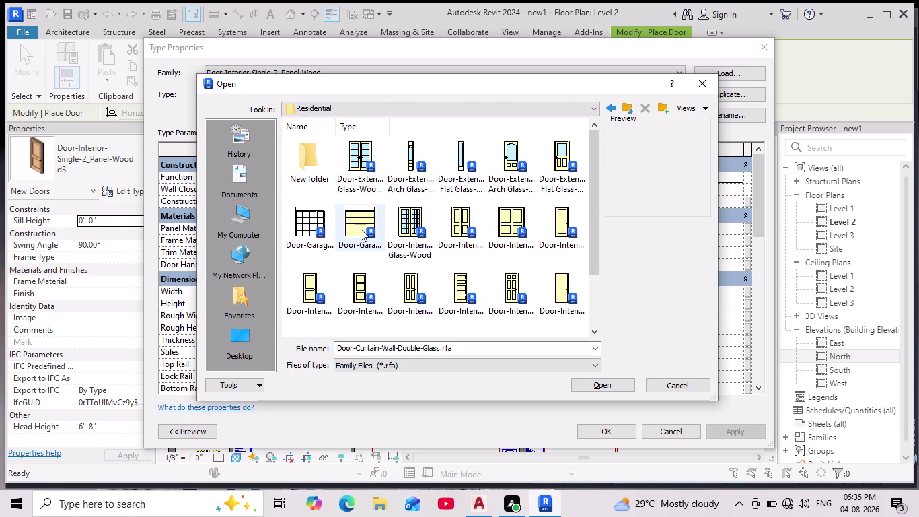
click(459, 228)
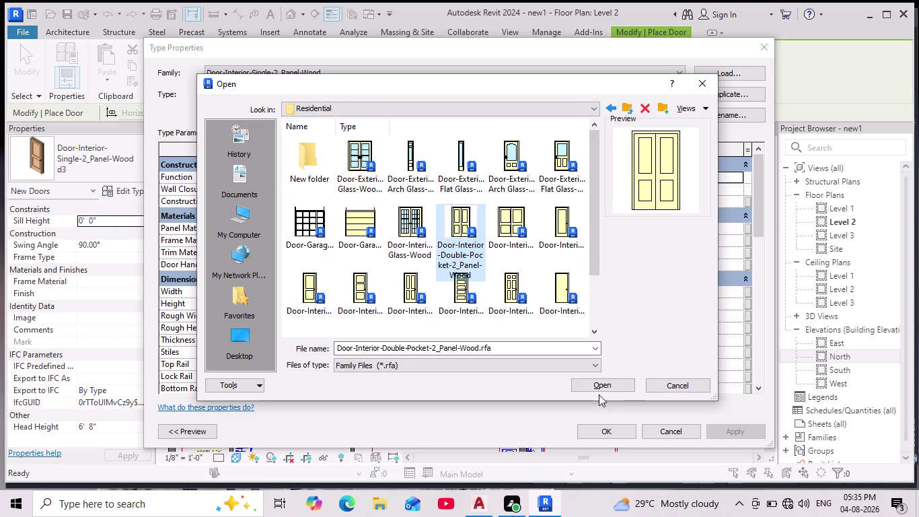
click(610, 382)
click(528, 323)
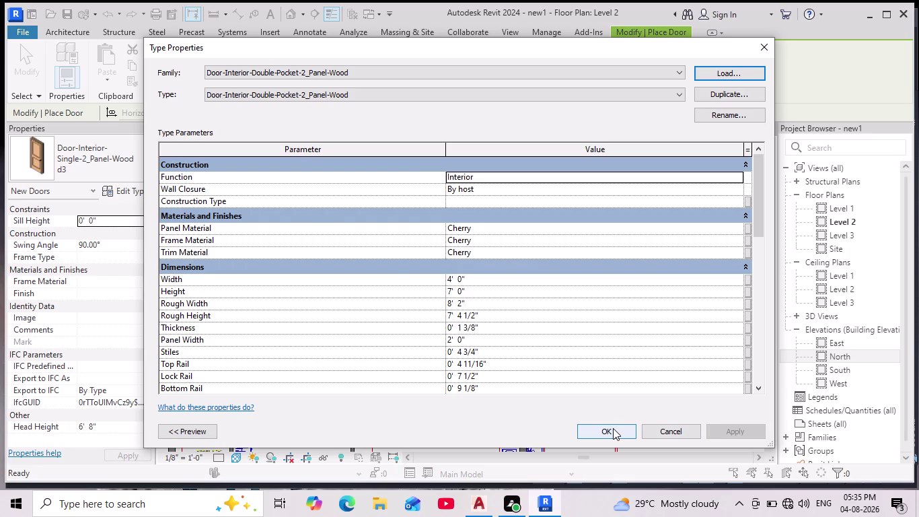
Change the double pocket door type's Width to 2', then apply and confirm Type Properties.
click(476, 280)
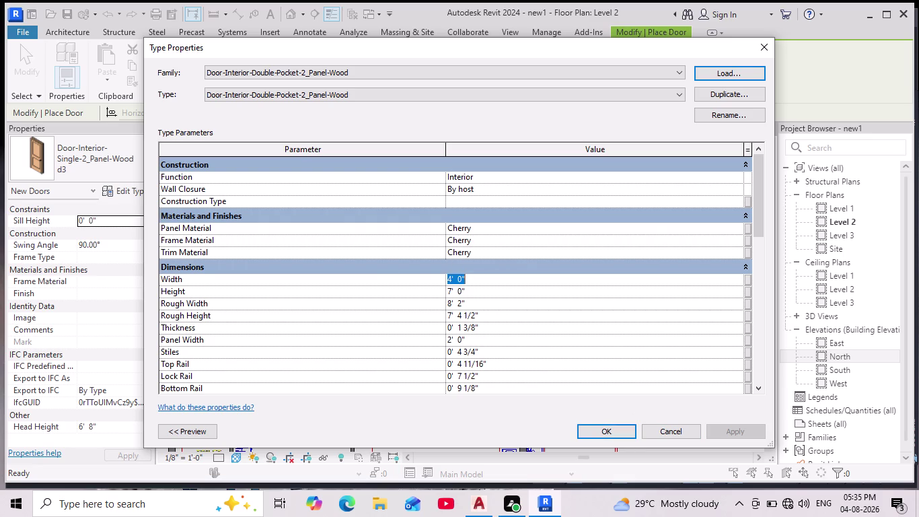
key(BackSpace)
key(BackSpace)
text(2')
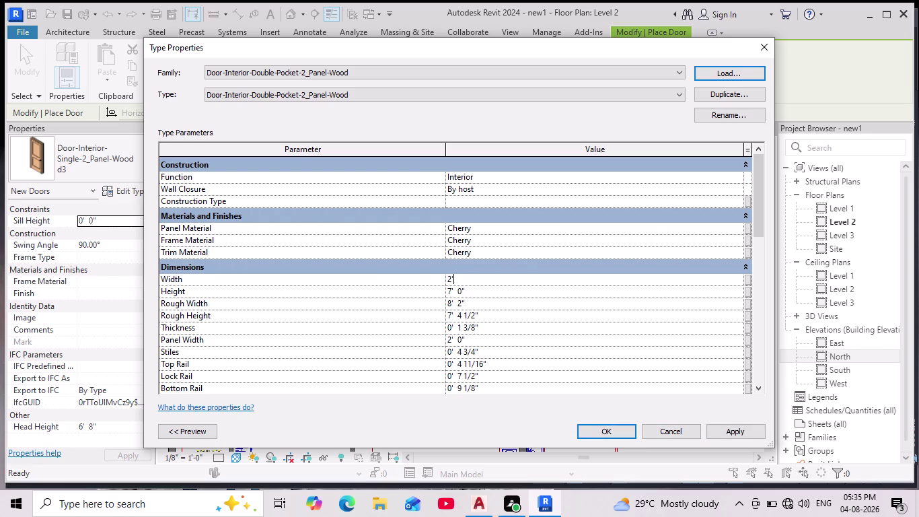
key(Return)
click(731, 421)
click(725, 438)
click(611, 431)
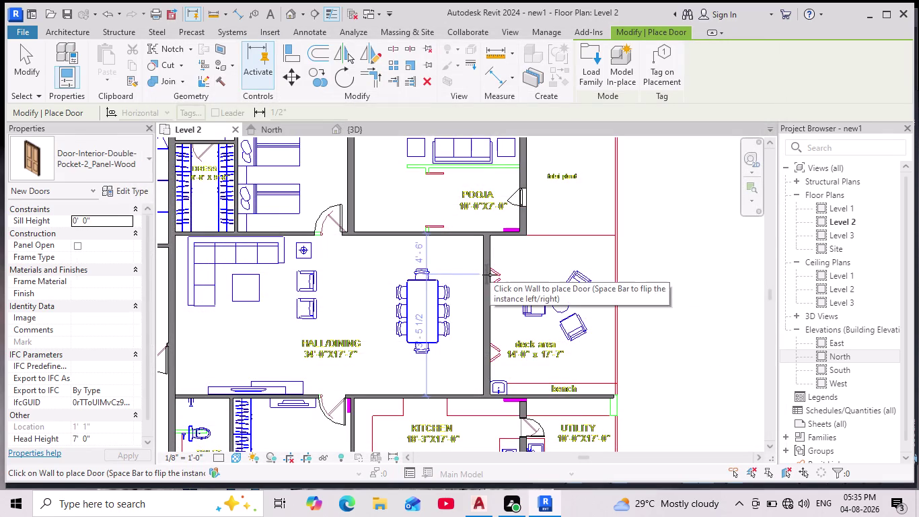
Place two double pocket doors in the Hall/Dining–deck wall, then switch to the {3D} view.
scroll(up, 3)
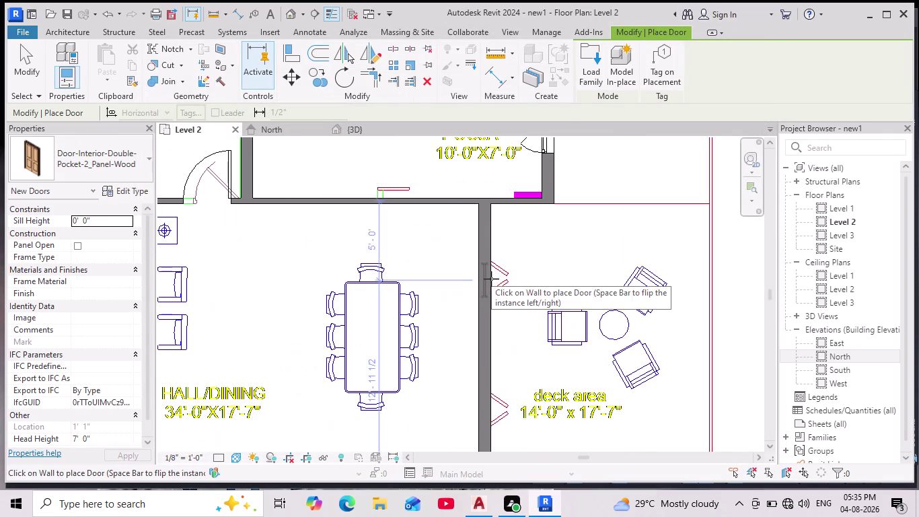
click(490, 278)
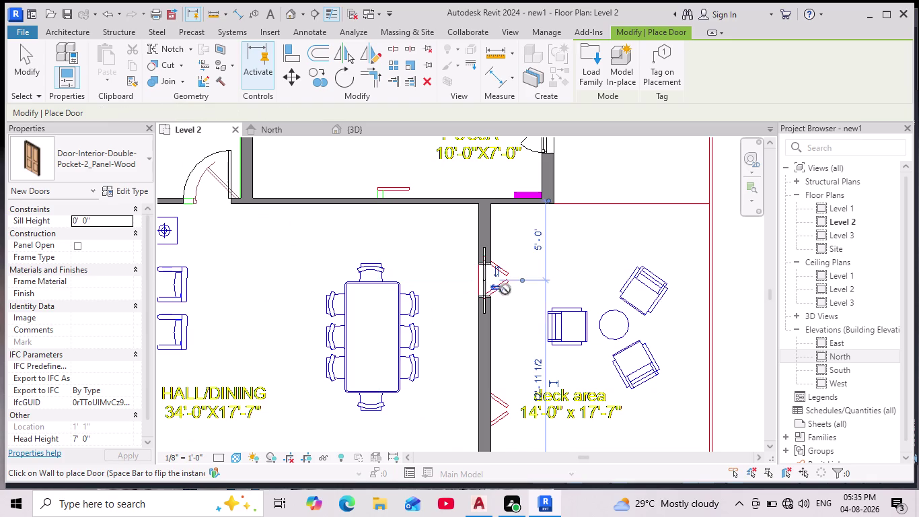
scroll(up, 3)
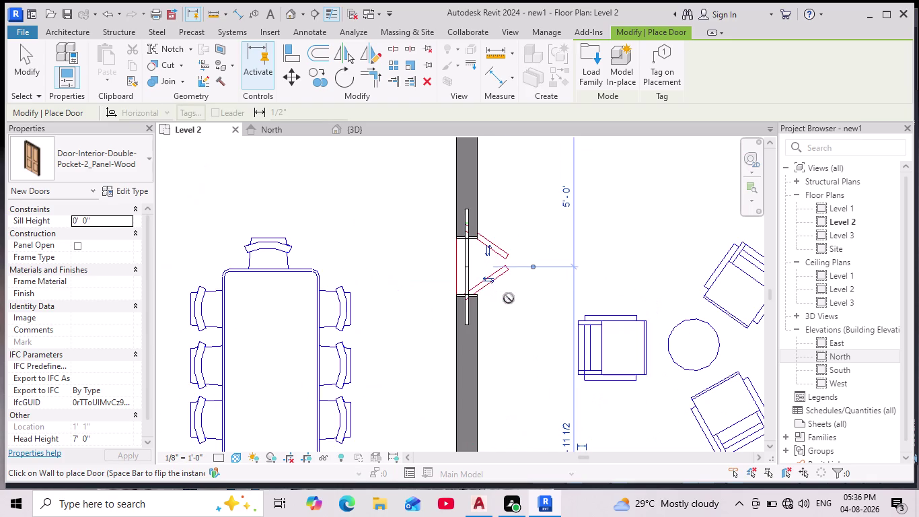
scroll(down, 3)
middle_drag(514, 306, 499, 222)
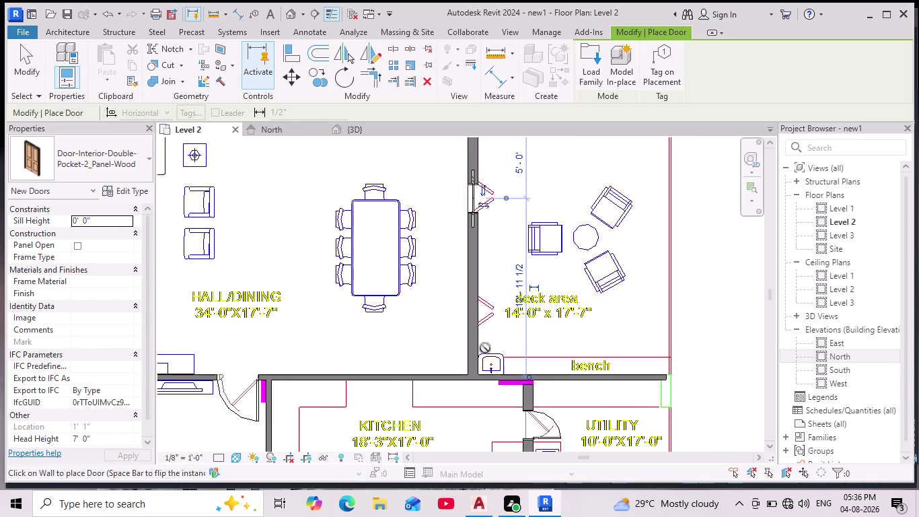
scroll(up, 3)
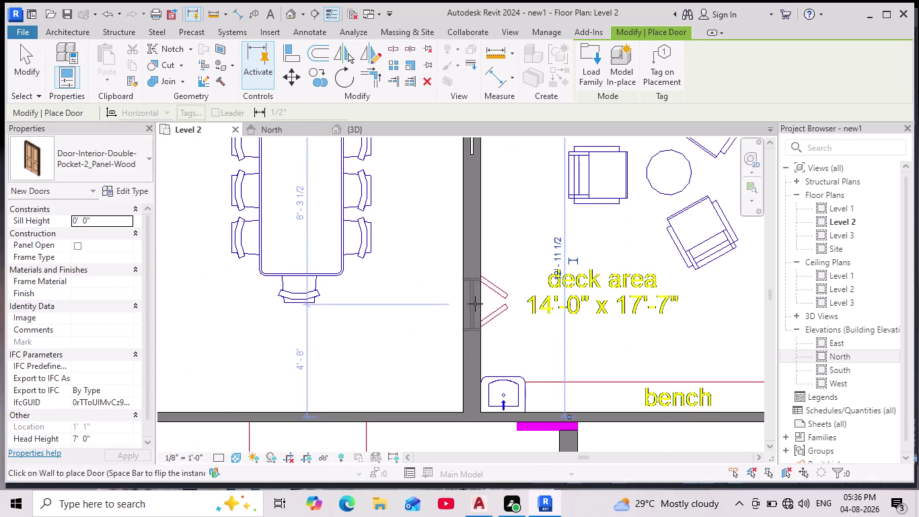
click(474, 303)
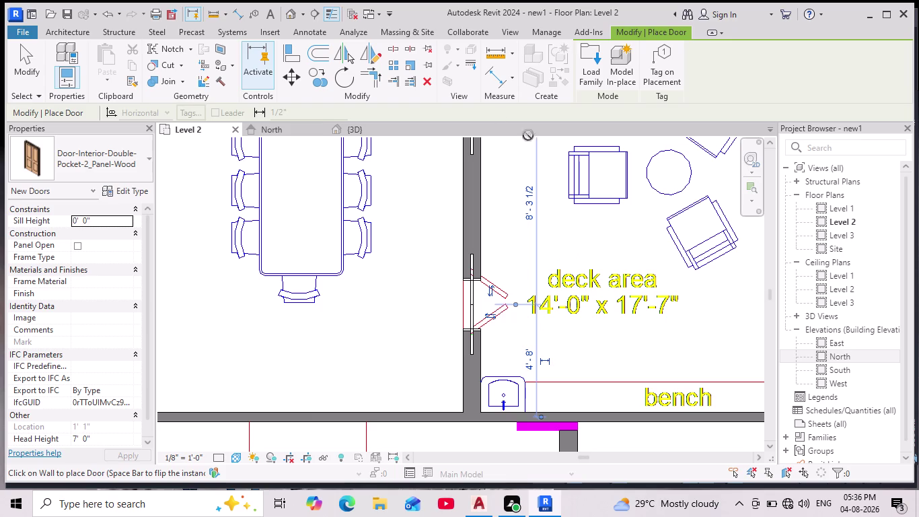
click(348, 124)
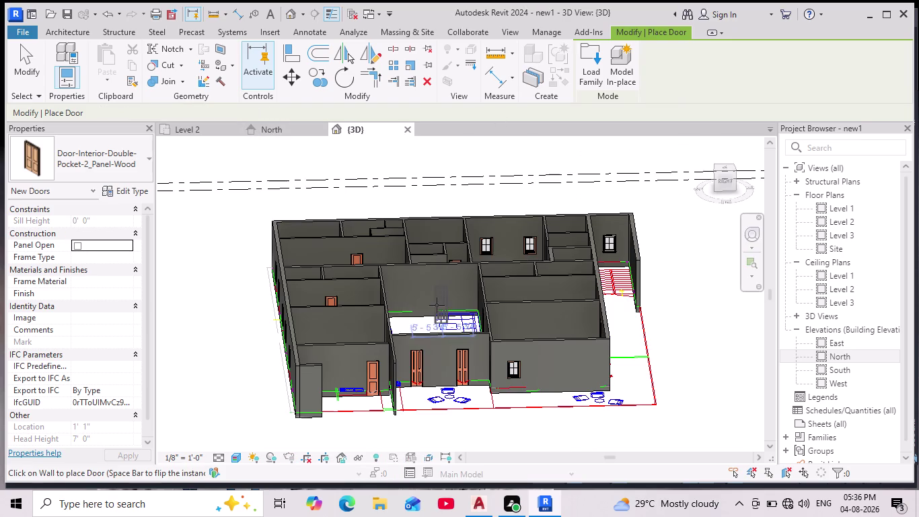
scroll(up, 3)
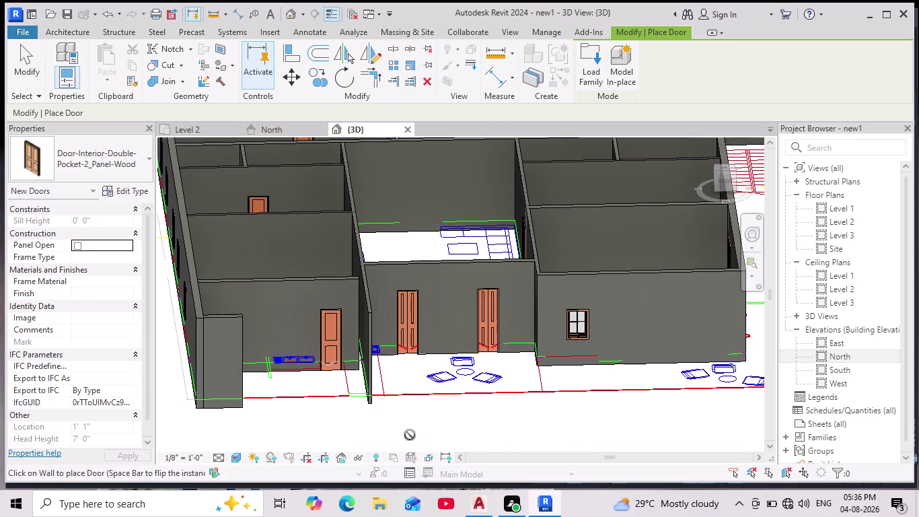
key(Escape)
key(Escape)
key(Escape)
middle_drag(391, 433, 416, 445)
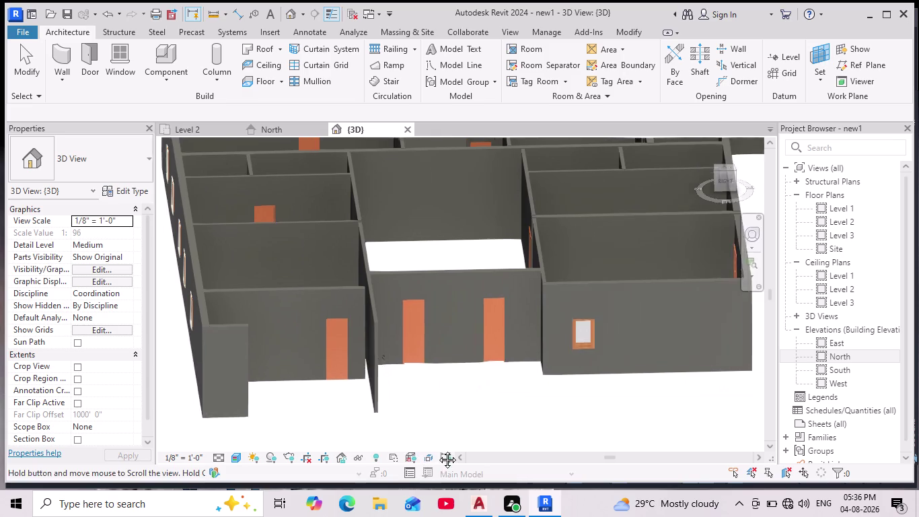
middle_drag(416, 446, 447, 449)
middle_drag(469, 391, 562, 344)
scroll(down, 3)
scroll(down, 3)
middle_drag(603, 370, 562, 379)
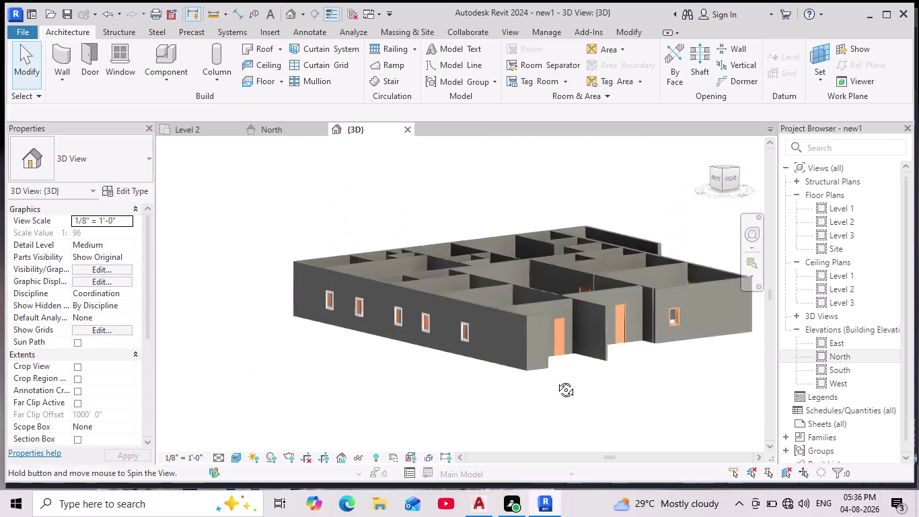
middle_drag(562, 379, 443, 400)
scroll(up, 3)
scroll(up, 3)
middle_drag(431, 365, 463, 389)
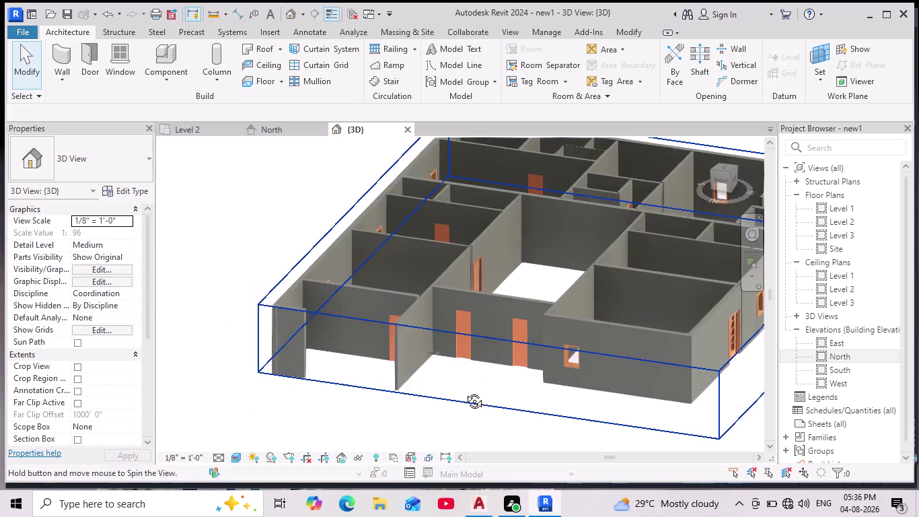
middle_drag(463, 389, 473, 394)
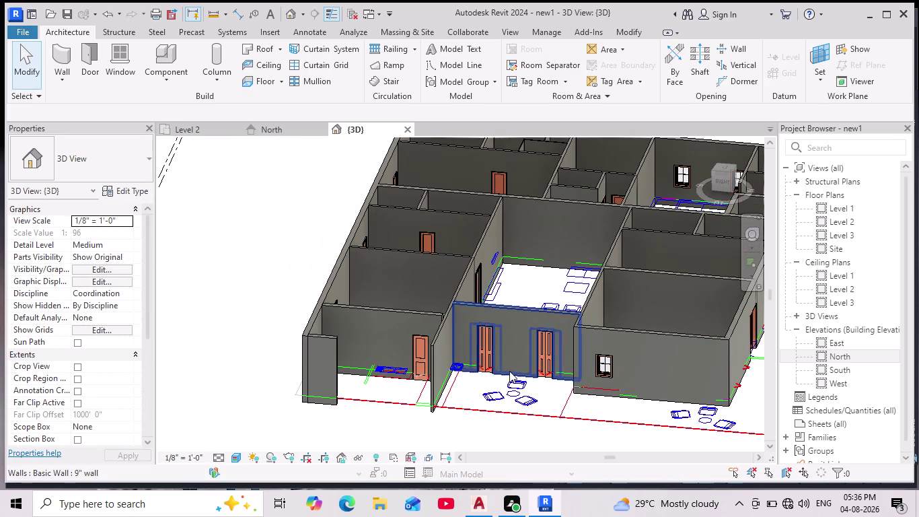
scroll(up, 3)
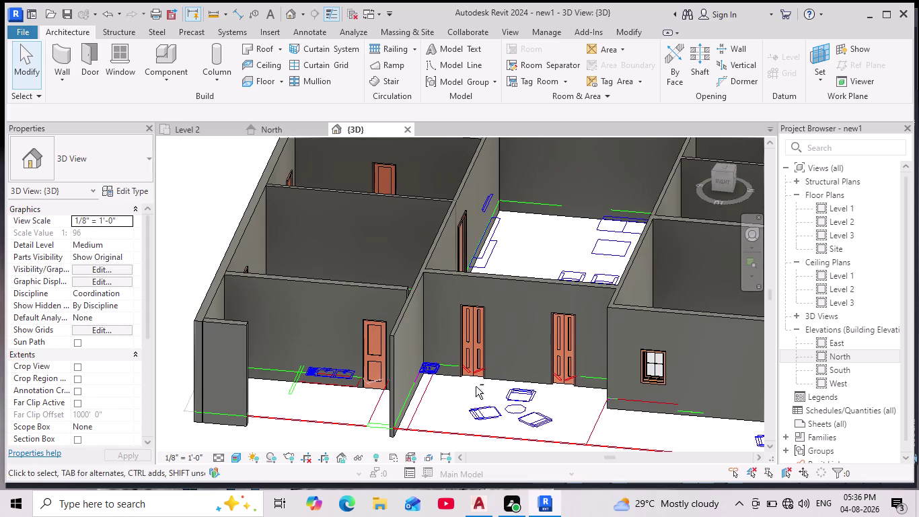
middle_drag(487, 396, 505, 404)
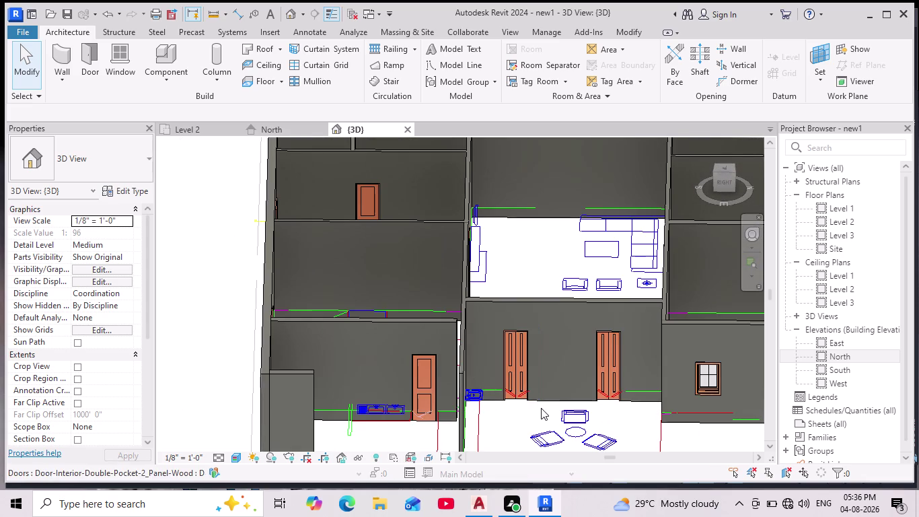
scroll(up, 3)
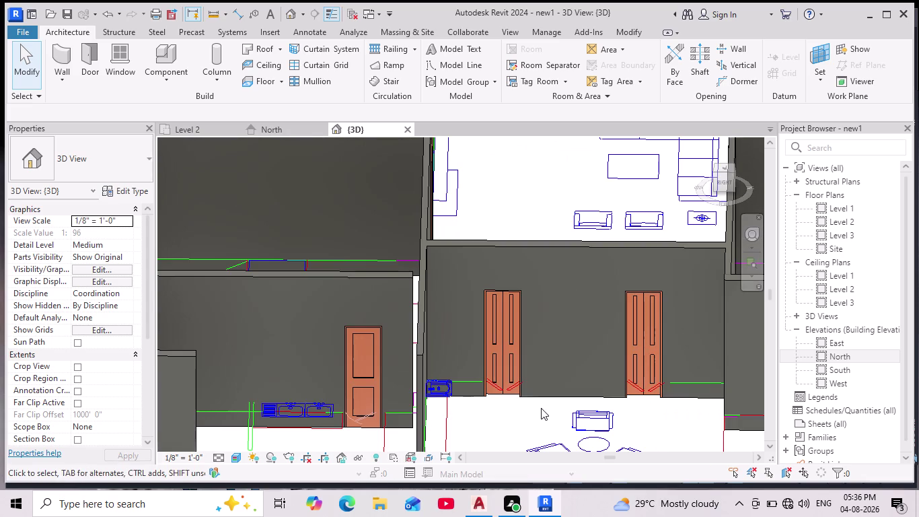
scroll(down, 3)
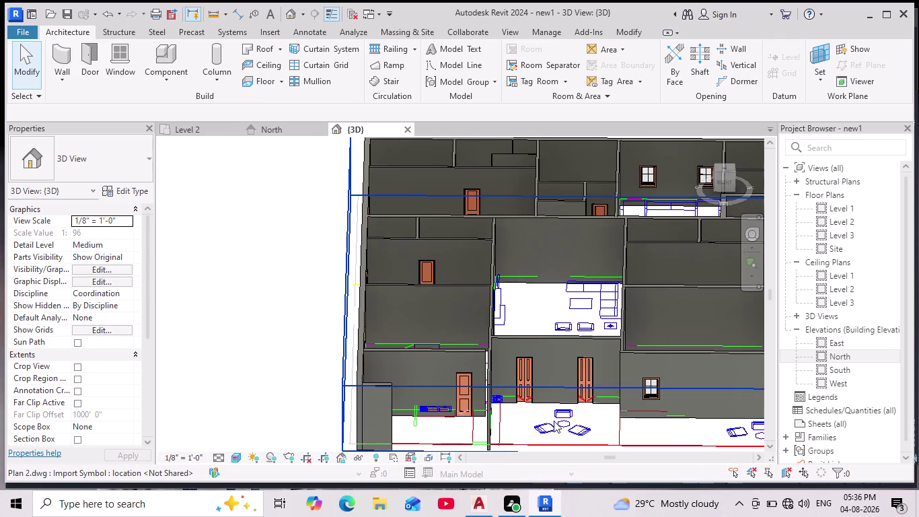
scroll(up, 3)
scroll(up, 3)
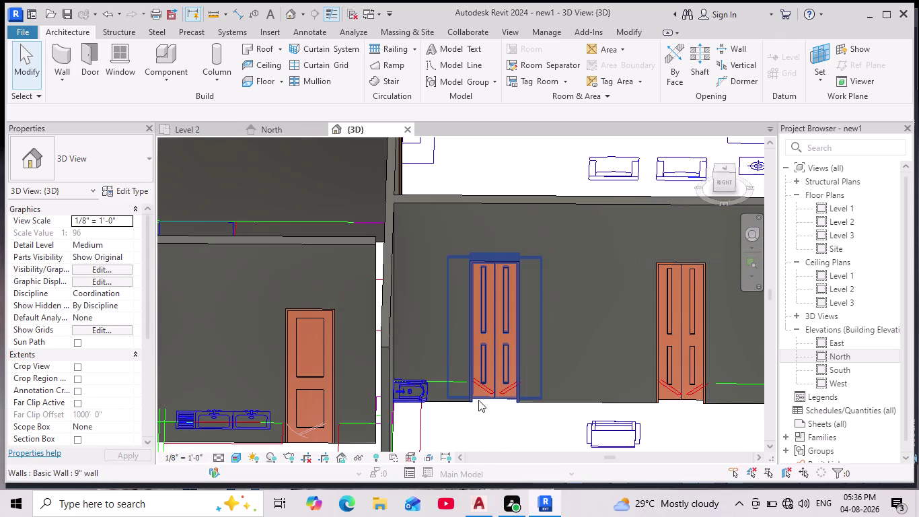
scroll(down, 3)
scroll(down, 3)
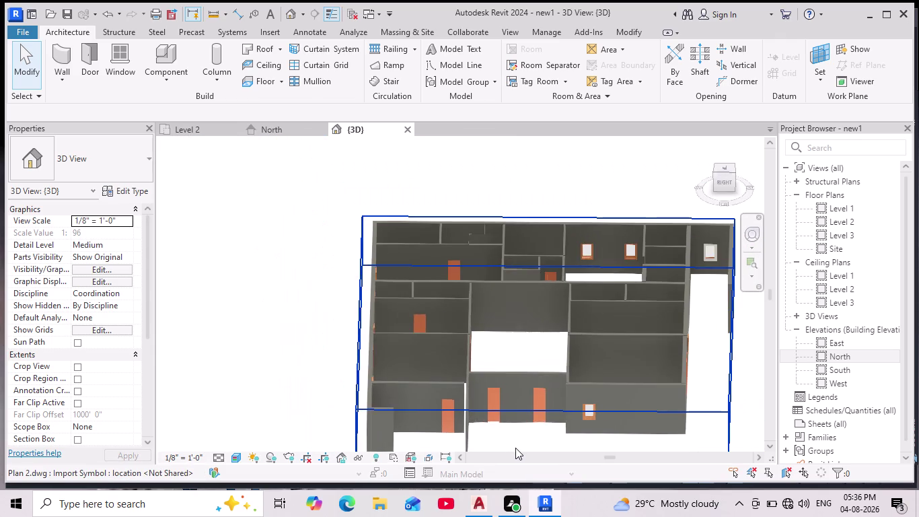
middle_drag(534, 435, 562, 440)
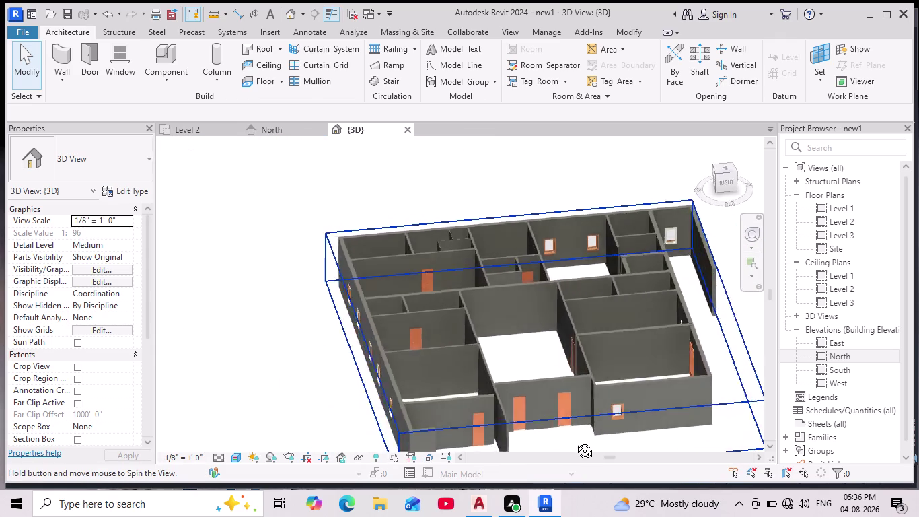
middle_drag(561, 440, 505, 472)
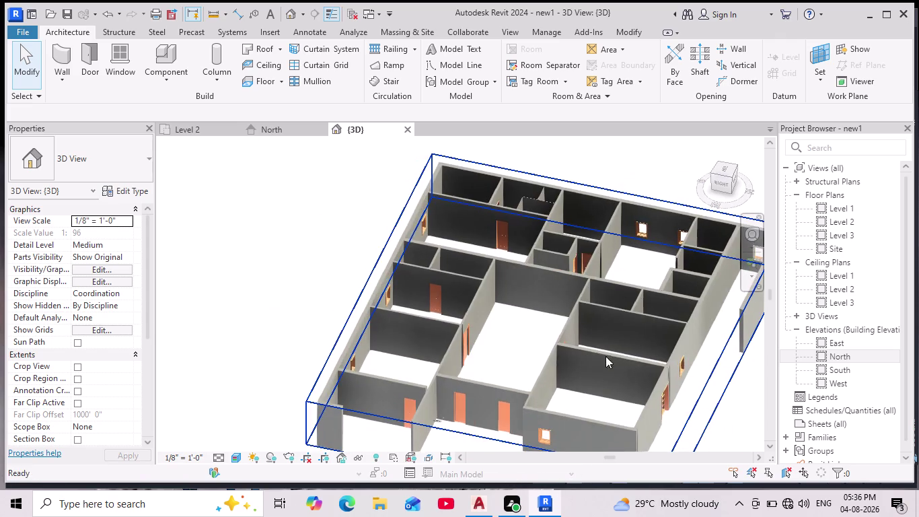
scroll(up, 3)
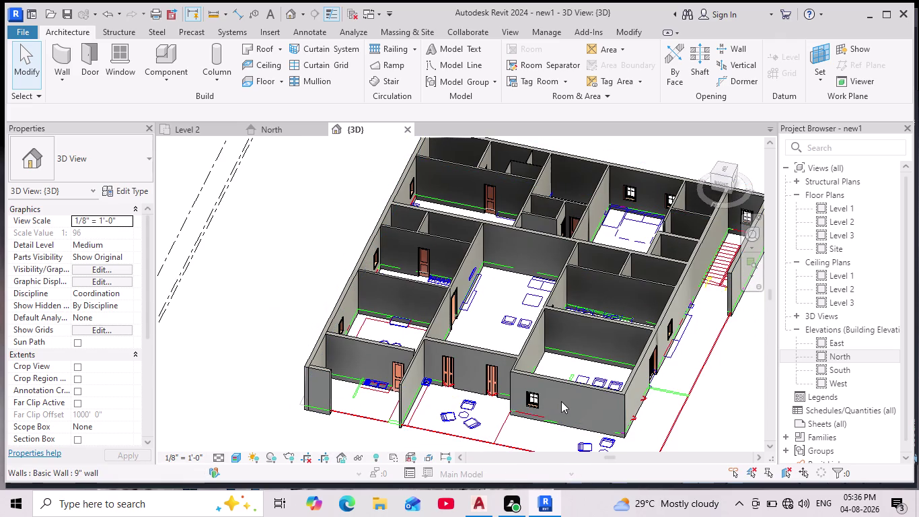
middle_drag(573, 381, 470, 382)
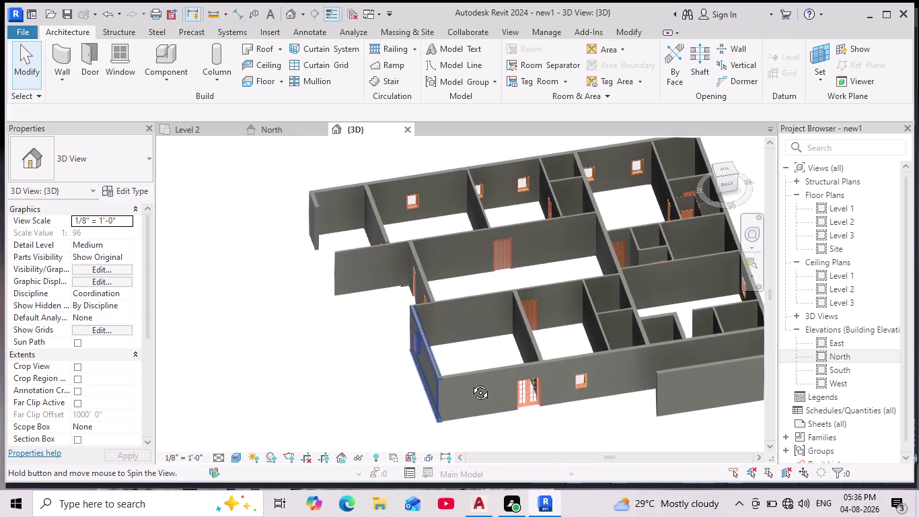
middle_drag(470, 382, 470, 388)
middle_drag(500, 357, 634, 445)
scroll(down, 3)
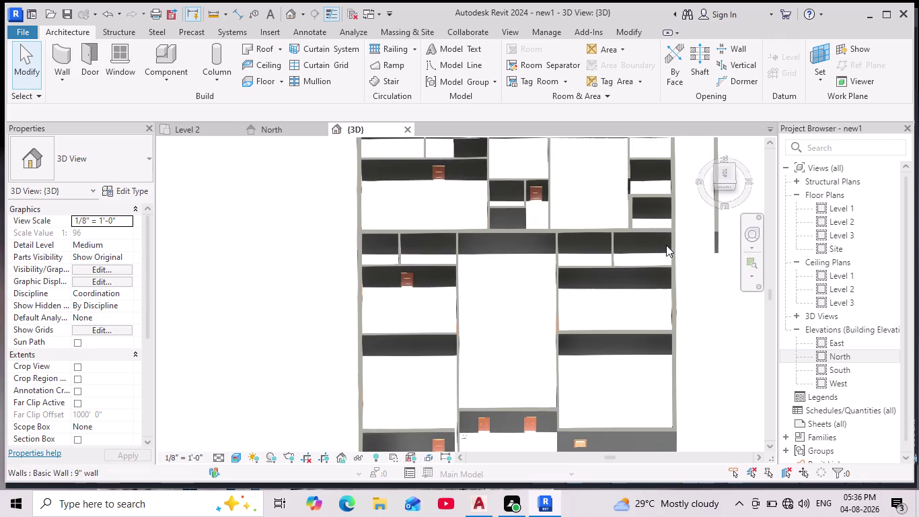
scroll(up, 3)
middle_drag(529, 316, 673, 283)
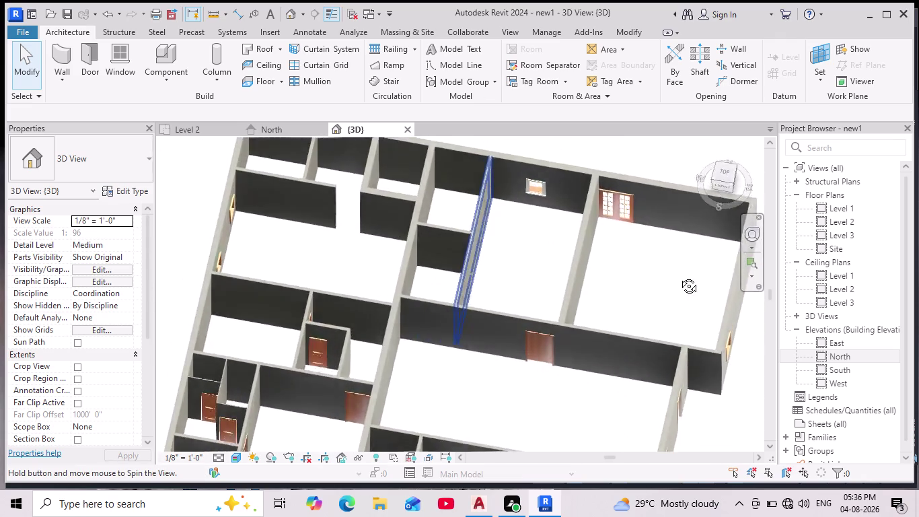
middle_drag(674, 283, 701, 264)
scroll(up, 3)
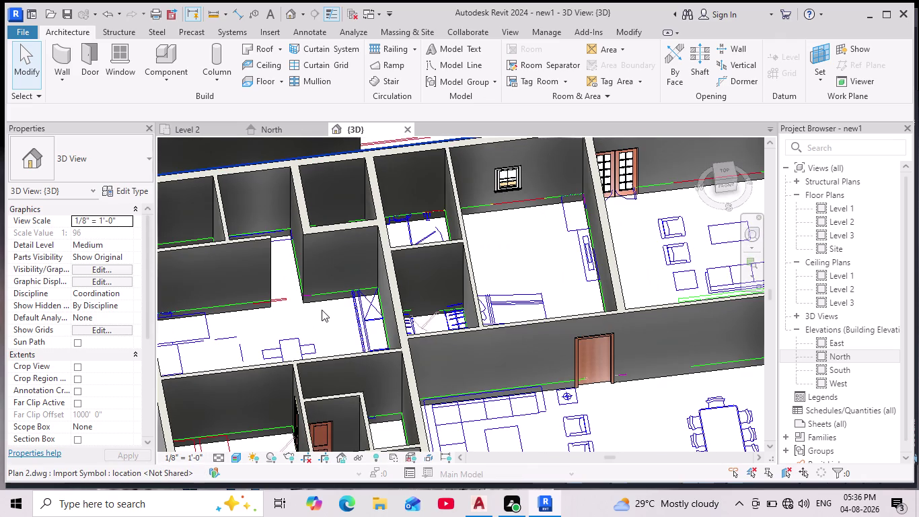
scroll(down, 3)
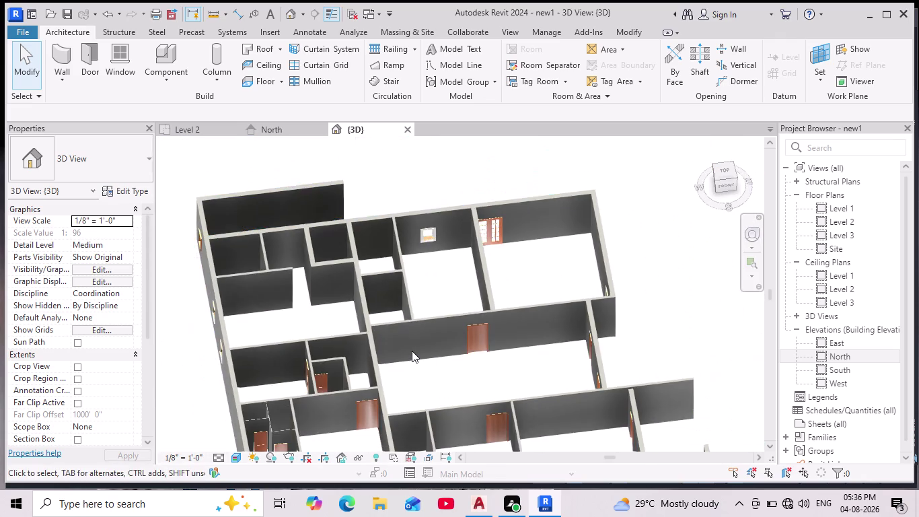
middle_drag(411, 350, 421, 290)
scroll(down, 3)
middle_drag(472, 351, 437, 313)
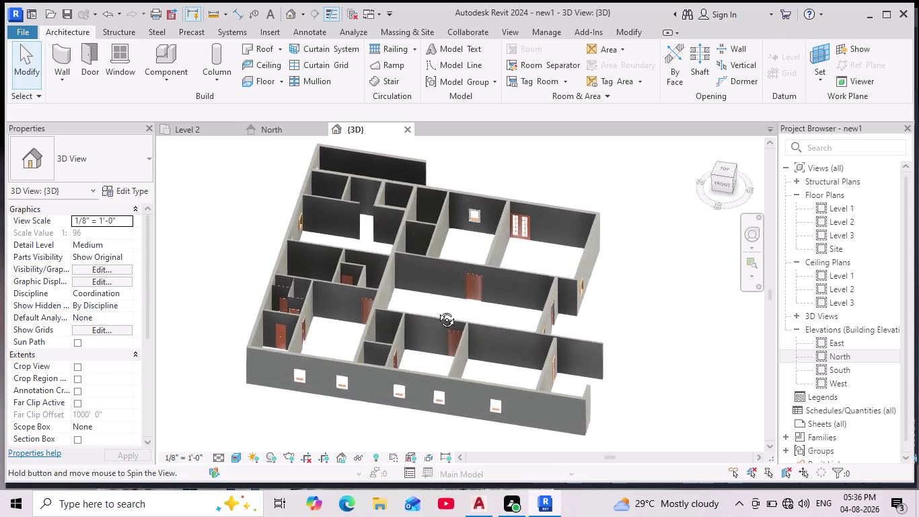
middle_drag(436, 313, 449, 264)
scroll(up, 3)
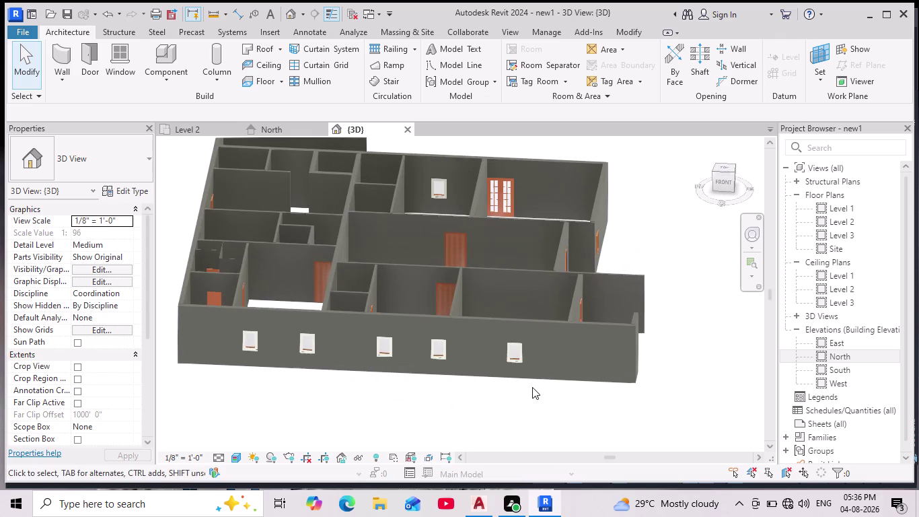
middle_drag(611, 408, 584, 408)
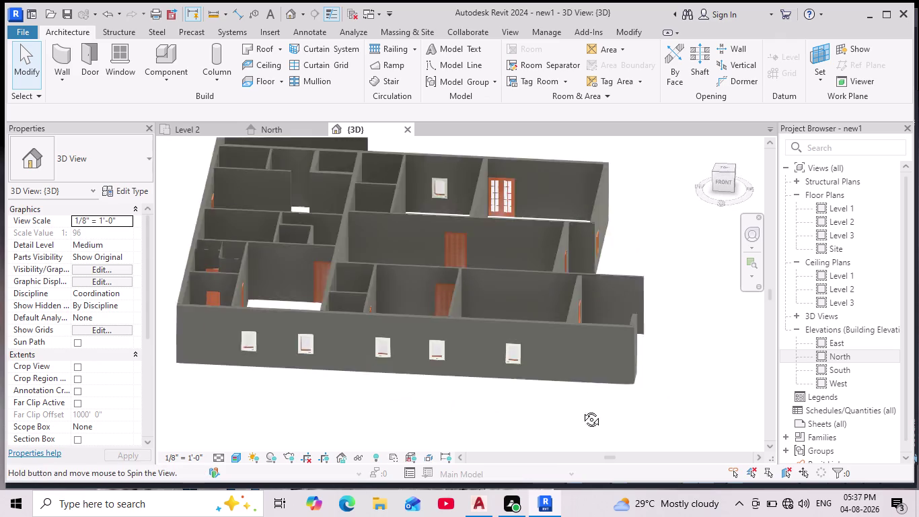
middle_drag(584, 409, 452, 395)
middle_drag(491, 237, 497, 293)
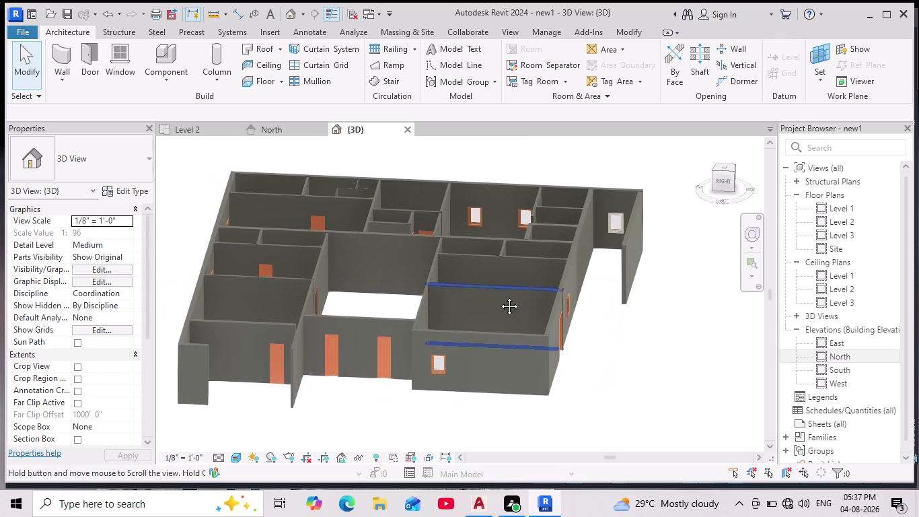
middle_drag(497, 292, 499, 302)
scroll(down, 3)
scroll(up, 3)
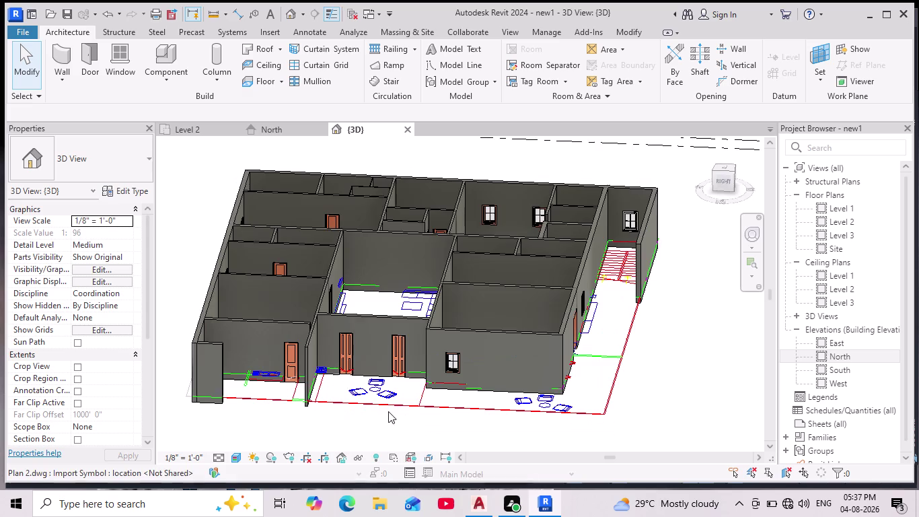
middle_drag(388, 410, 401, 377)
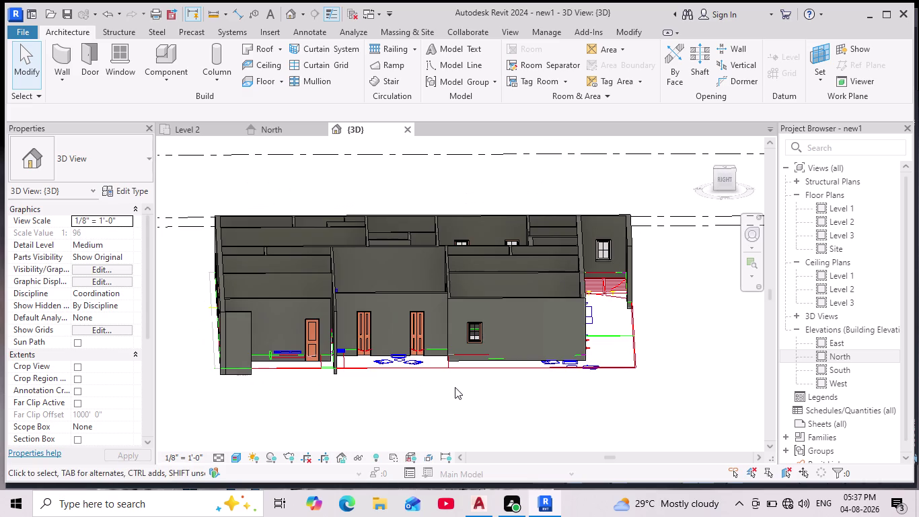
scroll(down, 3)
middle_drag(541, 415, 532, 452)
scroll(up, 3)
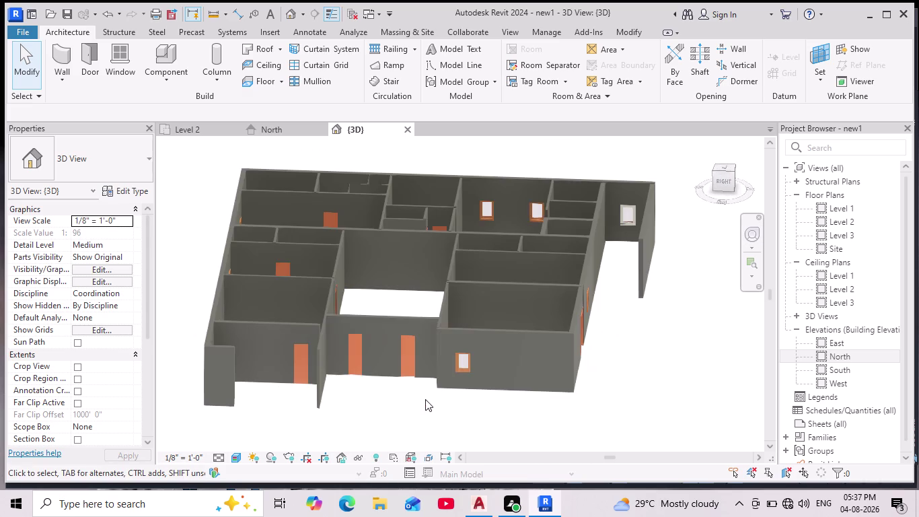
scroll(down, 3)
middle_drag(407, 413, 429, 413)
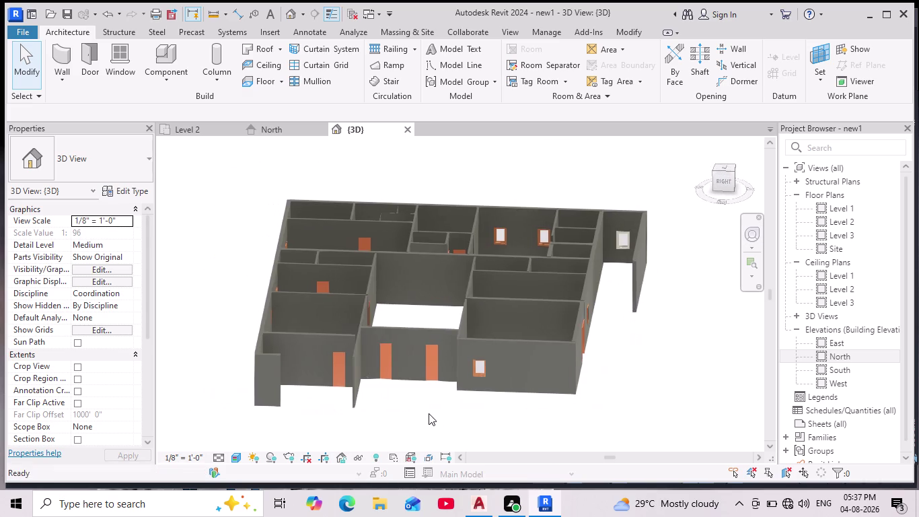
click(206, 128)
scroll(down, 3)
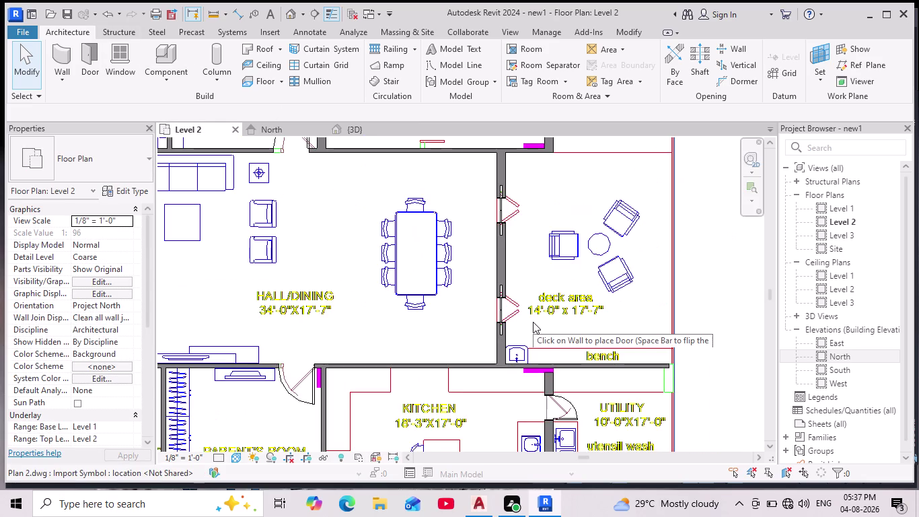
Start the Door tool with the Door-Interior-Single-2_Panel-Wood d3 type.
scroll(down, 3)
middle_drag(514, 269, 478, 356)
scroll(down, 3)
middle_drag(478, 356, 476, 358)
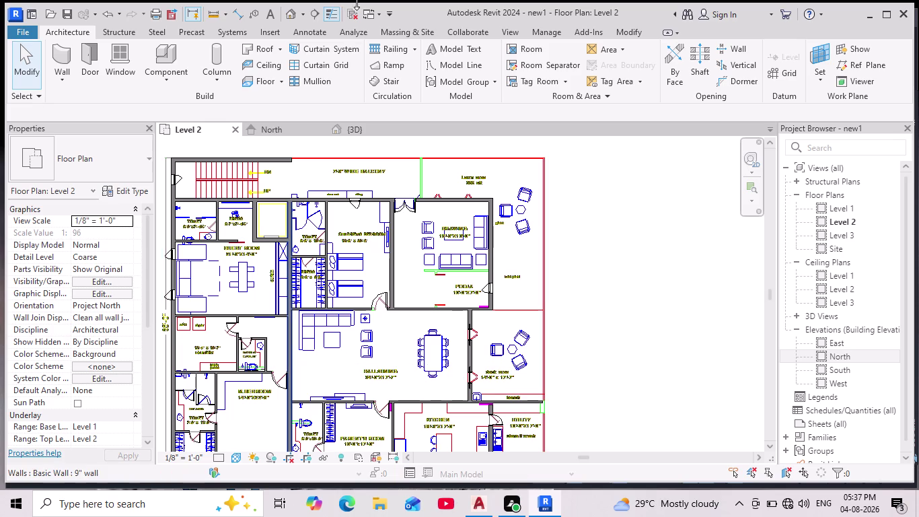
click(90, 53)
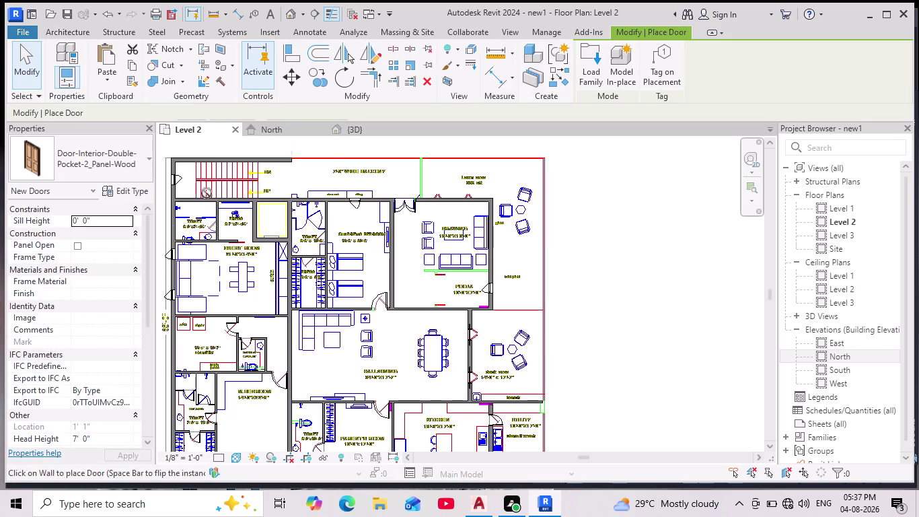
click(153, 164)
click(150, 159)
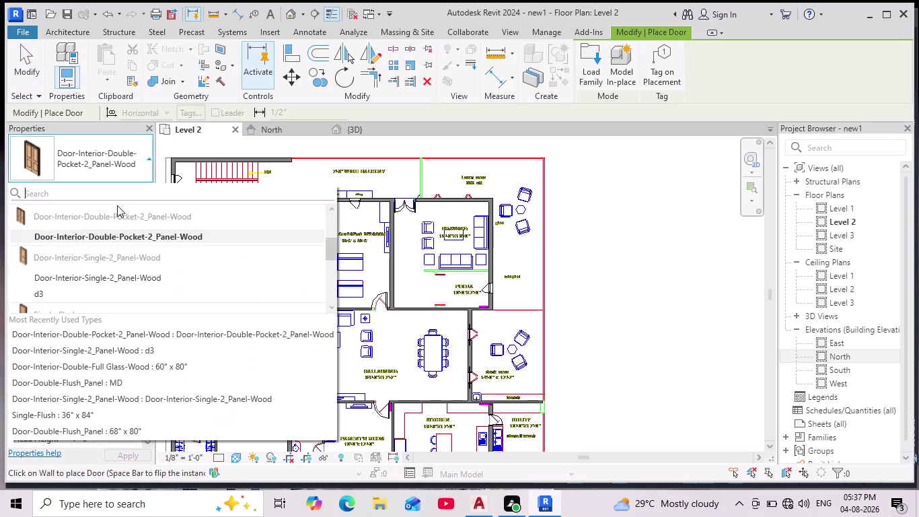
click(57, 292)
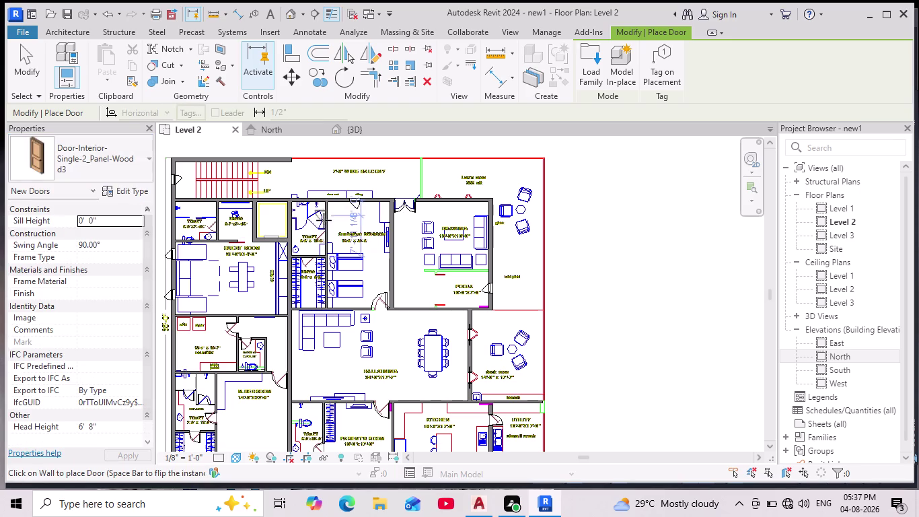
Place flipped d3 doors on the toilet wall and the dress room wall.
scroll(up, 3)
scroll(up, 3)
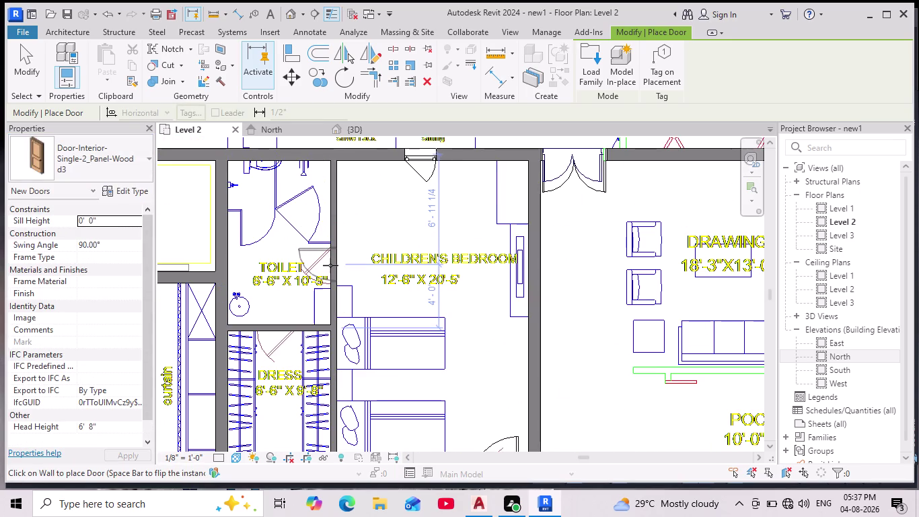
key(space)
key(space)
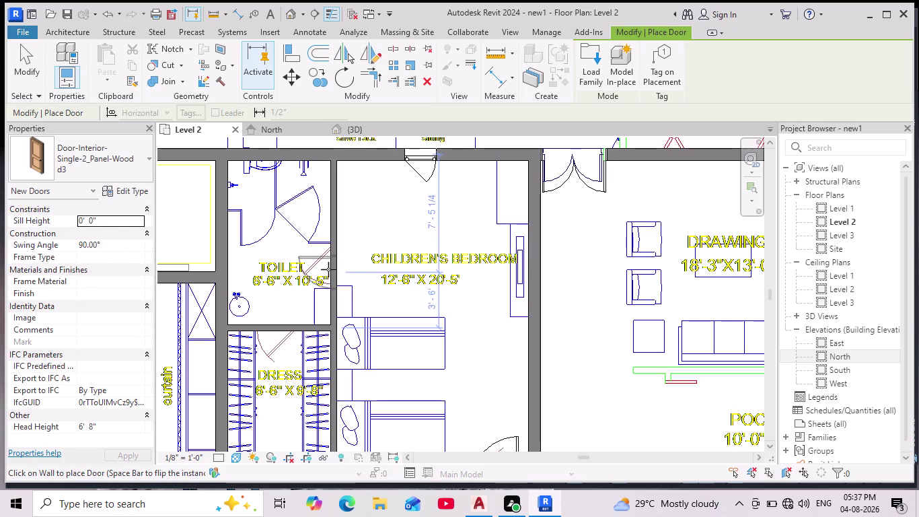
click(329, 269)
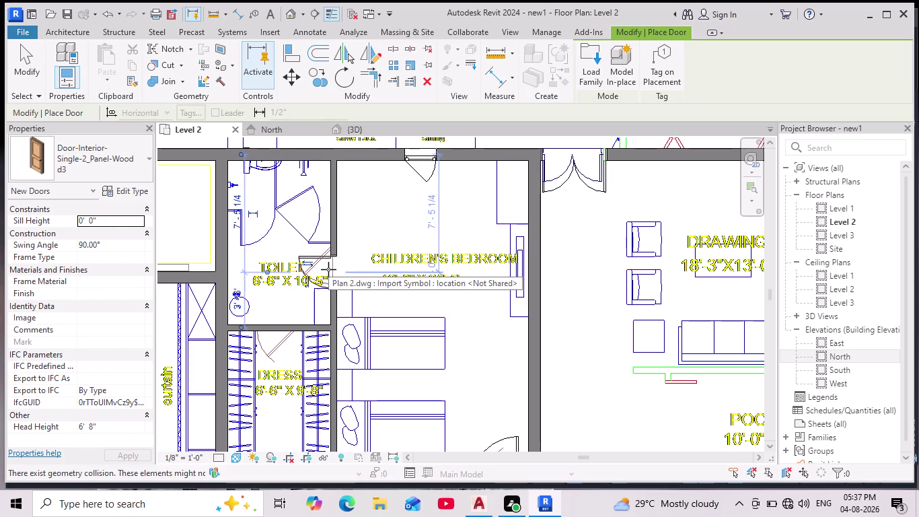
scroll(down, 3)
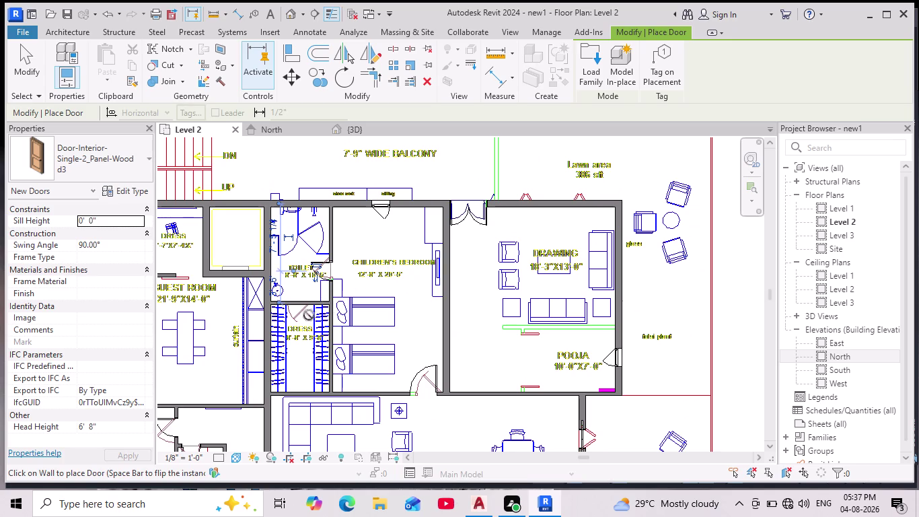
scroll(up, 3)
scroll(up, 3)
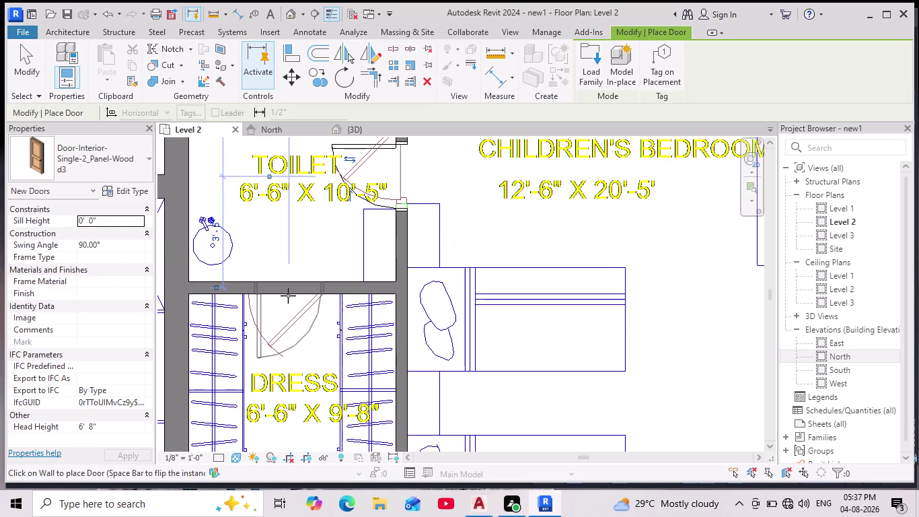
key(space)
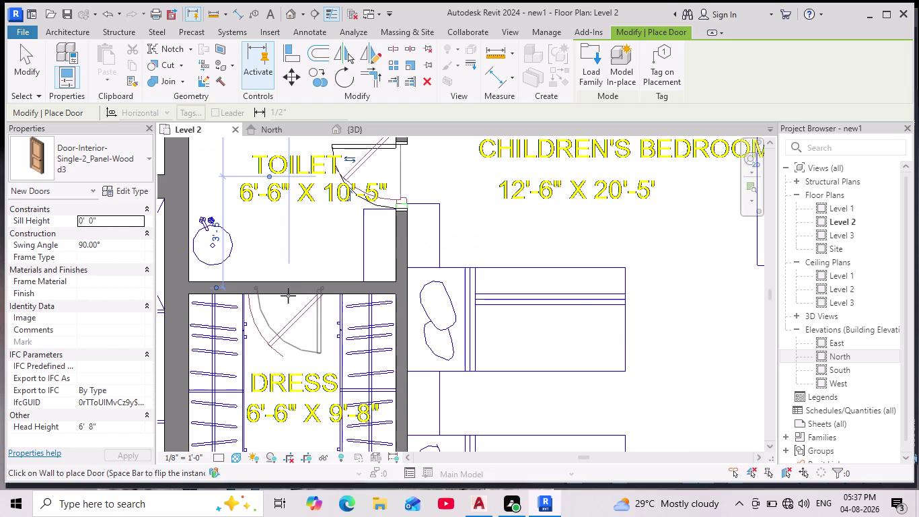
click(287, 295)
Pan toward the hall and dining area, end door placement, and switch to {3D}.
scroll(down, 3)
middle_drag(299, 315, 288, 263)
scroll(down, 3)
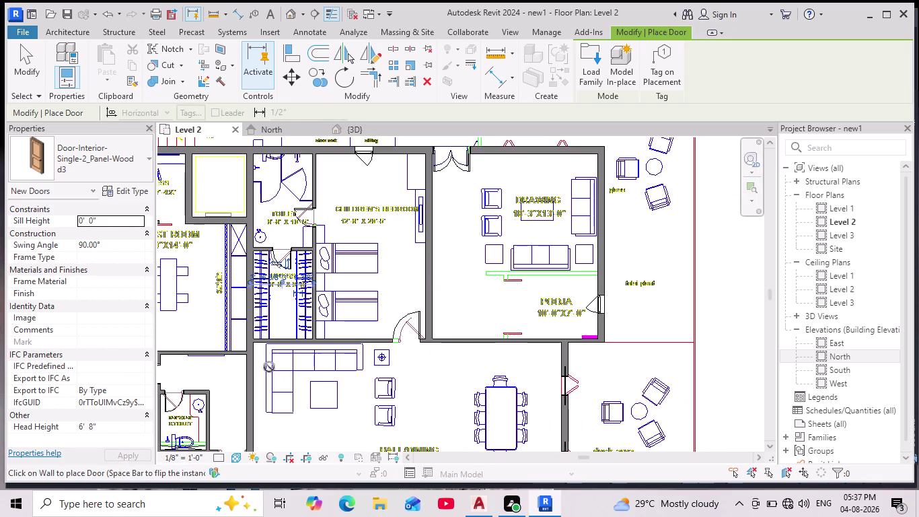
middle_drag(325, 384, 391, 276)
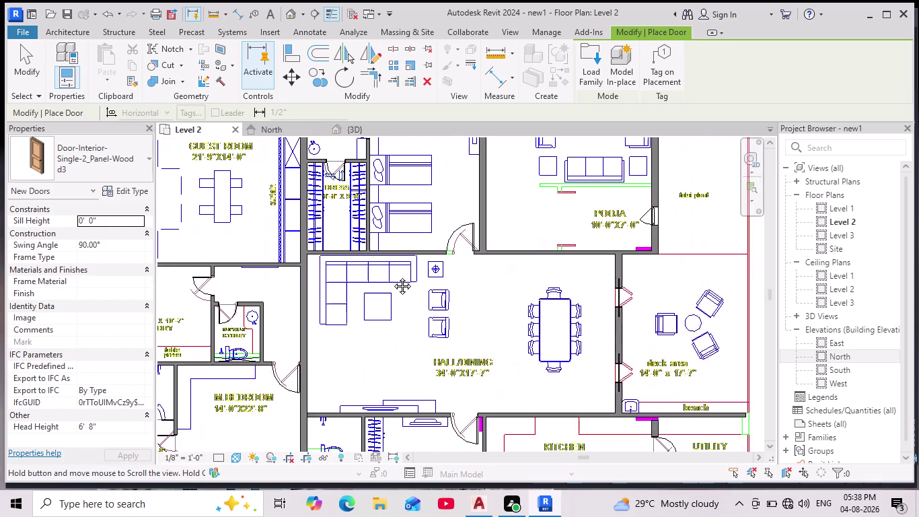
middle_drag(392, 277, 393, 263)
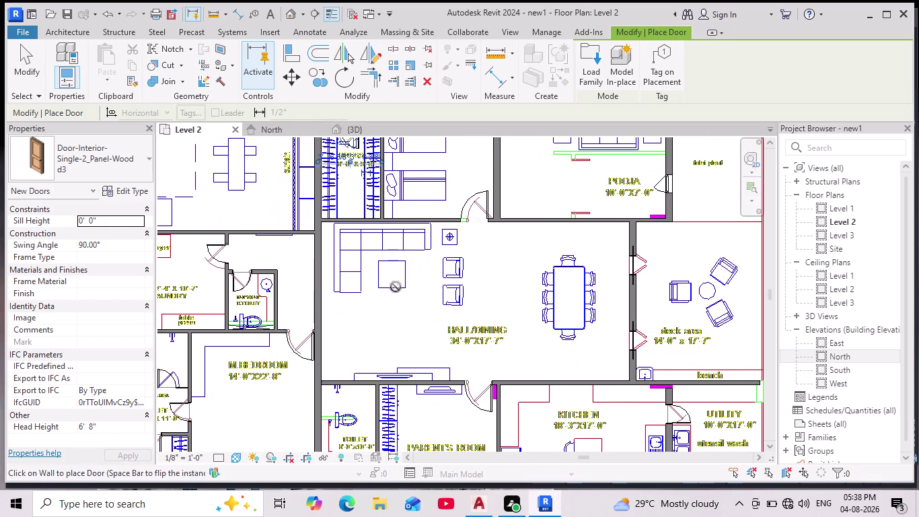
scroll(down, 3)
middle_drag(386, 305, 321, 280)
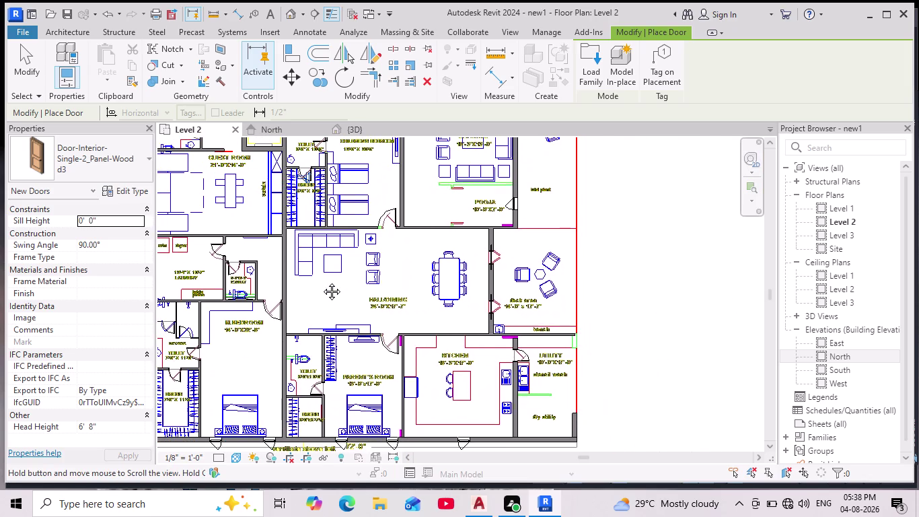
middle_drag(322, 279, 322, 280)
key(Escape)
click(360, 126)
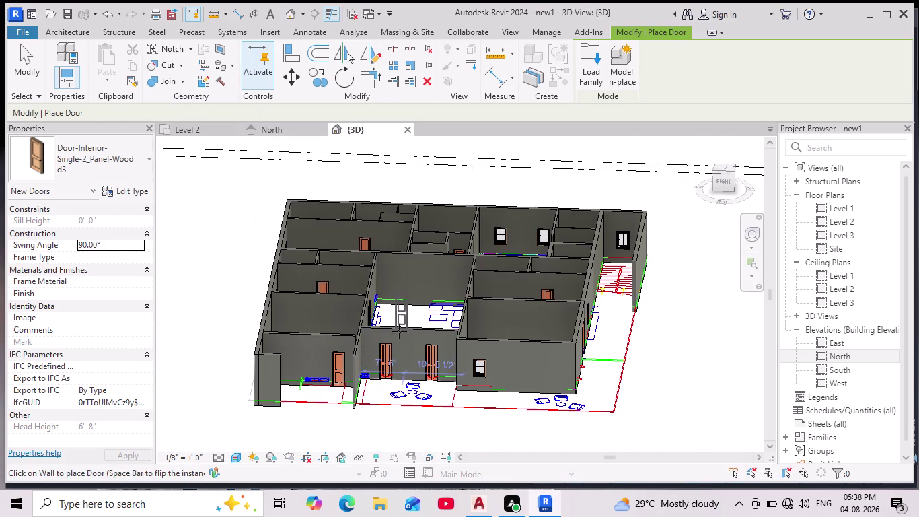
Orbit the 3D model to view the rooms from above and the outside walls.
middle_drag(395, 329, 548, 411)
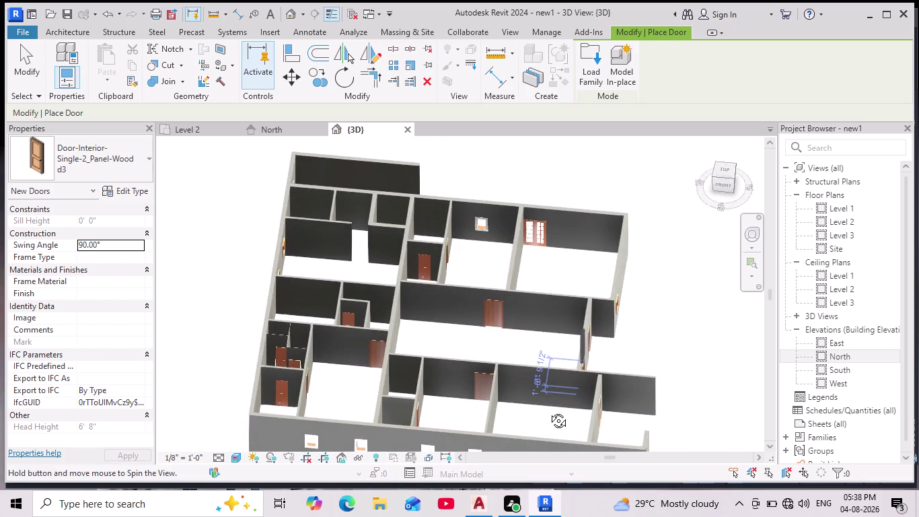
middle_drag(548, 410, 563, 428)
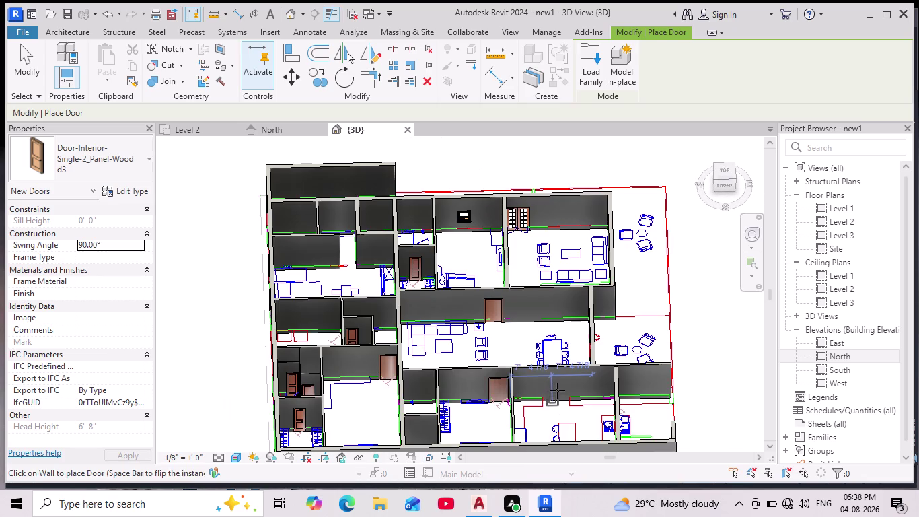
middle_drag(557, 391, 499, 396)
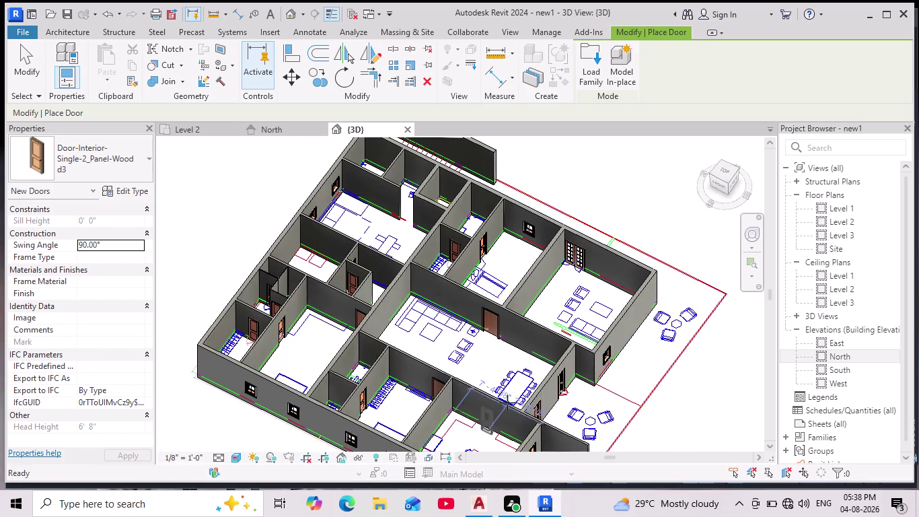
middle_drag(551, 412, 442, 325)
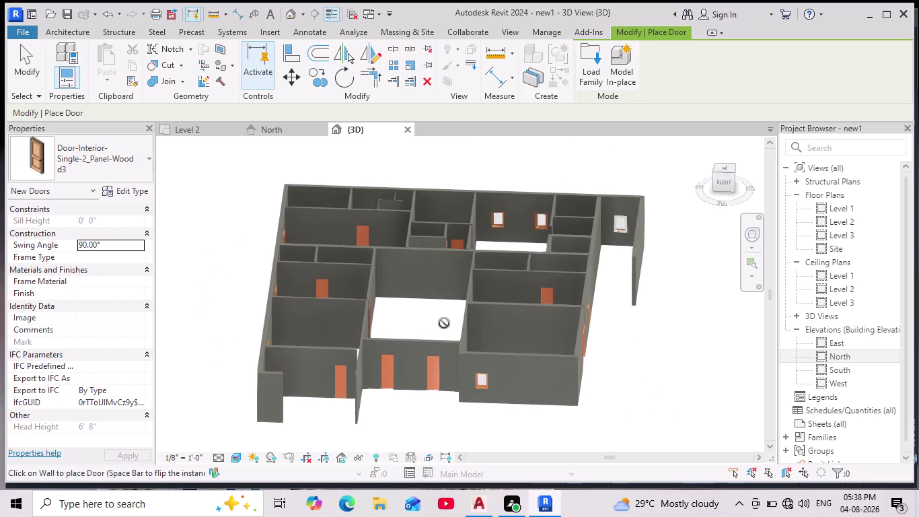
Zoom in on the front walls and doors, then return to the Level 2 plan.
scroll(up, 3)
middle_drag(419, 354, 422, 340)
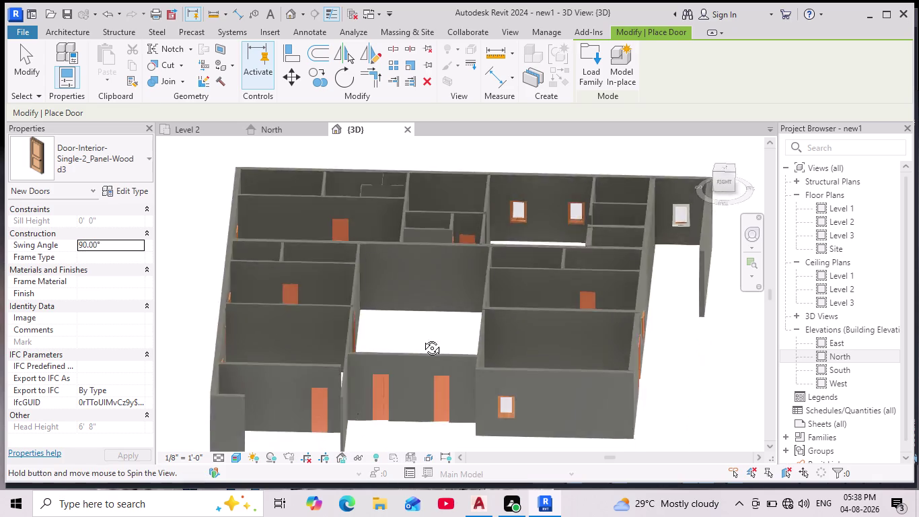
middle_drag(422, 339, 425, 311)
scroll(up, 3)
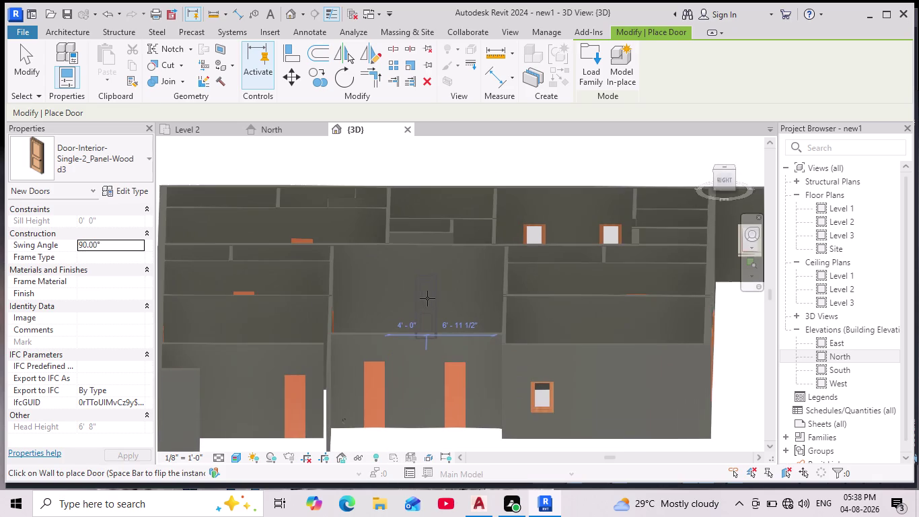
scroll(down, 3)
middle_drag(444, 268, 436, 322)
scroll(down, 3)
middle_drag(440, 339, 451, 308)
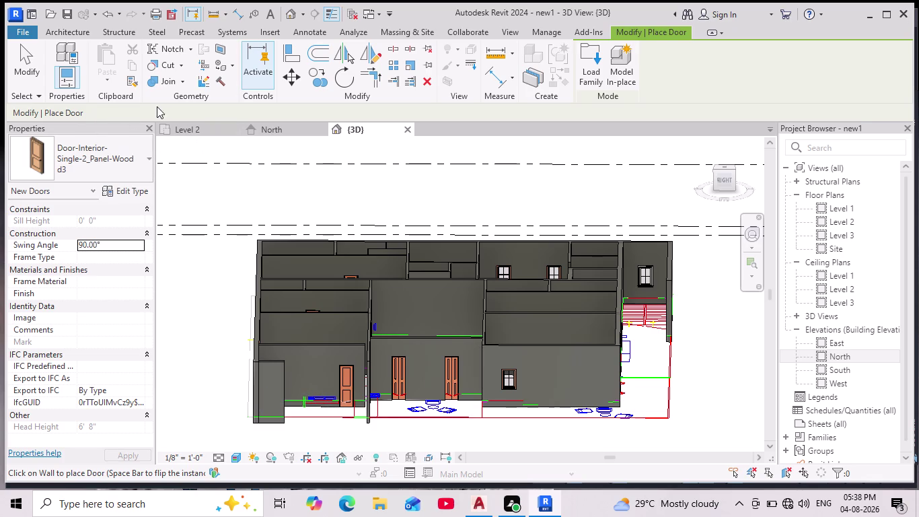
click(193, 131)
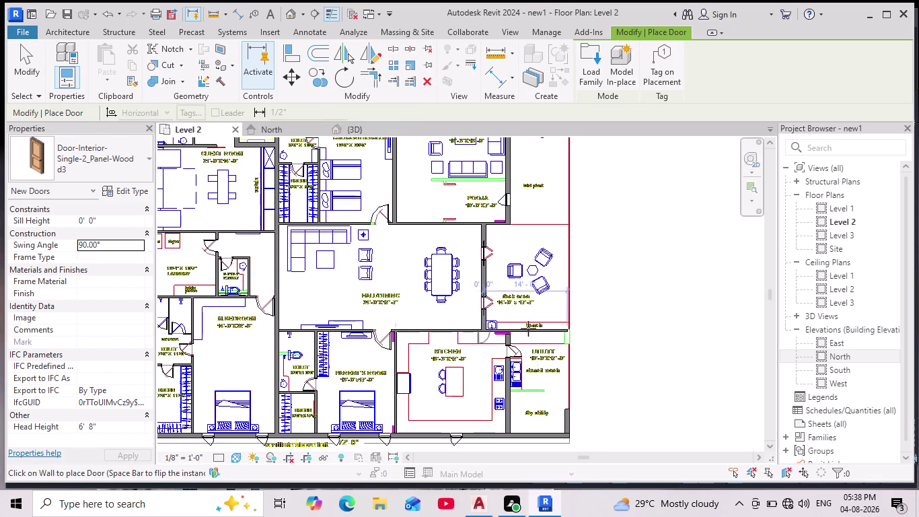
Join the top and right exterior walls into a corner with Trim/Extend to Corner.
scroll(down, 3)
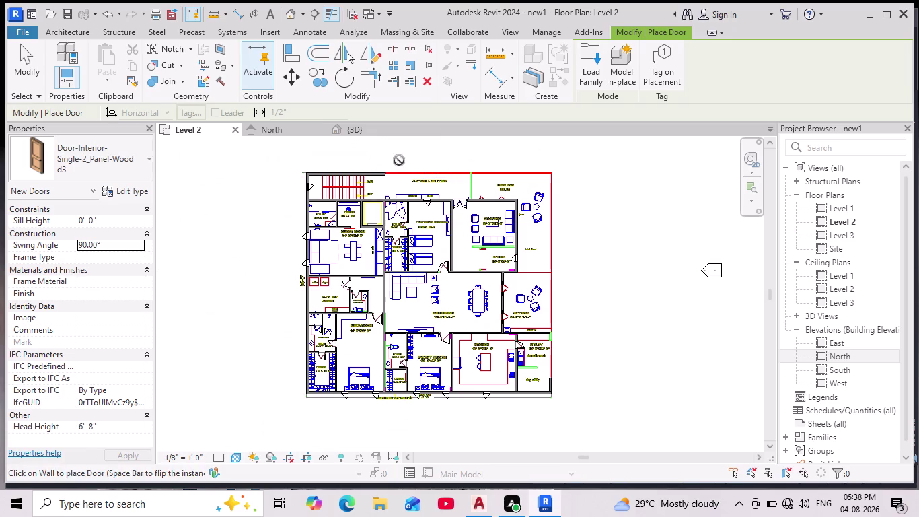
scroll(up, 3)
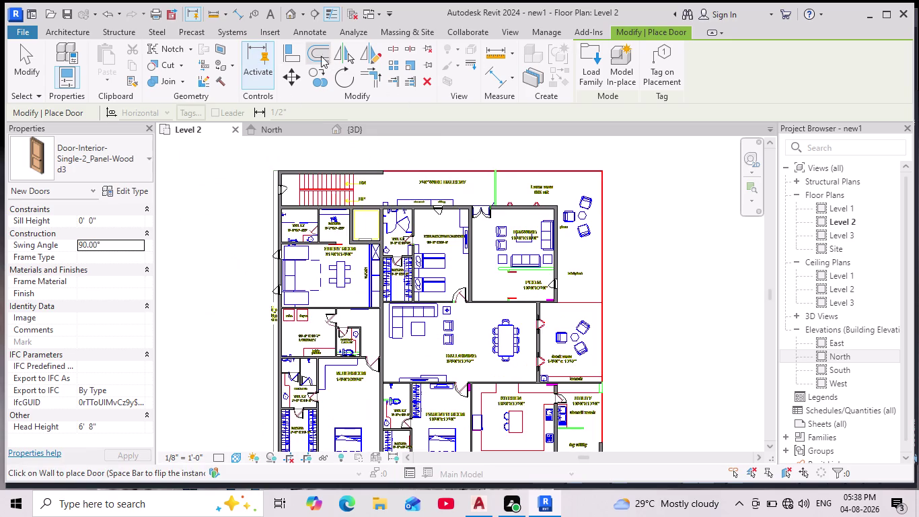
click(371, 79)
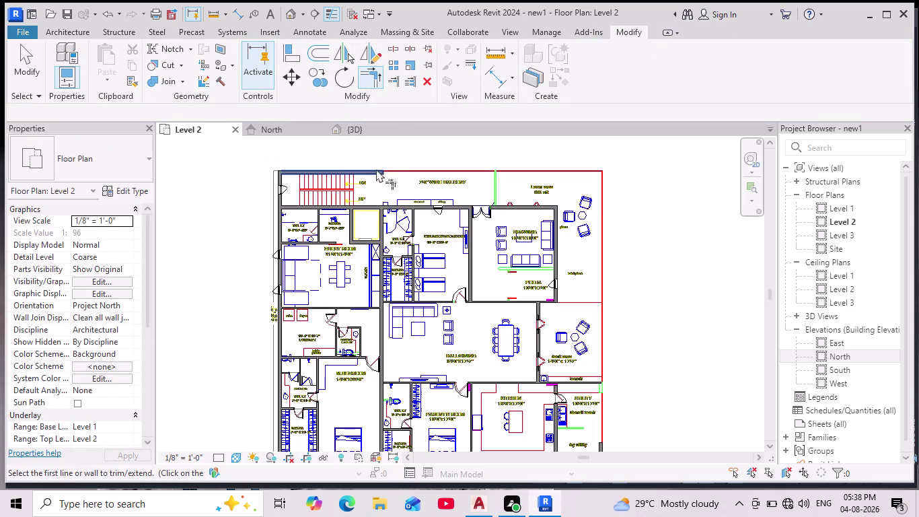
click(376, 169)
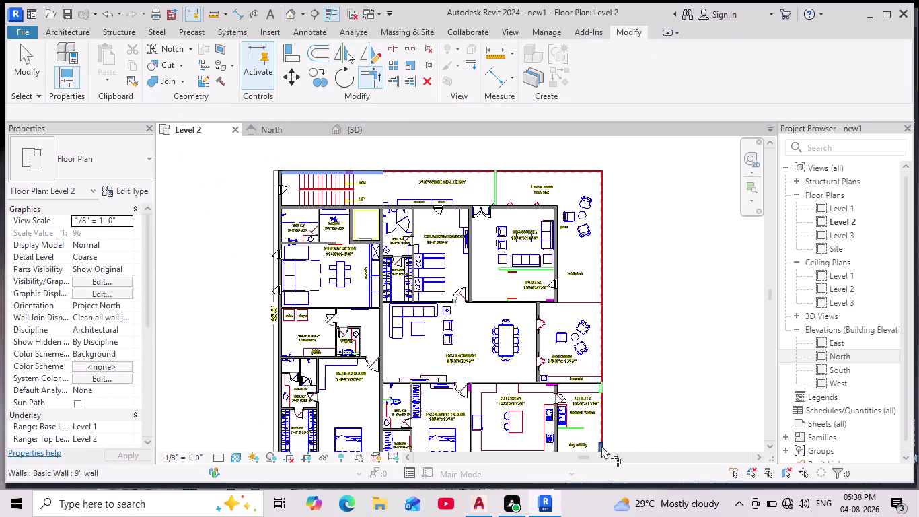
click(601, 447)
Re-centre the building in the plan, exit the tool, and switch to {3D}.
scroll(down, 3)
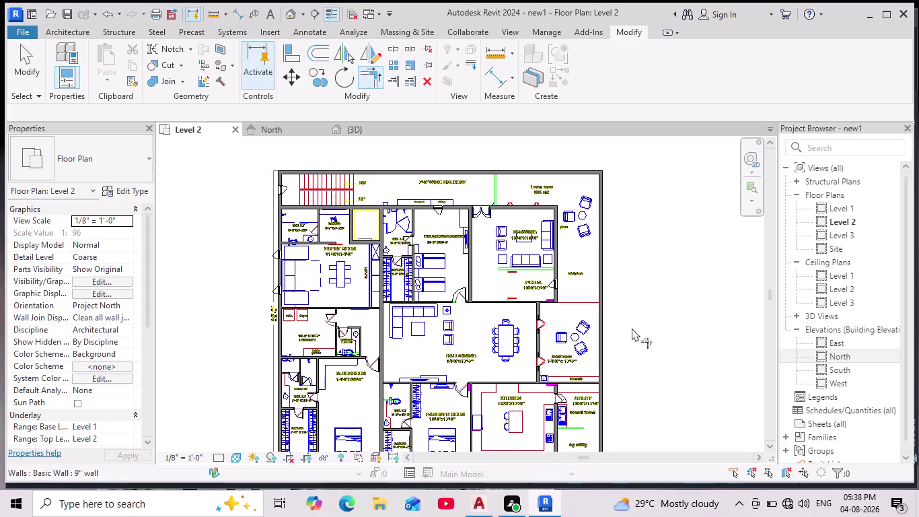
middle_drag(643, 334, 604, 280)
scroll(down, 3)
scroll(up, 3)
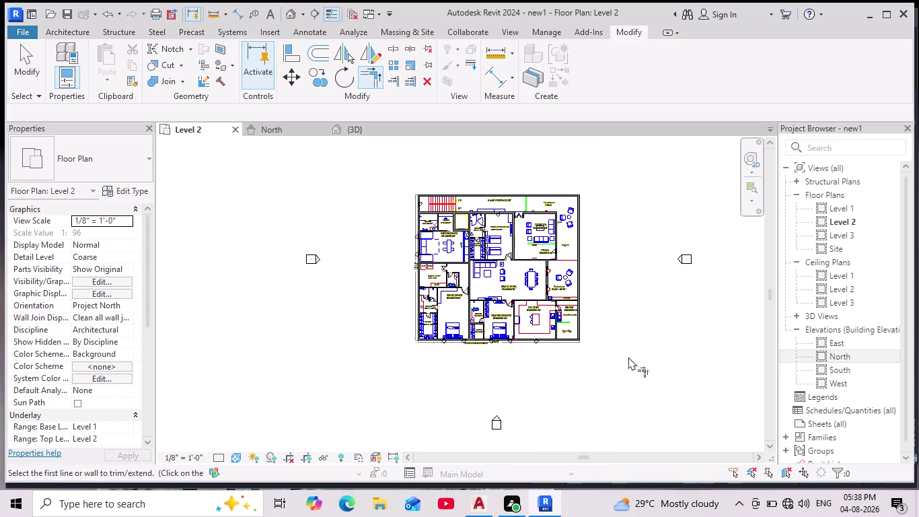
middle_drag(584, 346, 579, 371)
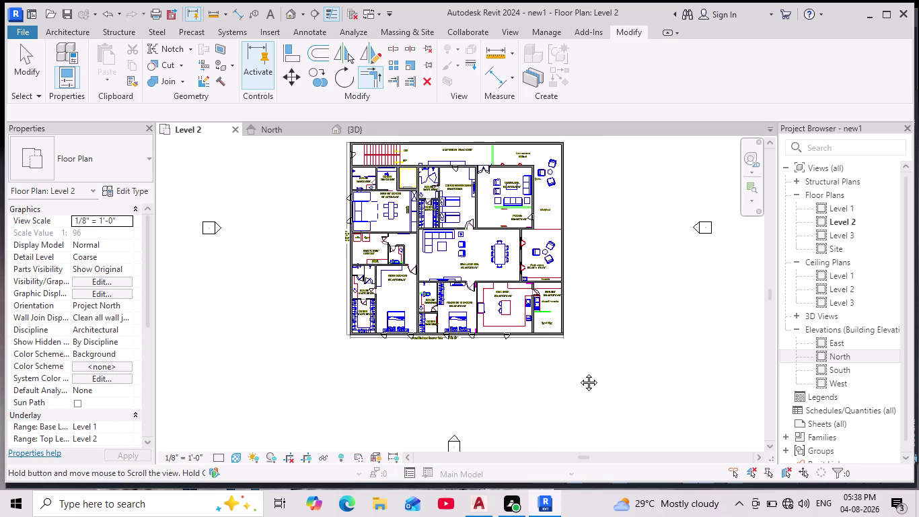
middle_drag(579, 371, 576, 385)
key(Escape)
key(Escape)
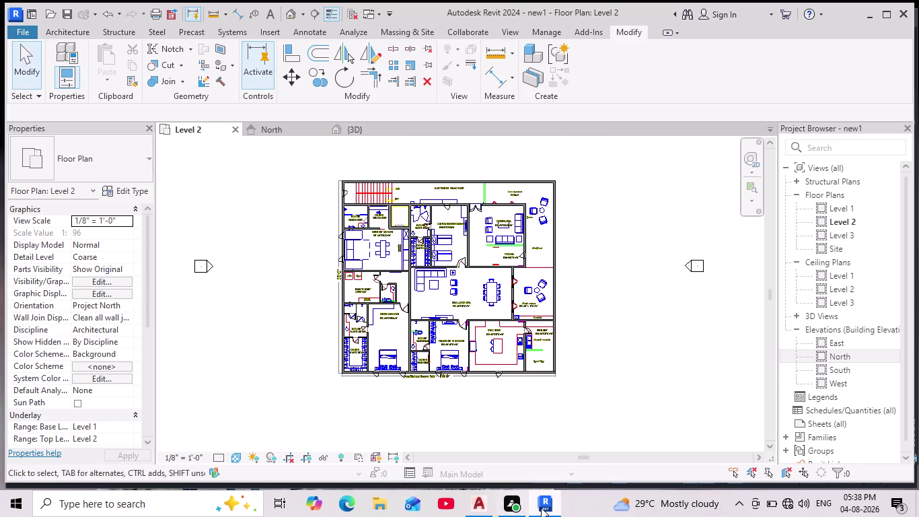
click(351, 128)
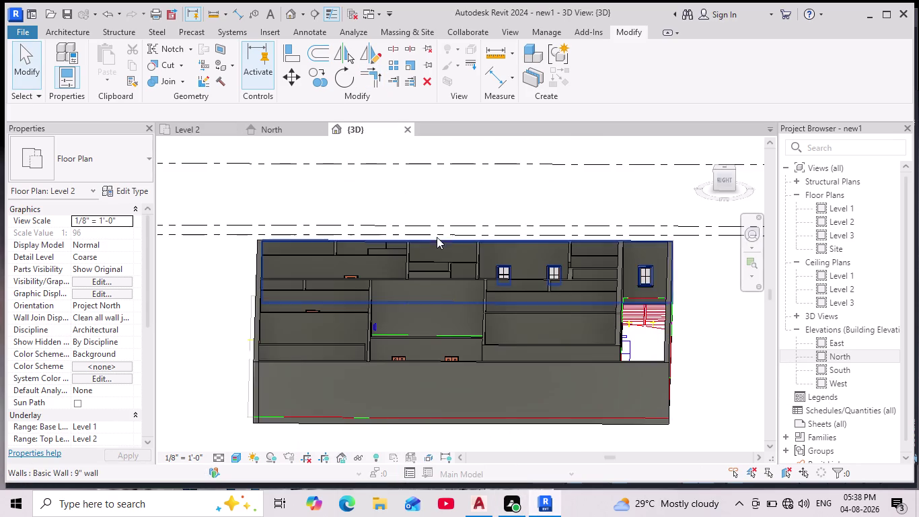
scroll(down, 3)
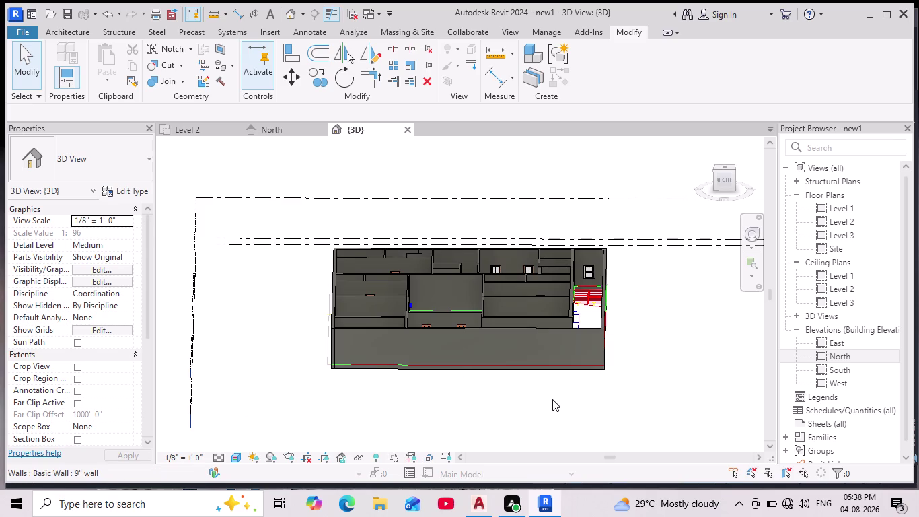
middle_drag(581, 405, 460, 399)
scroll(down, 3)
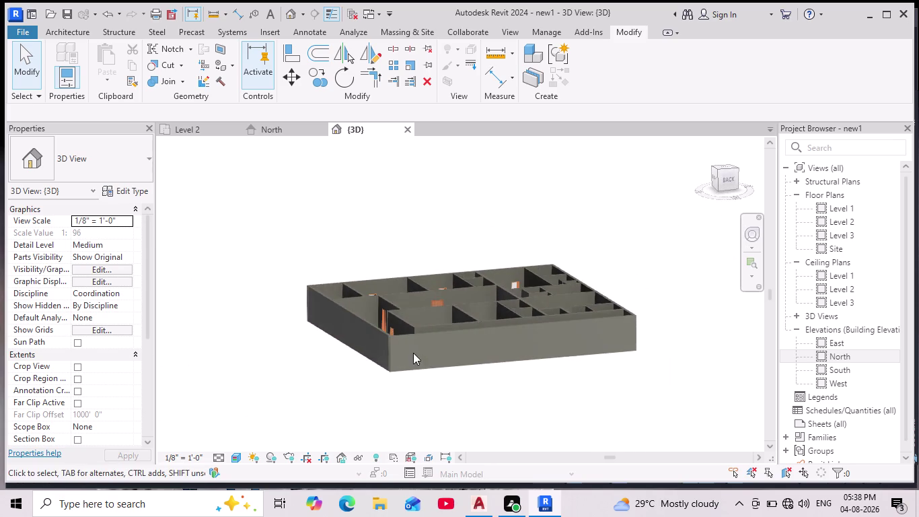
middle_drag(413, 352, 524, 438)
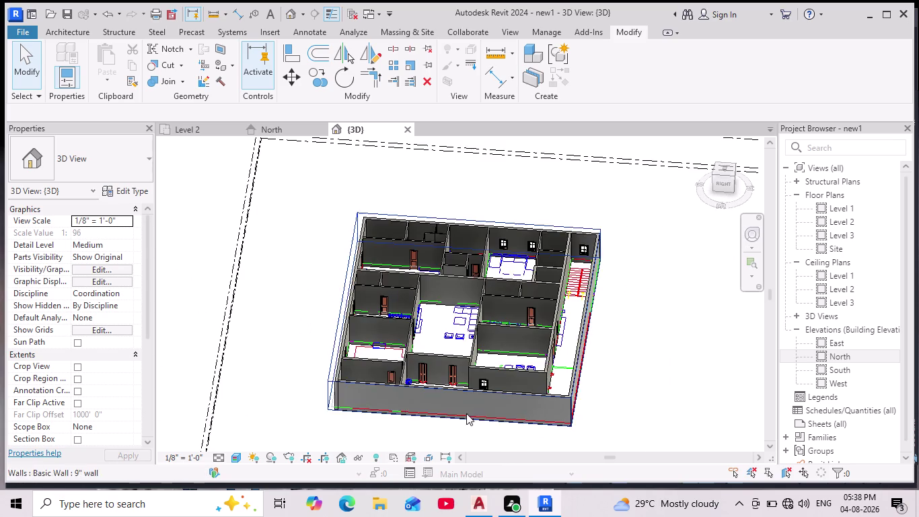
scroll(up, 3)
middle_drag(481, 412, 490, 394)
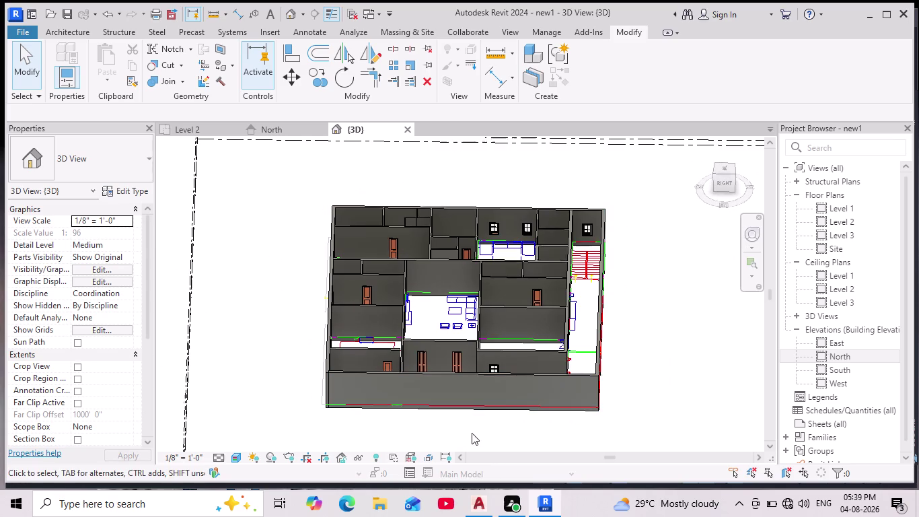
scroll(up, 3)
scroll(down, 3)
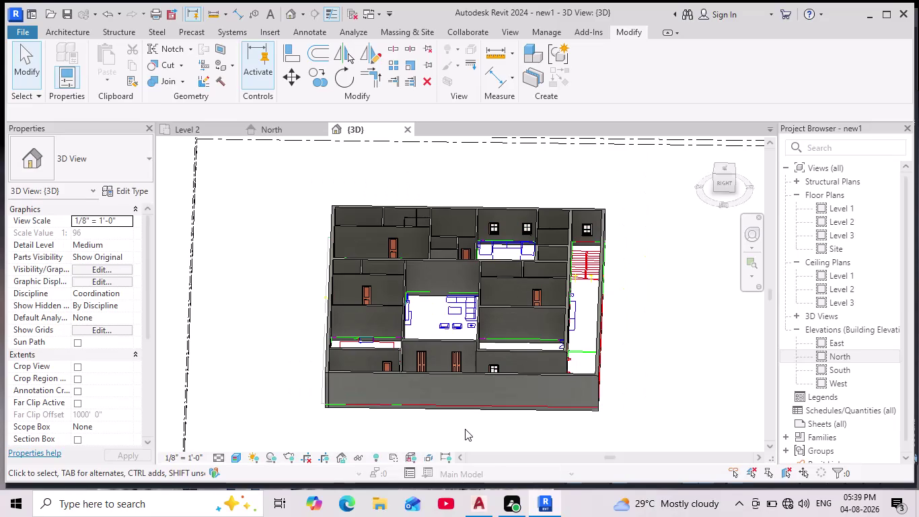
middle_drag(384, 415, 422, 415)
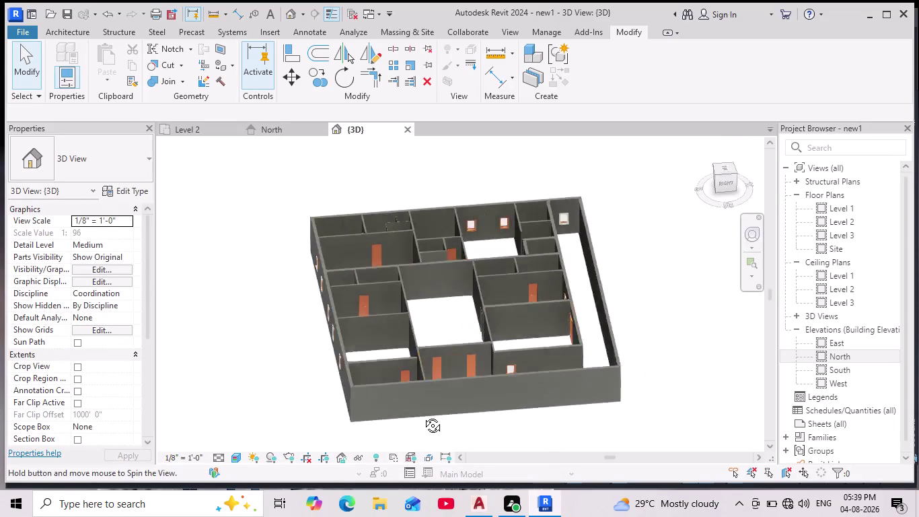
middle_drag(421, 416, 501, 354)
scroll(up, 3)
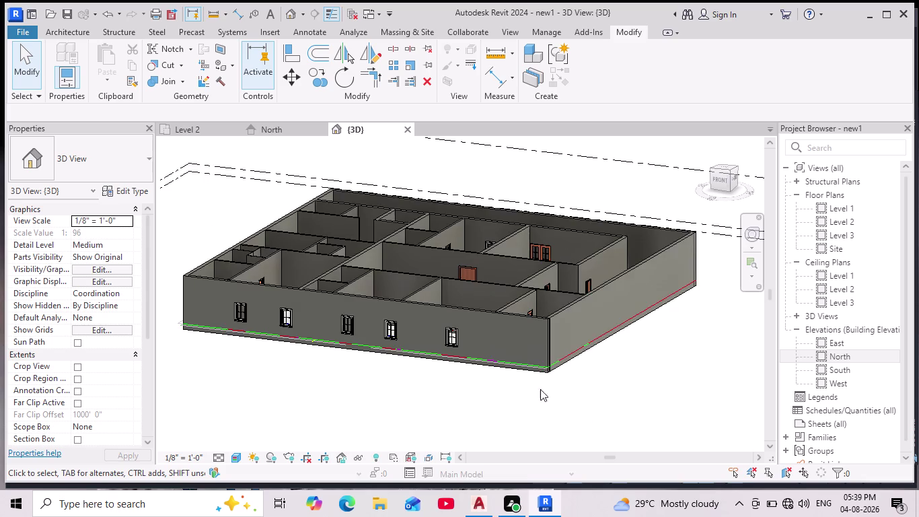
middle_drag(577, 399, 376, 401)
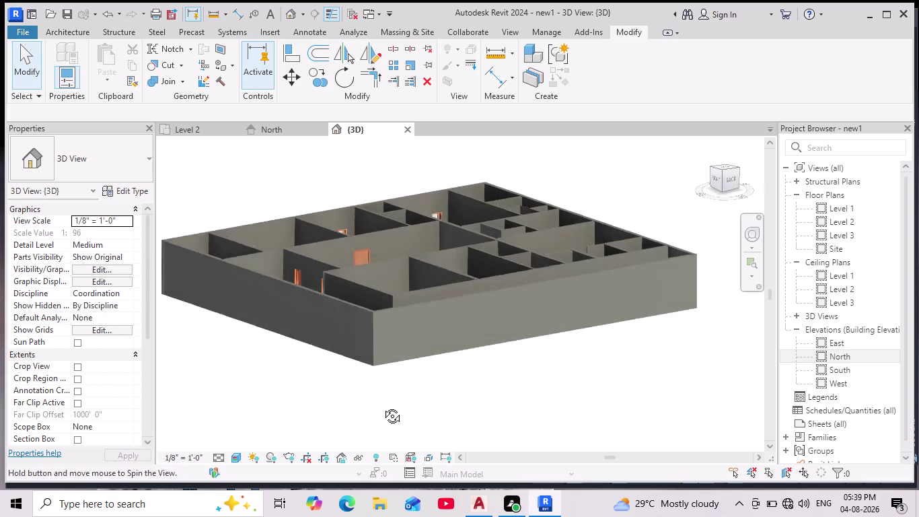
middle_drag(376, 401, 393, 425)
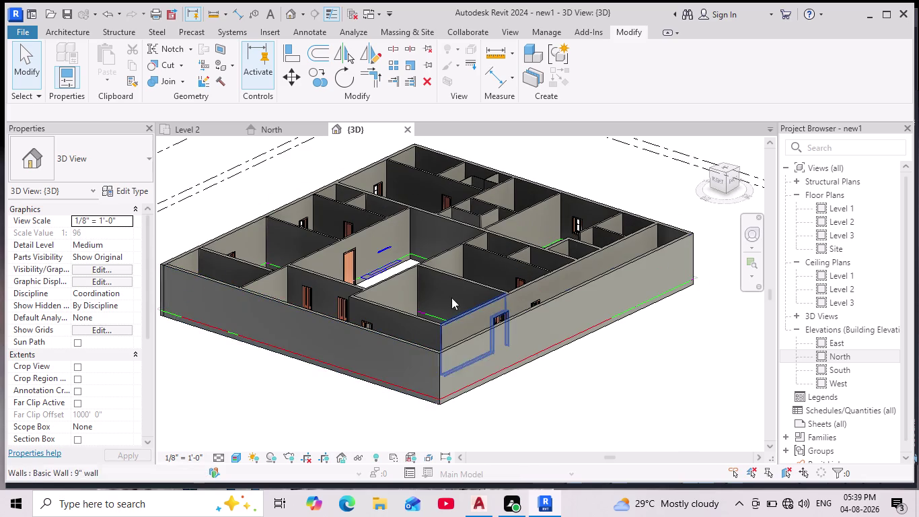
middle_drag(431, 253, 445, 275)
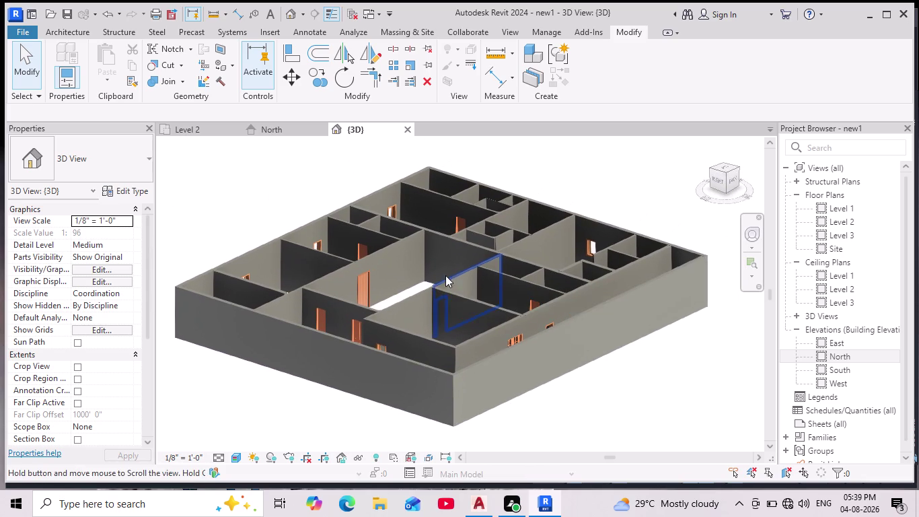
click(319, 385)
key(ctrl+s)
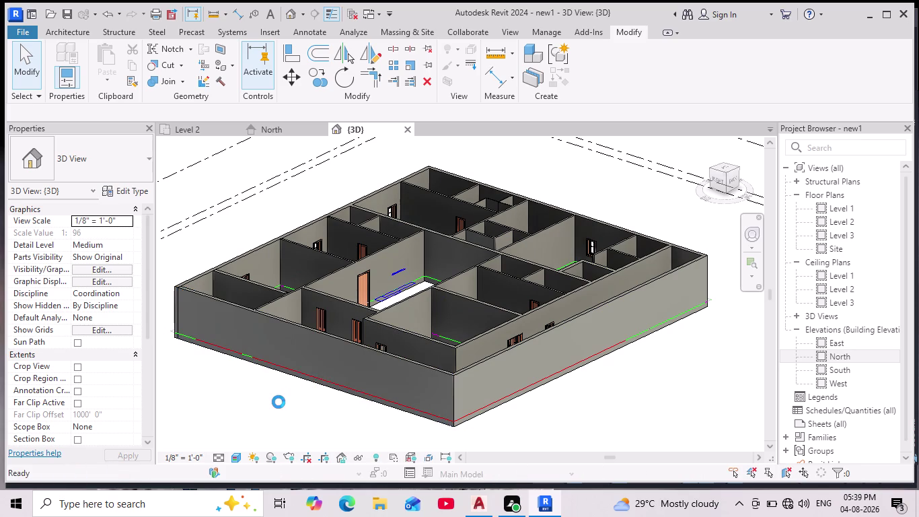
key(Escape)
key(Escape)
key(Escape)
key(Escape)
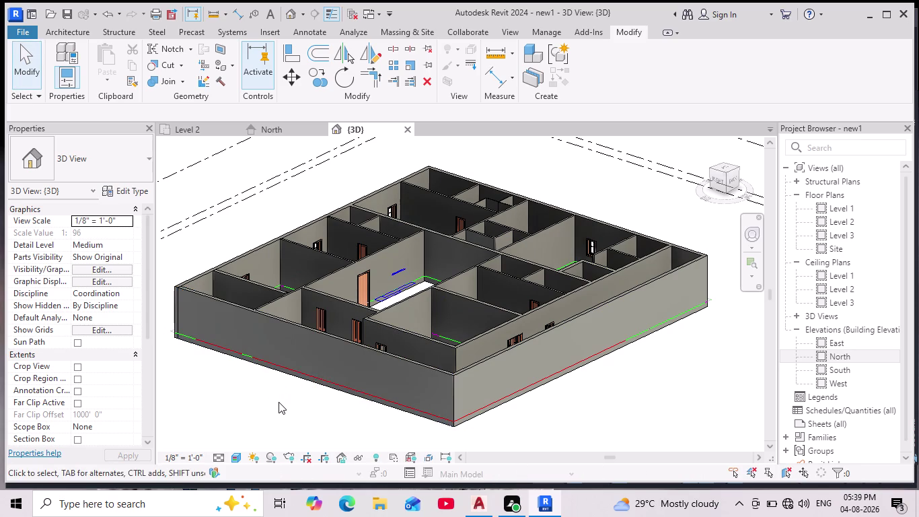
key(ctrl+s)
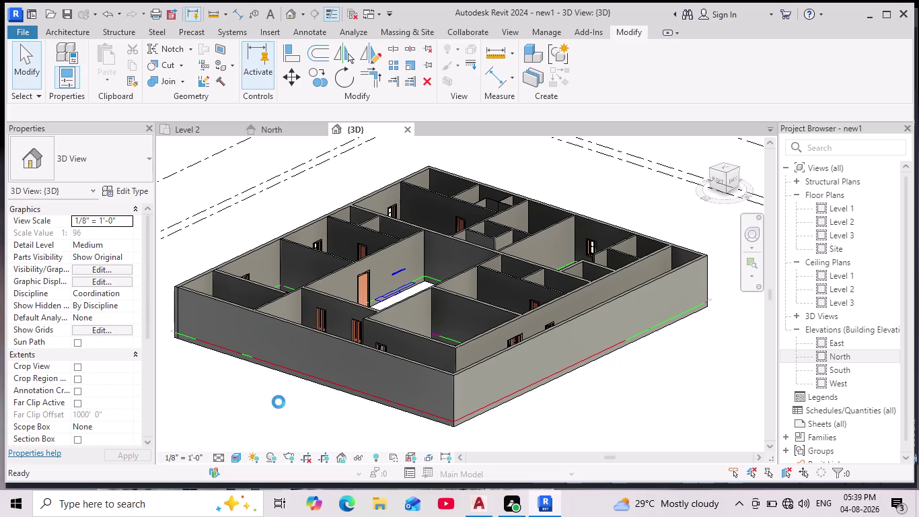